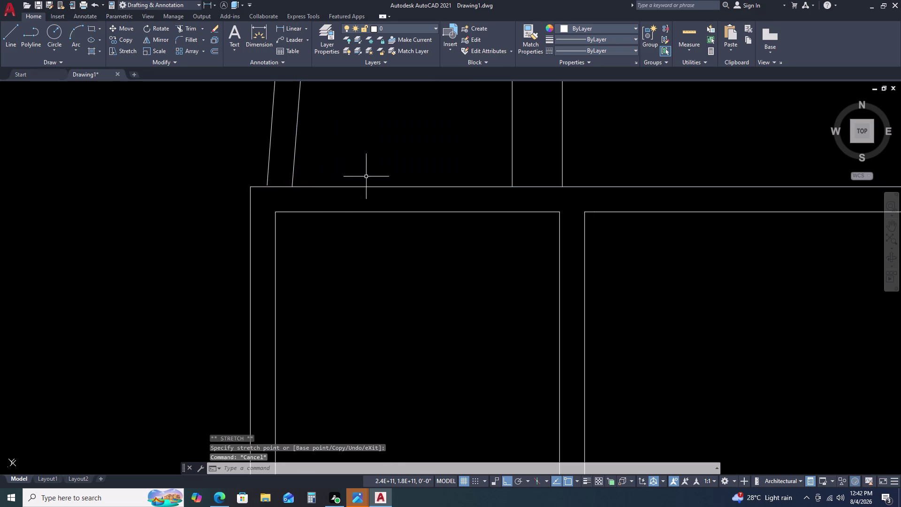
Trim a wall line near the top of the floor plan with TR.
scroll(down, 3)
middle_drag(617, 220, 583, 188)
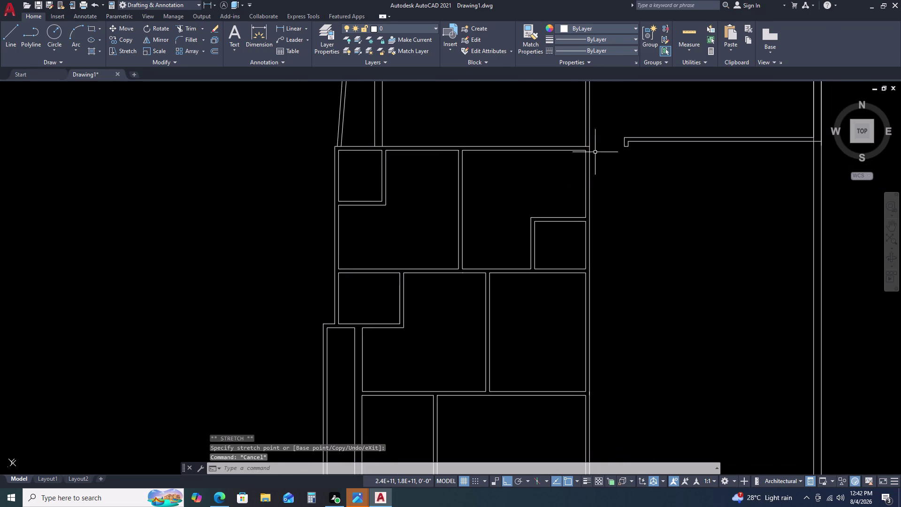
scroll(up, 3)
text(TR)
key(space)
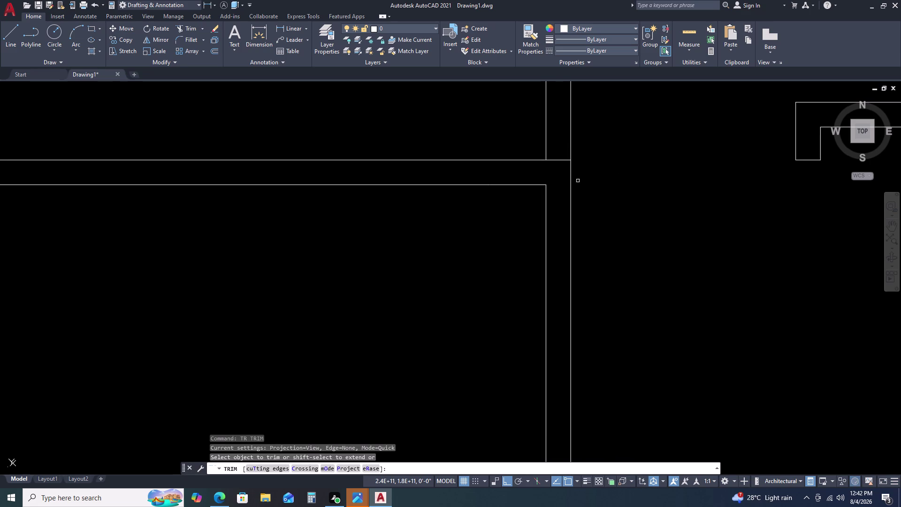
click(559, 159)
scroll(down, 3)
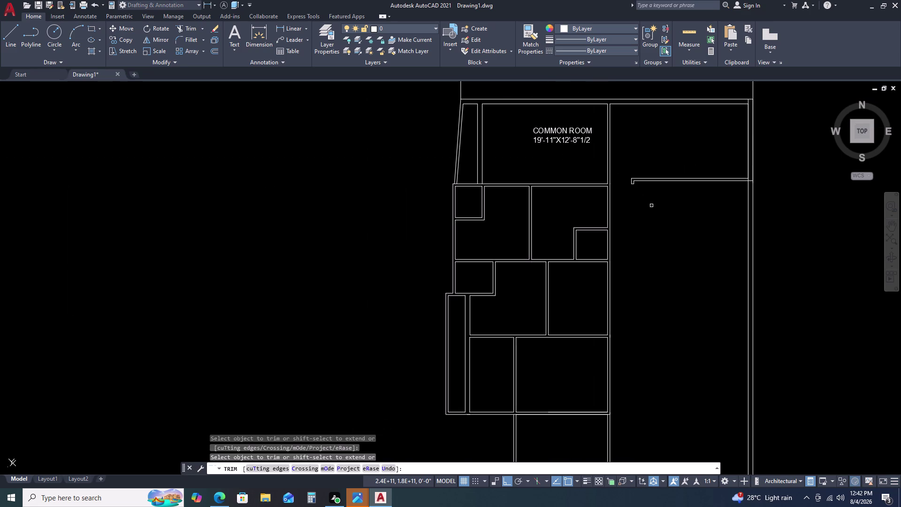
key(Escape)
Start copying the COMMON ROOM label from a base point with Ortho off.
double_click(576, 129)
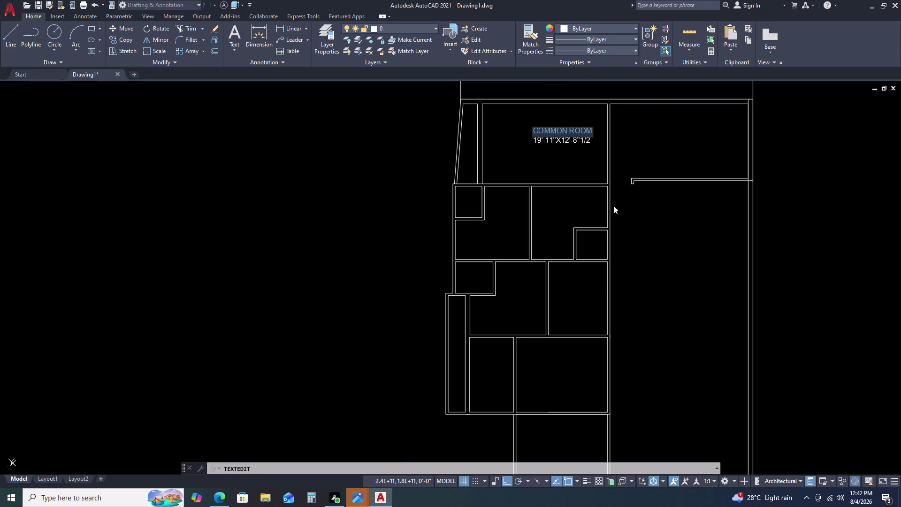
key(c)
key(Escape)
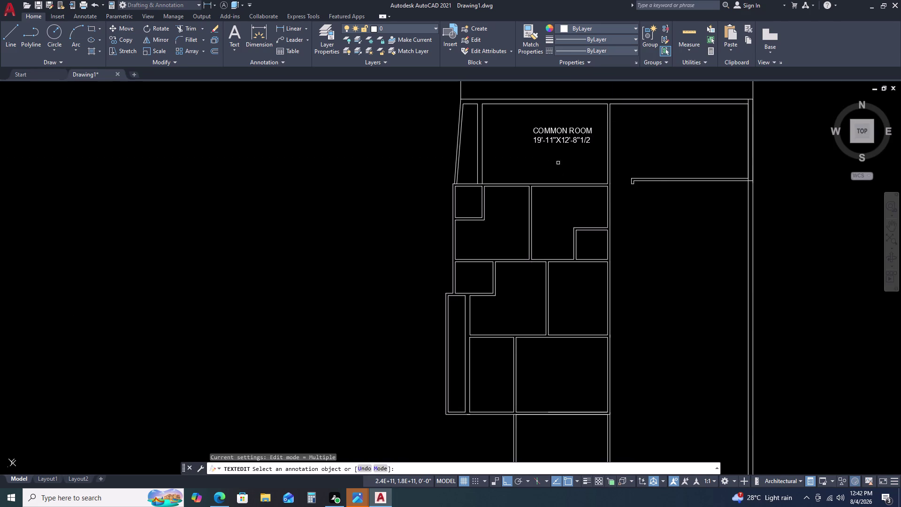
key(Escape)
key(Escape)
click(560, 127)
key(c)
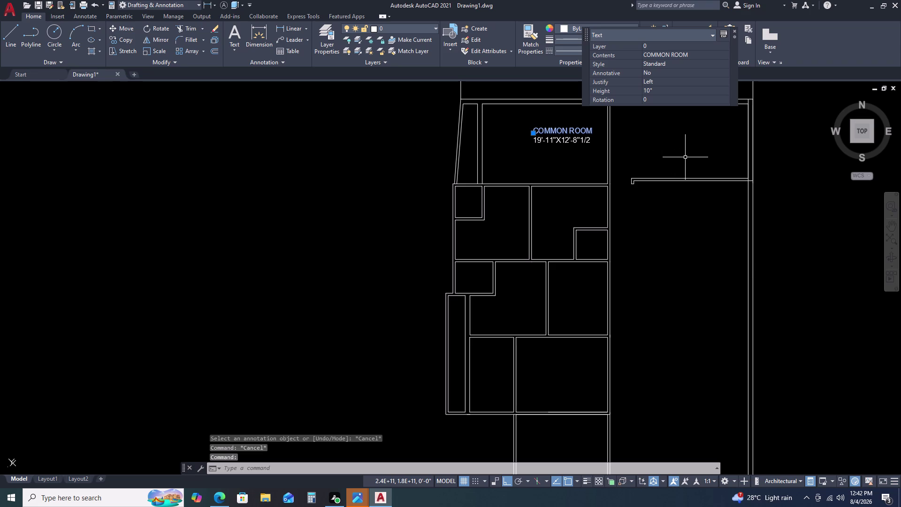
key(o)
key(space)
click(581, 131)
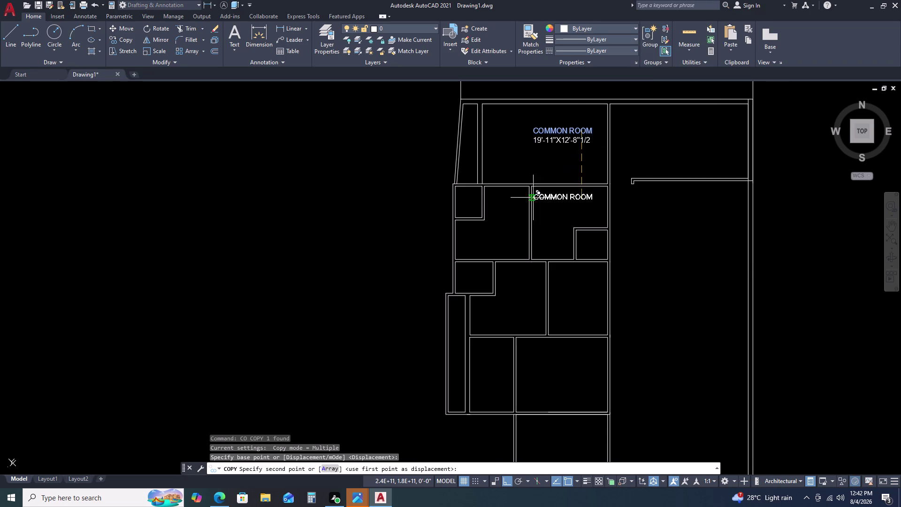
scroll(up, 3)
key(F8)
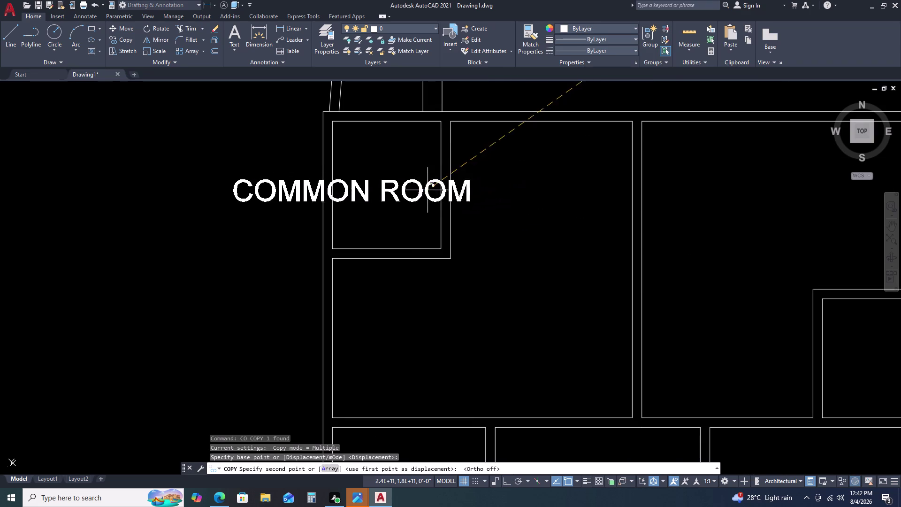
Place COMMON ROOM copies in six other rooms, including the lower-right room.
click(546, 170)
drag(575, 333, 579, 329)
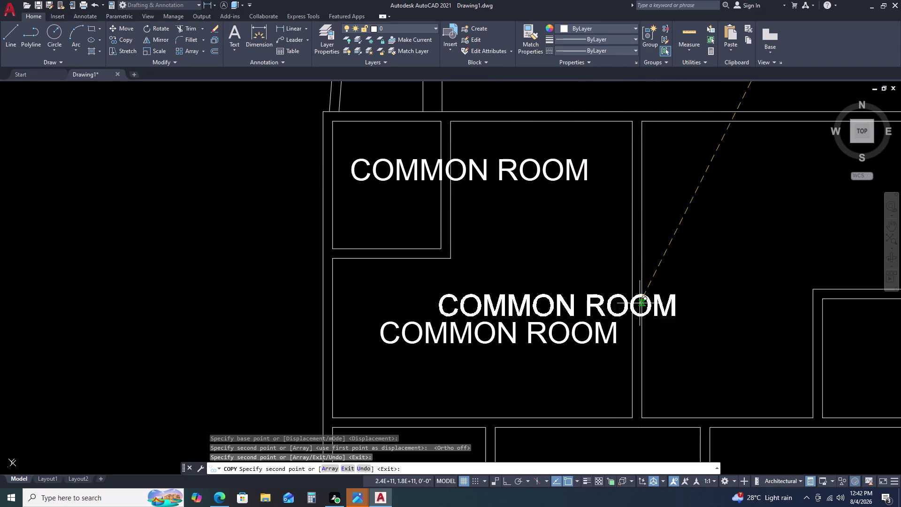
double_click(854, 224)
scroll(down, 3)
scroll(up, 3)
click(774, 251)
click(506, 316)
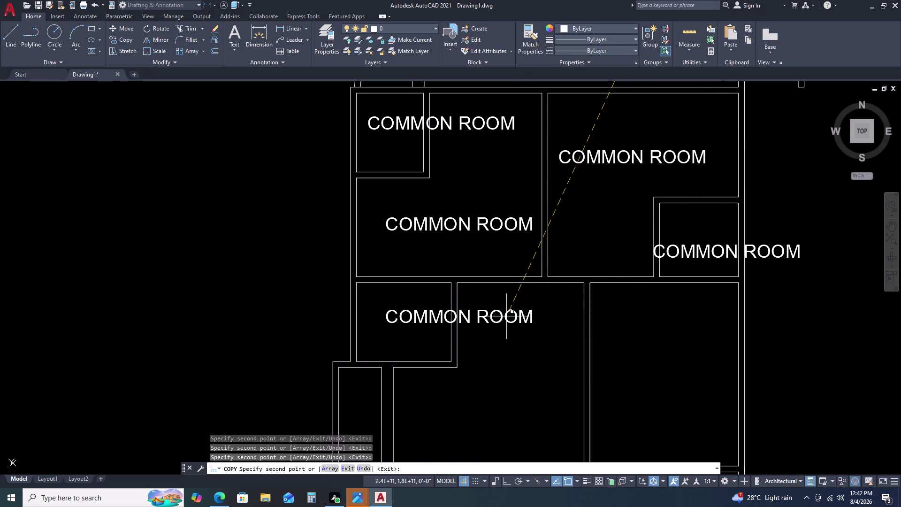
drag(556, 407, 562, 407)
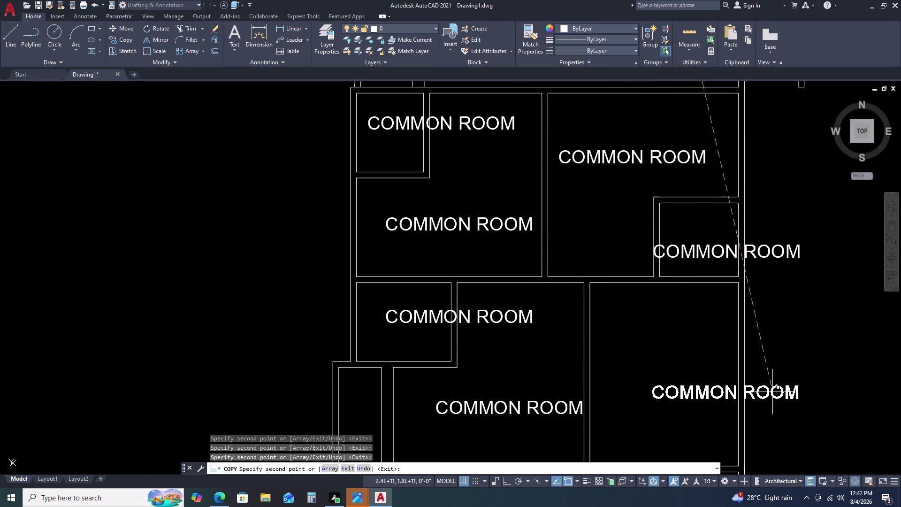
click(780, 378)
key(Escape)
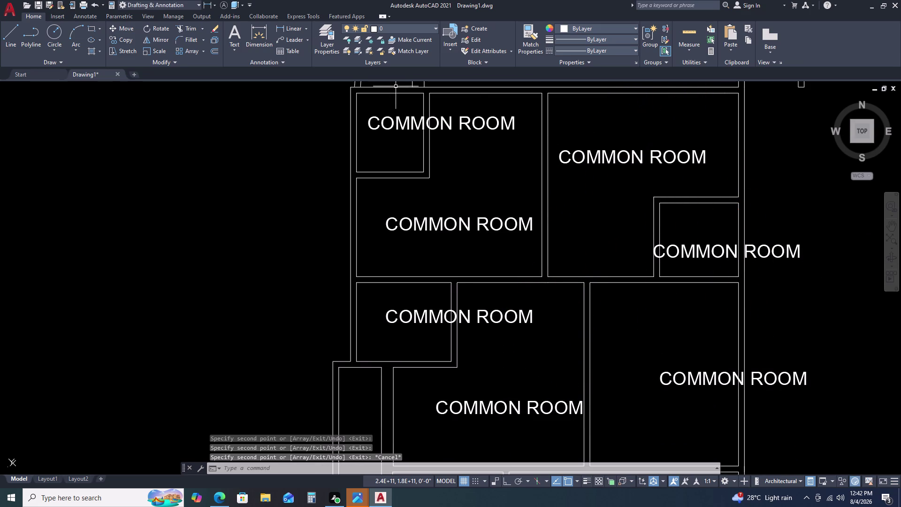
click(408, 117)
click(402, 122)
Rename the small top room's label to BATH.
double_click(400, 124)
click(399, 122)
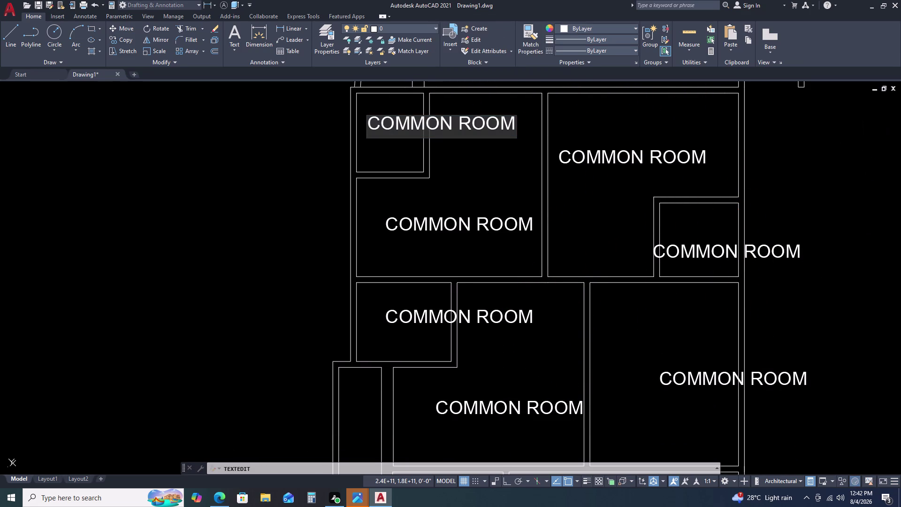
double_click(397, 121)
click(402, 124)
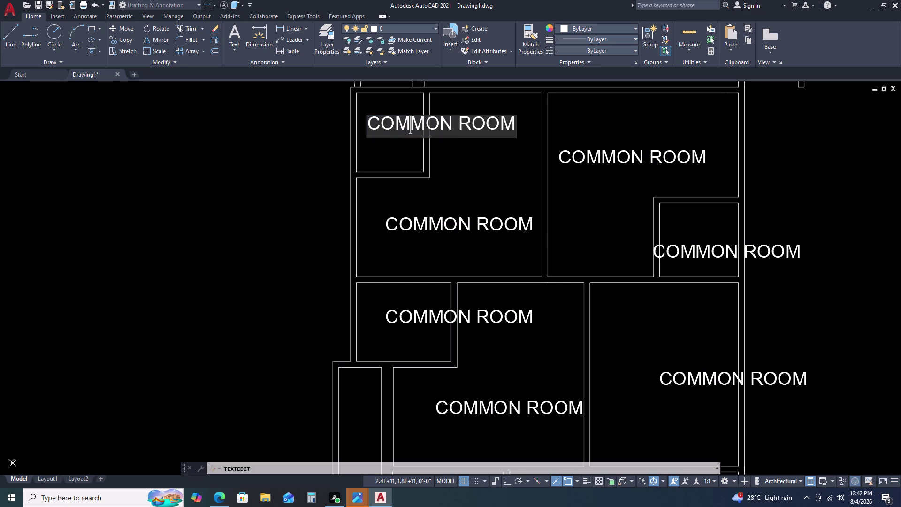
triple_click(404, 124)
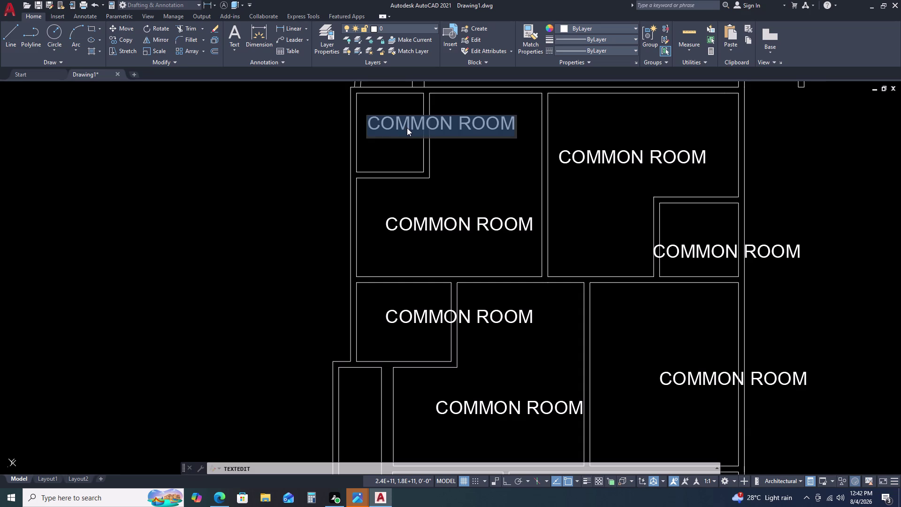
text(BAT)
key(h)
key(j)
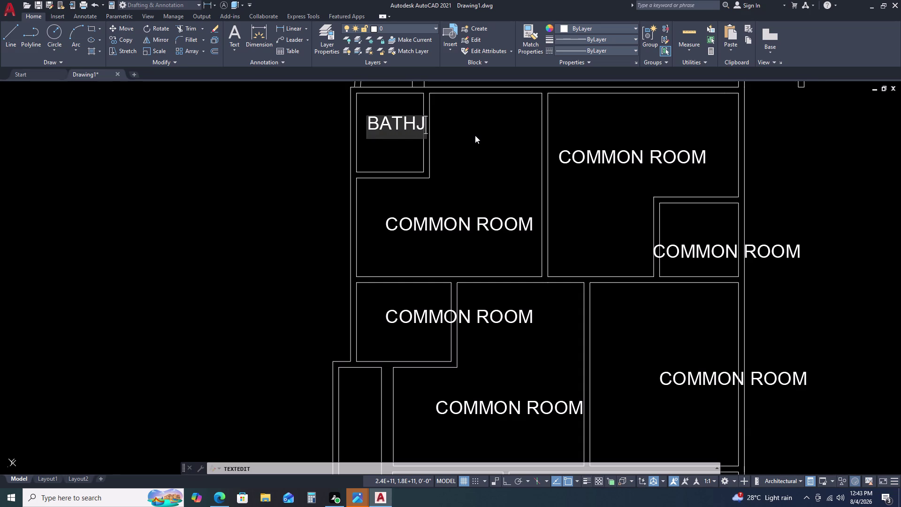
key(BackSpace)
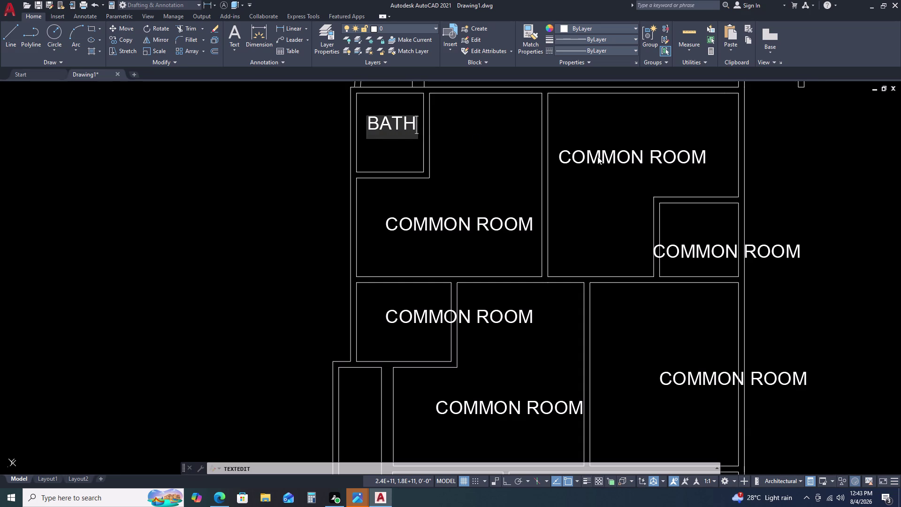
click(597, 156)
Rename the top-right and middle-left room labels to ROOM.
click(597, 155)
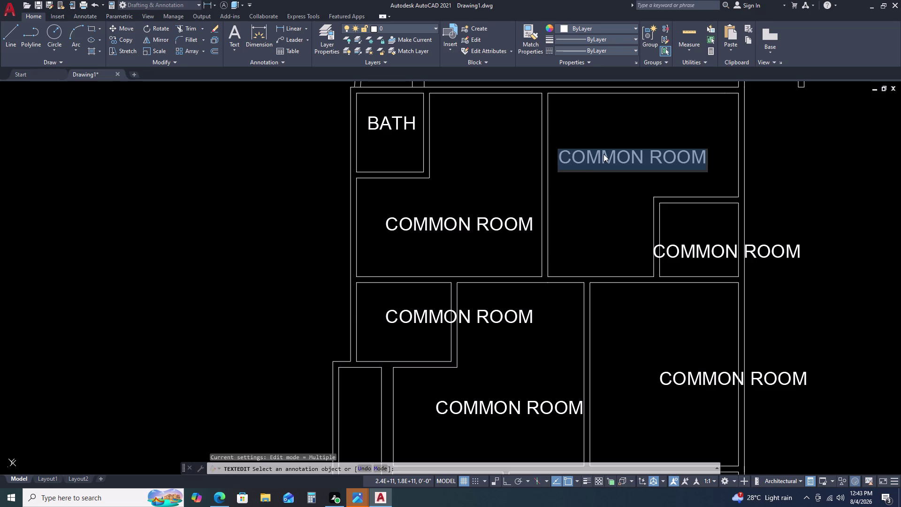
key(r)
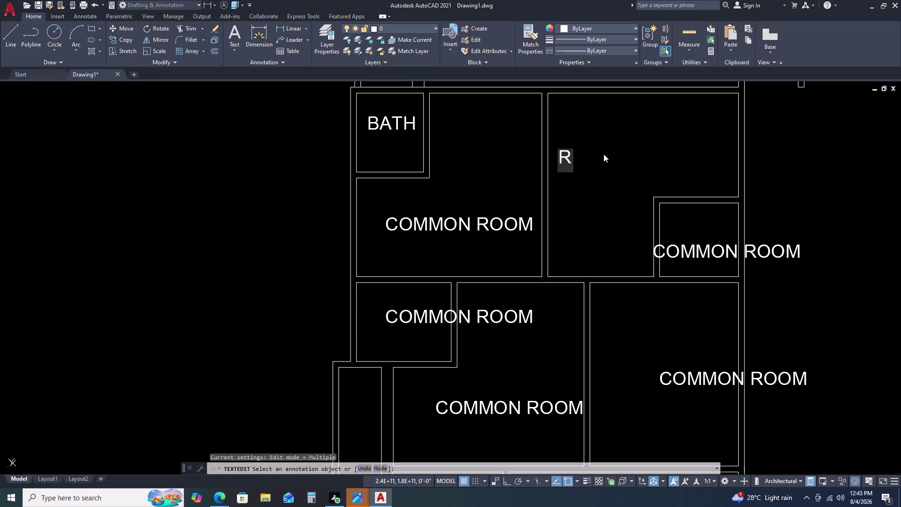
key(o)
key(o)
key(space)
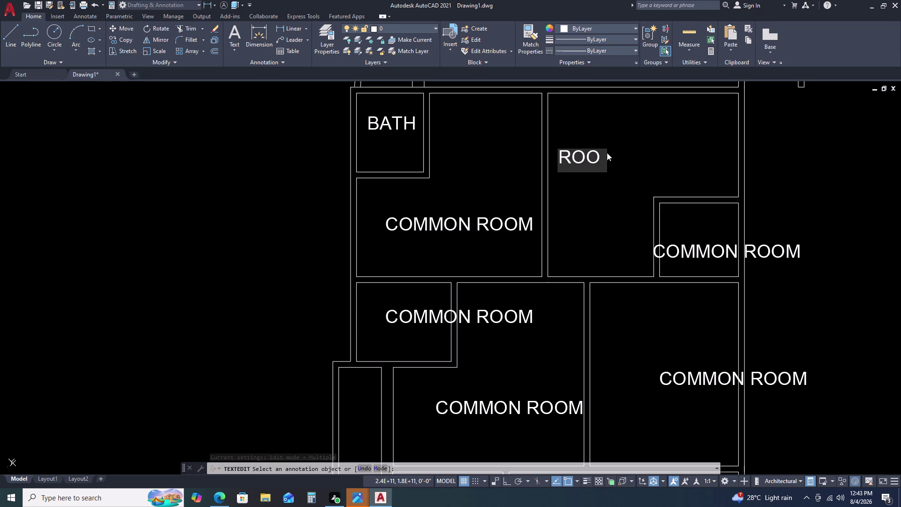
key(BackSpace)
key(m)
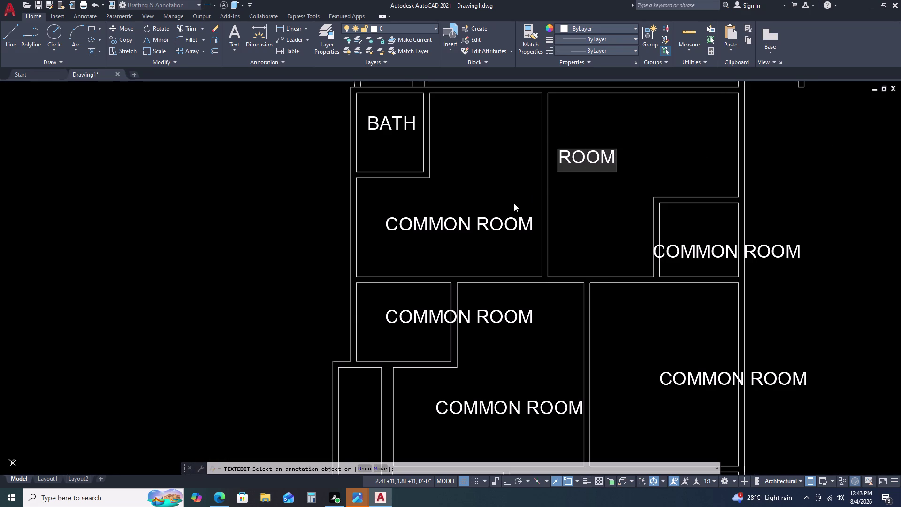
click(496, 220)
click(490, 223)
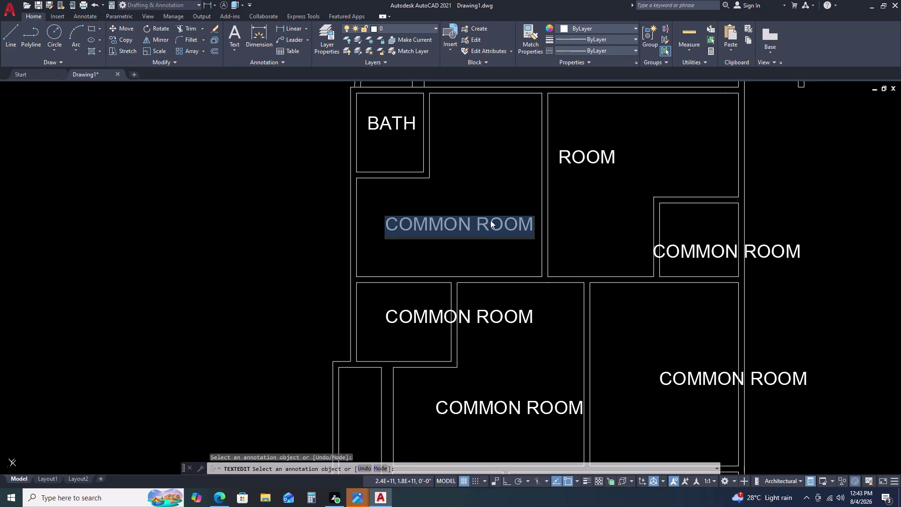
key(r)
key(o)
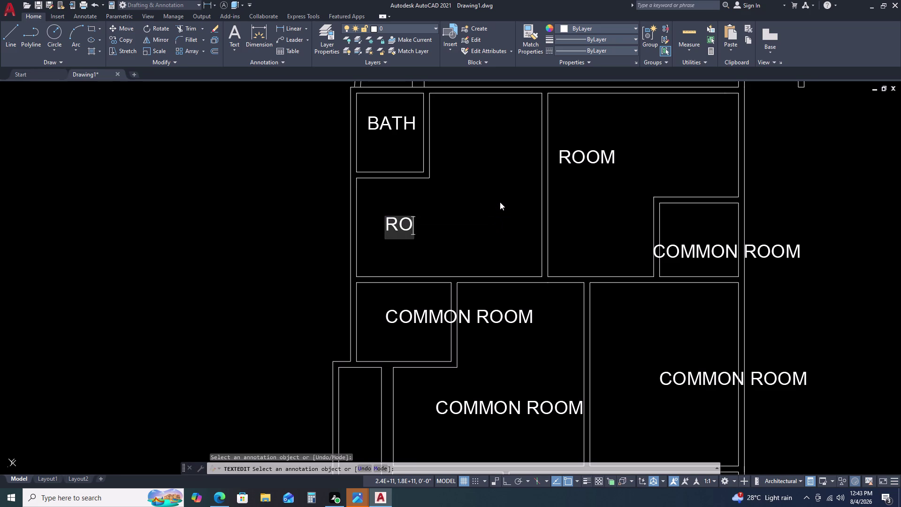
key(o)
key(m)
key(space)
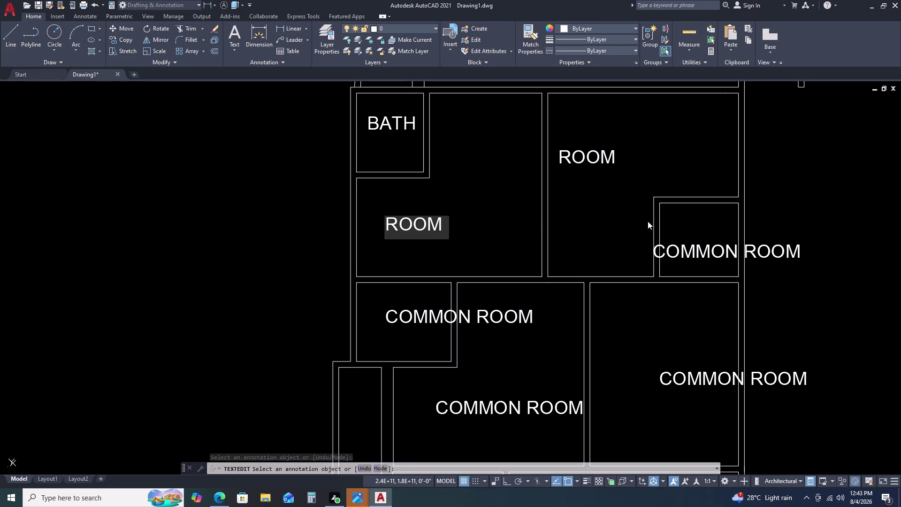
click(662, 246)
Rename the small right room and lower-left room labels to BATH.
click(689, 253)
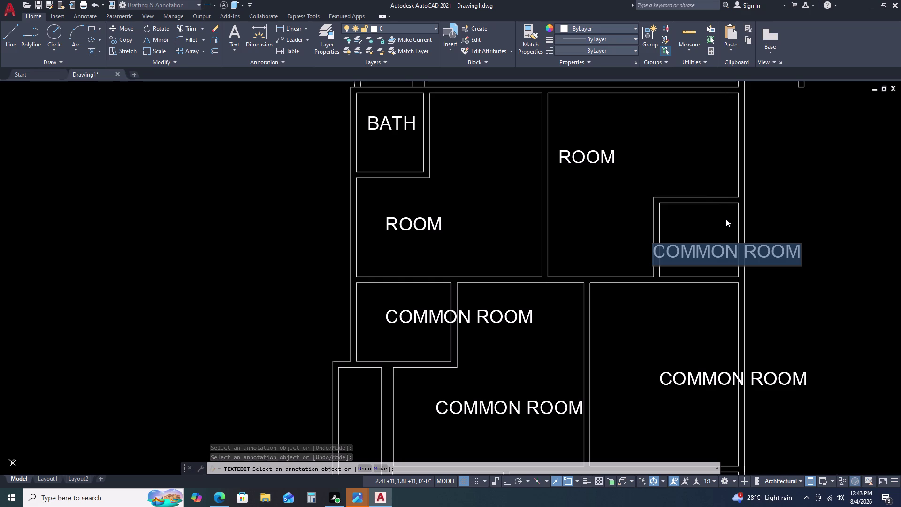
key(b)
key(a)
key(t)
key(h)
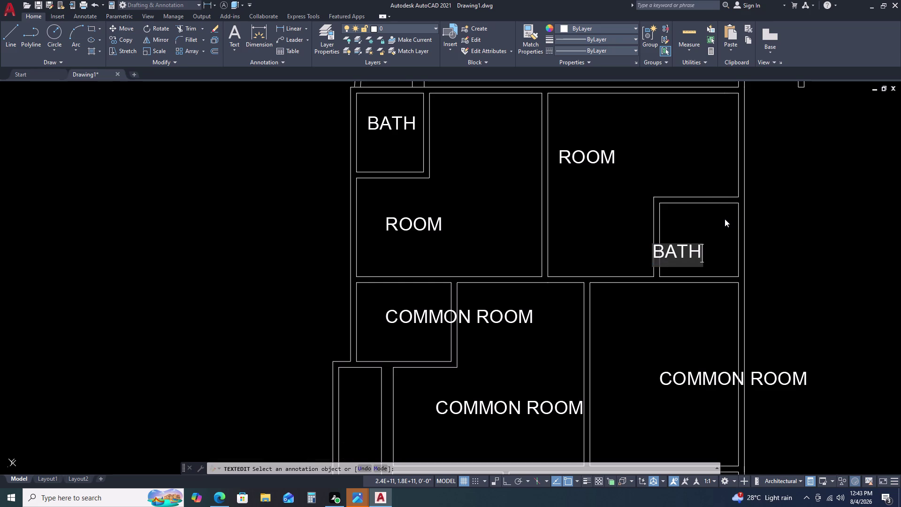
scroll(down, 3)
middle_drag(787, 188, 760, 128)
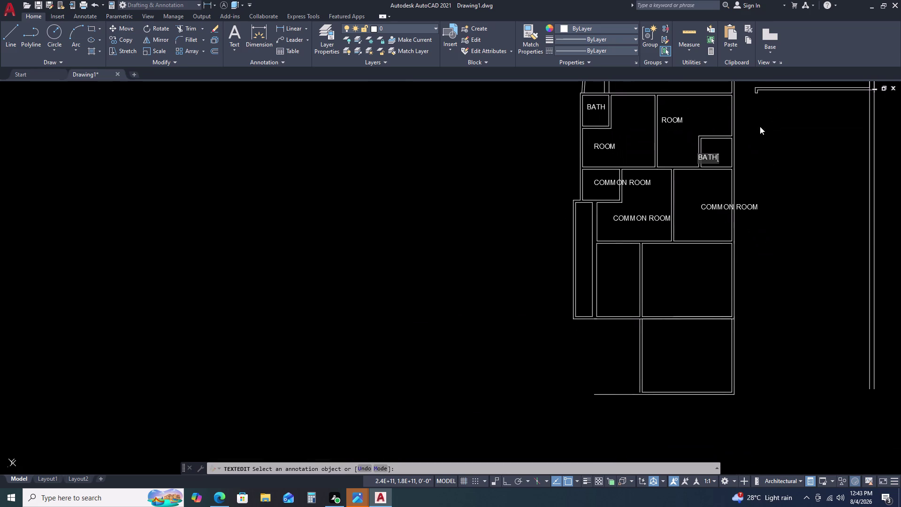
scroll(up, 3)
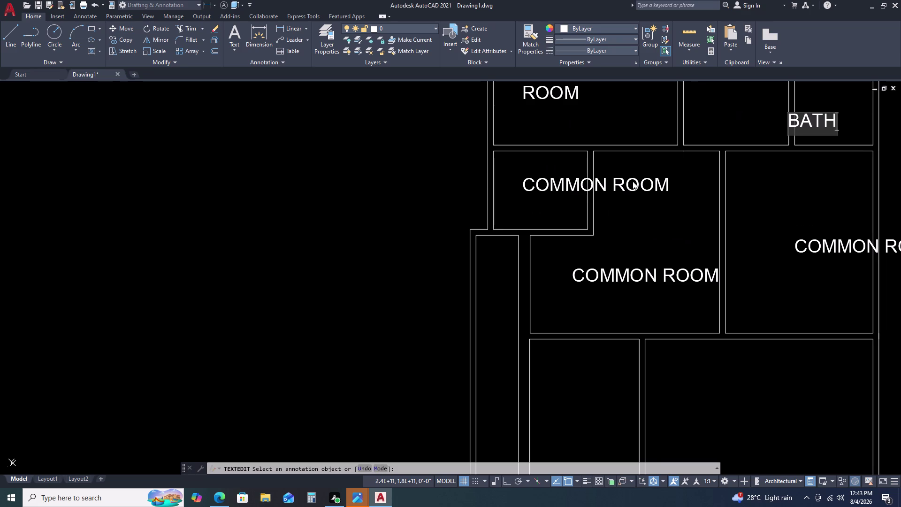
click(632, 181)
click(633, 181)
click(632, 179)
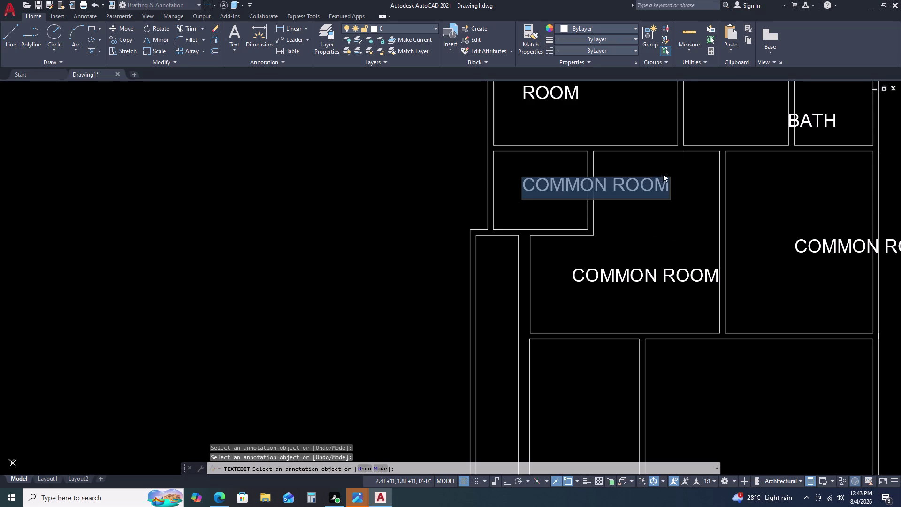
key(b)
key(a)
key(t)
key(h)
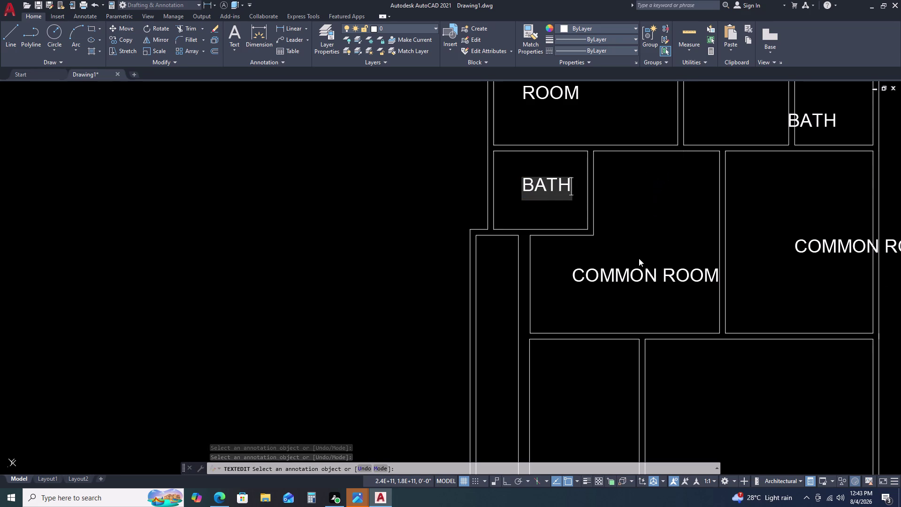
click(622, 267)
Change the next COMMON ROOM label to ROOM.
click(622, 277)
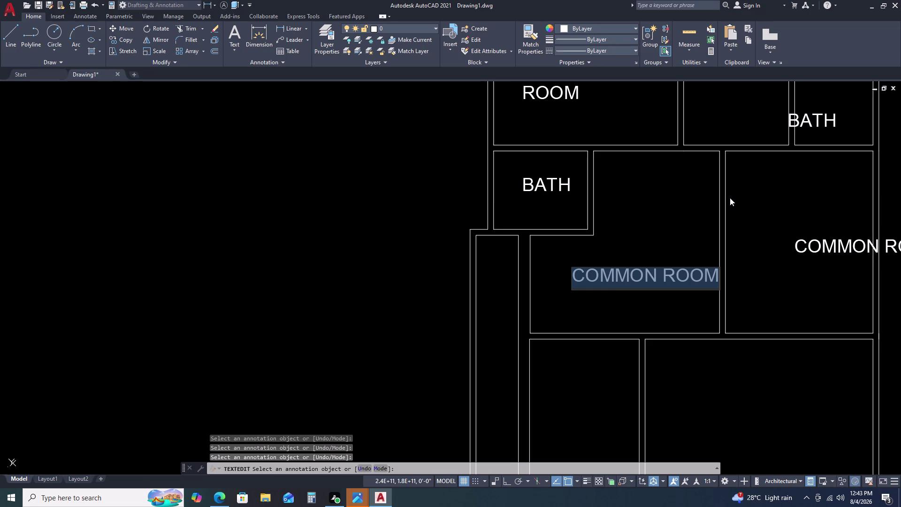
key(r)
key(o)
key(o)
key(m)
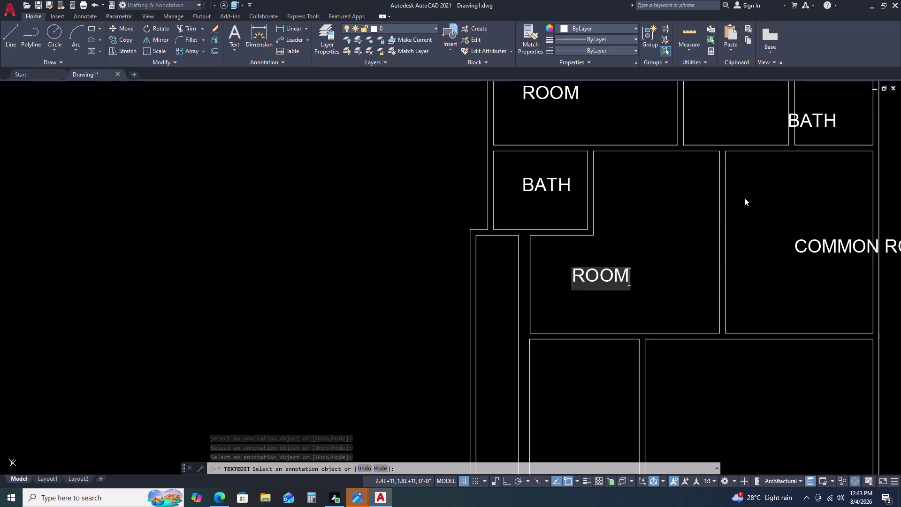
click(803, 235)
click(806, 246)
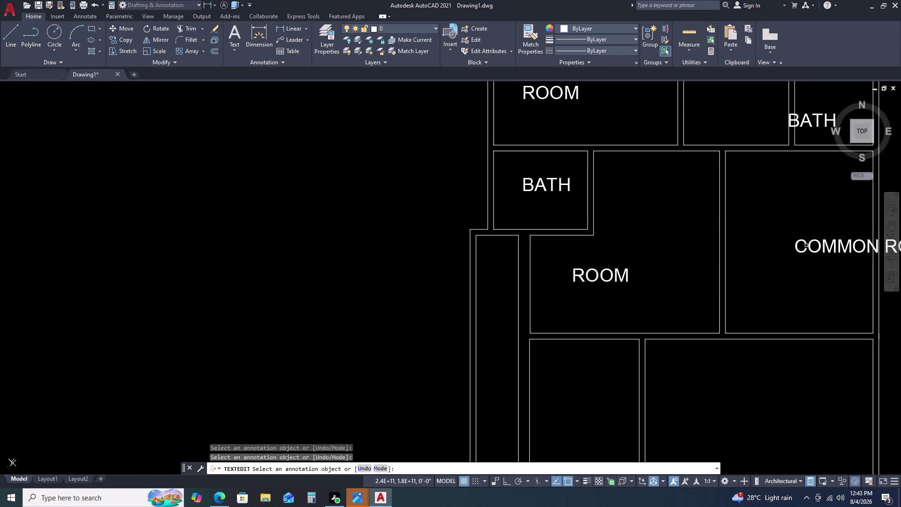
Change the remaining COMMON ROOM label to STUDY.
click(808, 244)
scroll(down, 3)
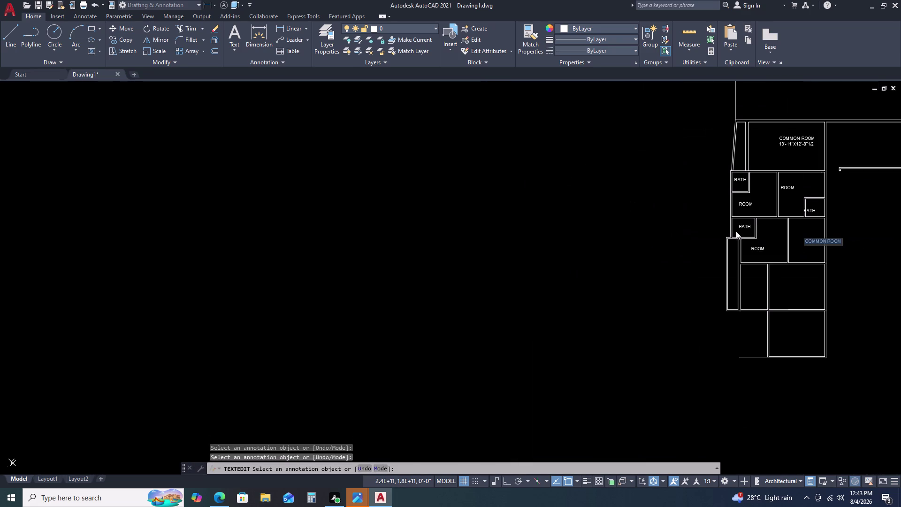
scroll(up, 3)
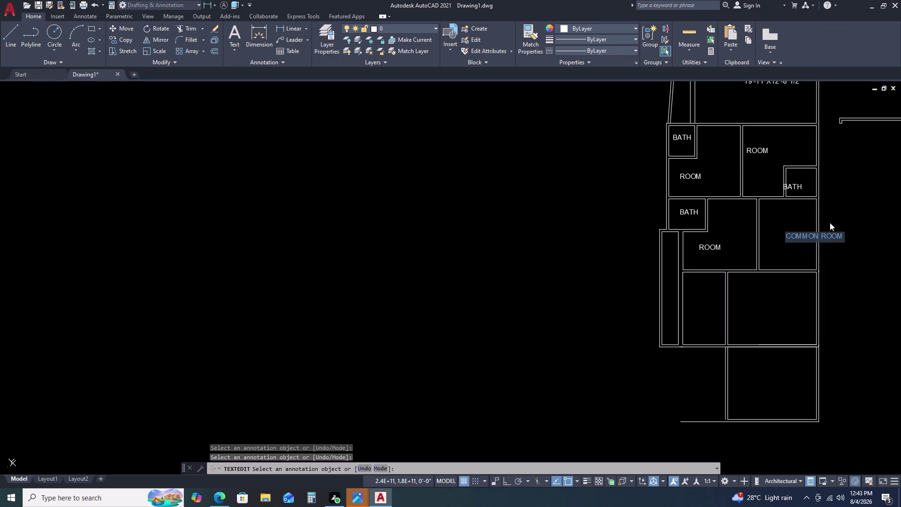
key(s)
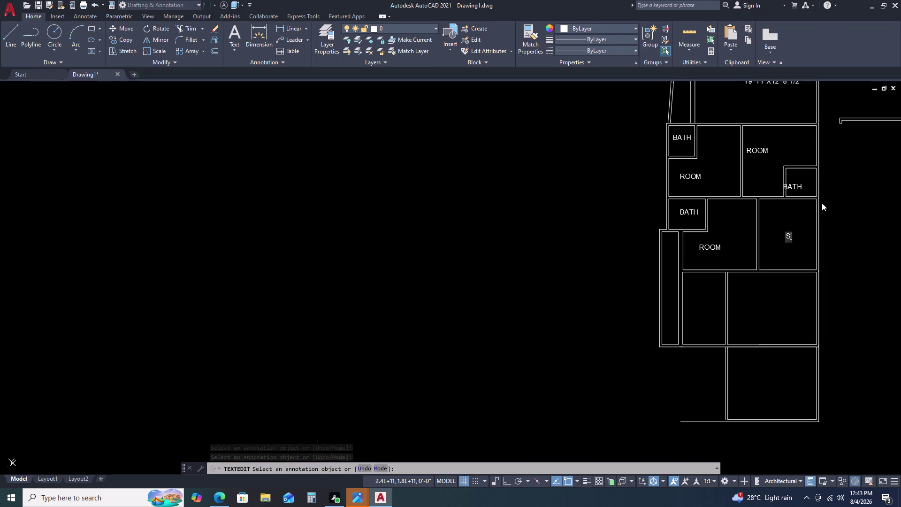
key(t)
key(u)
key(d)
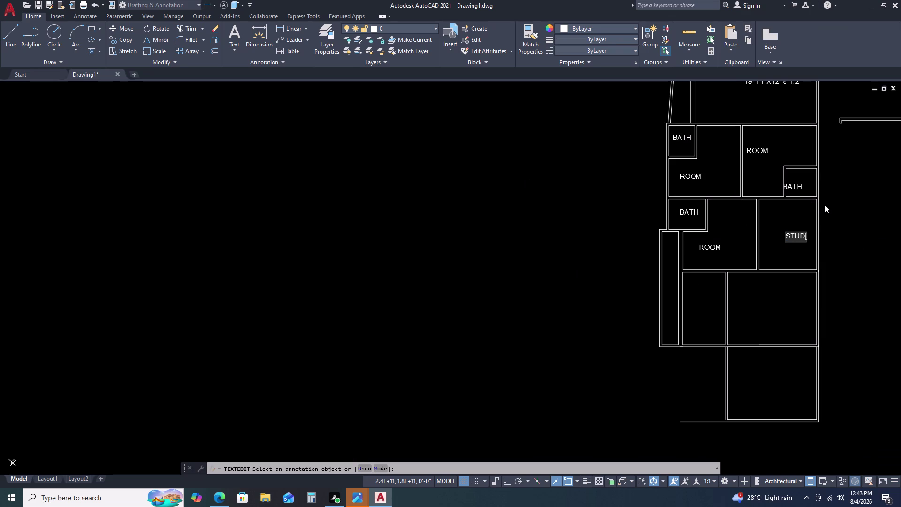
key(y)
key(space)
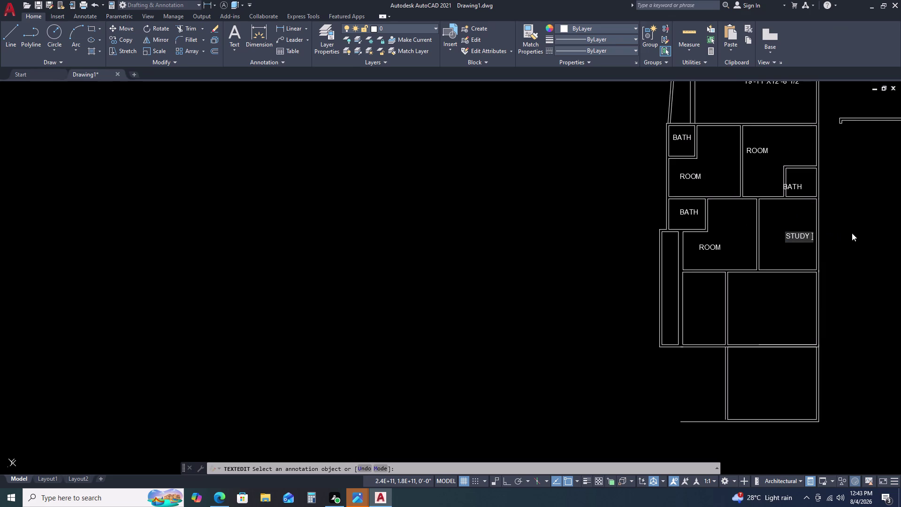
click(851, 232)
key(Escape)
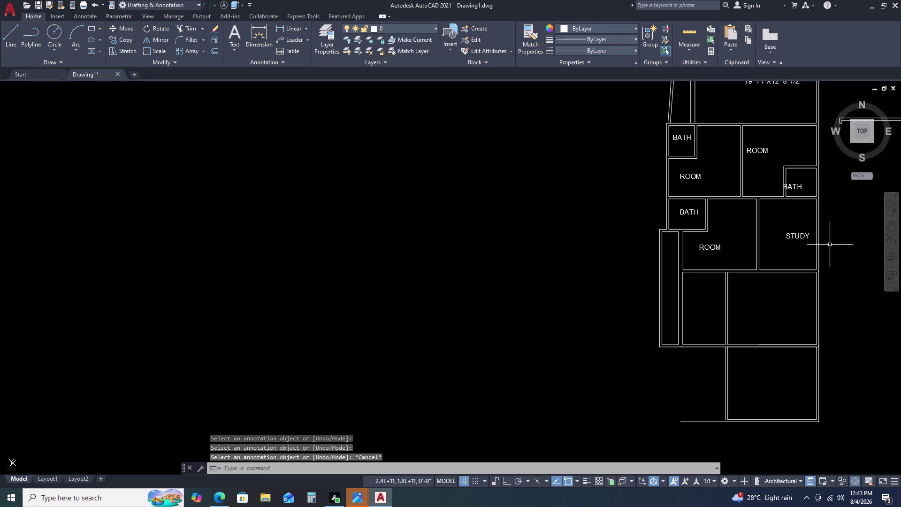
Move a room label to a new spot near the lower rooms.
middle_drag(825, 207, 769, 206)
middle_drag(758, 201, 754, 199)
scroll(up, 3)
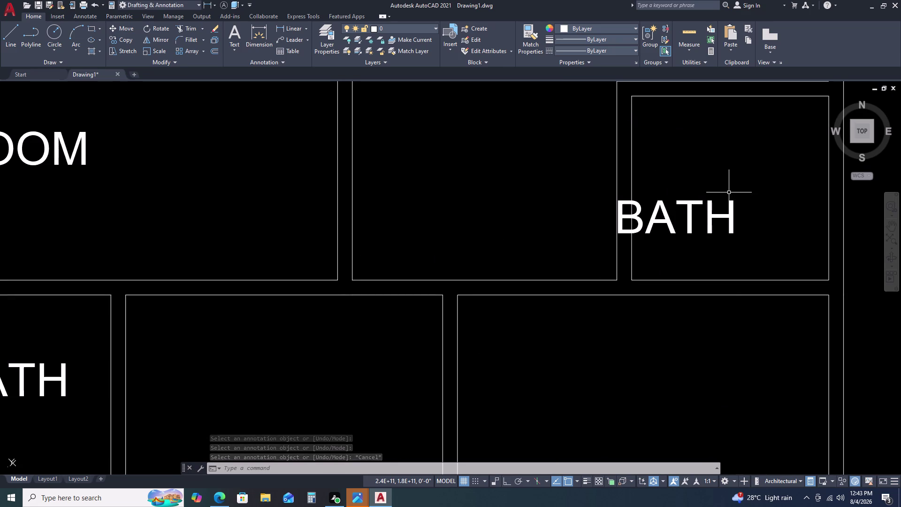
click(728, 194)
double_click(695, 219)
key(m)
key(space)
drag(724, 192, 725, 188)
click(688, 148)
scroll(down, 3)
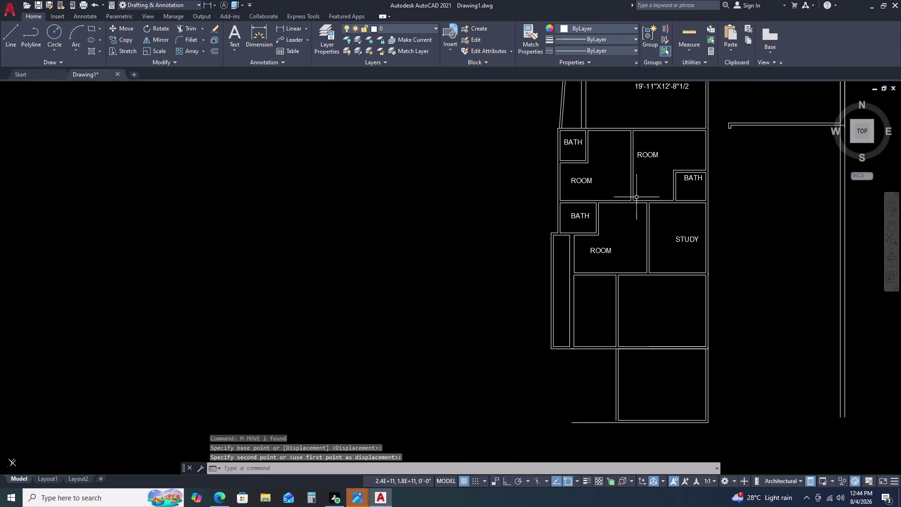
middle_drag(672, 258, 651, 180)
middle_click(646, 170)
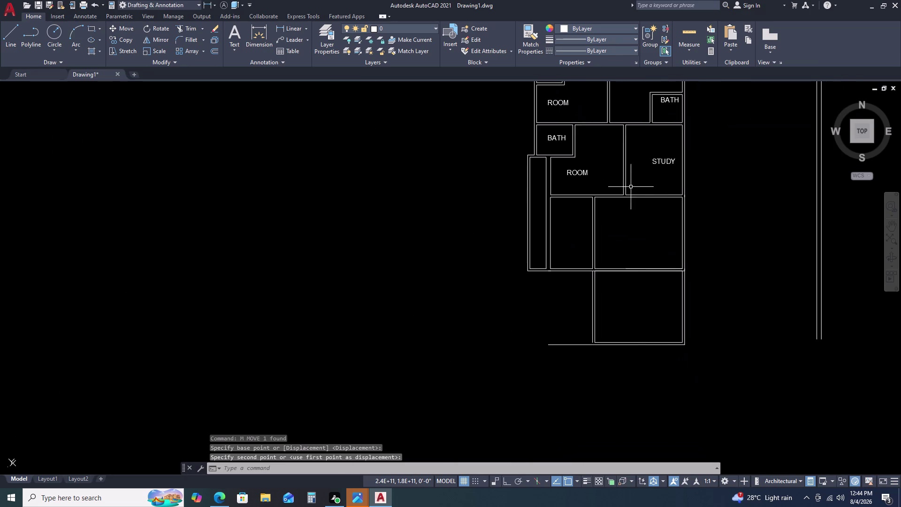
click(581, 168)
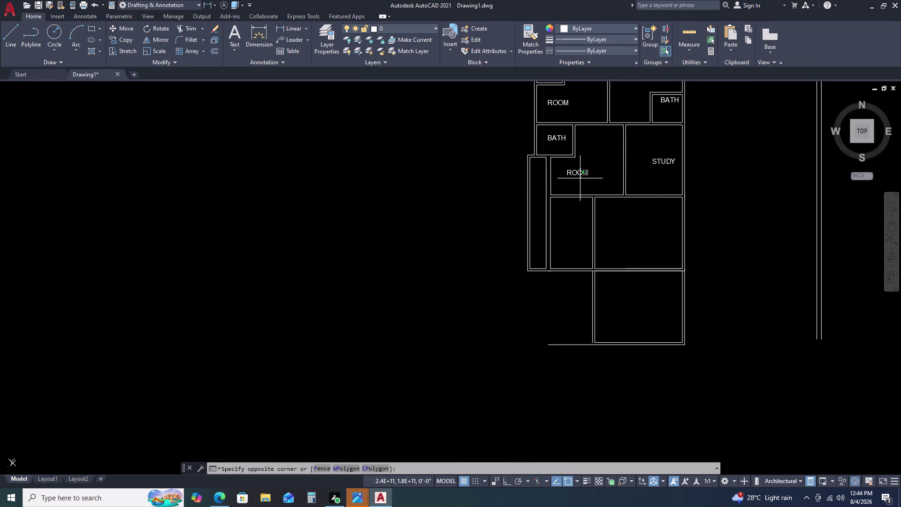
Copy the ROOM label into the lower-left room, the room beside it, and the bottom room.
double_click(576, 175)
key(c)
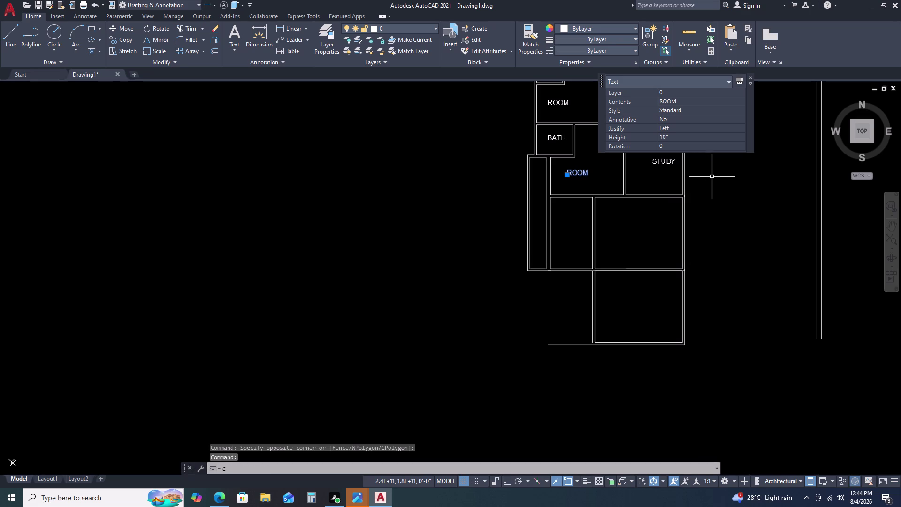
key(o)
key(space)
click(620, 171)
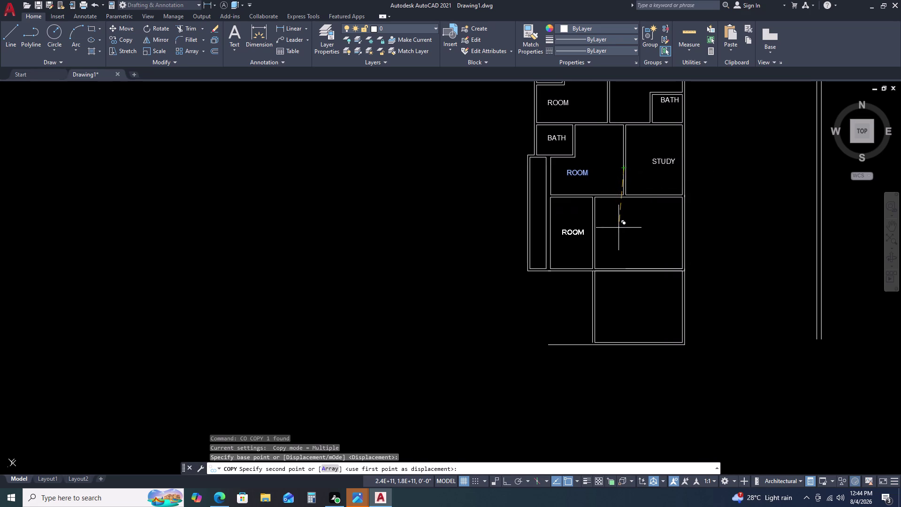
double_click(616, 228)
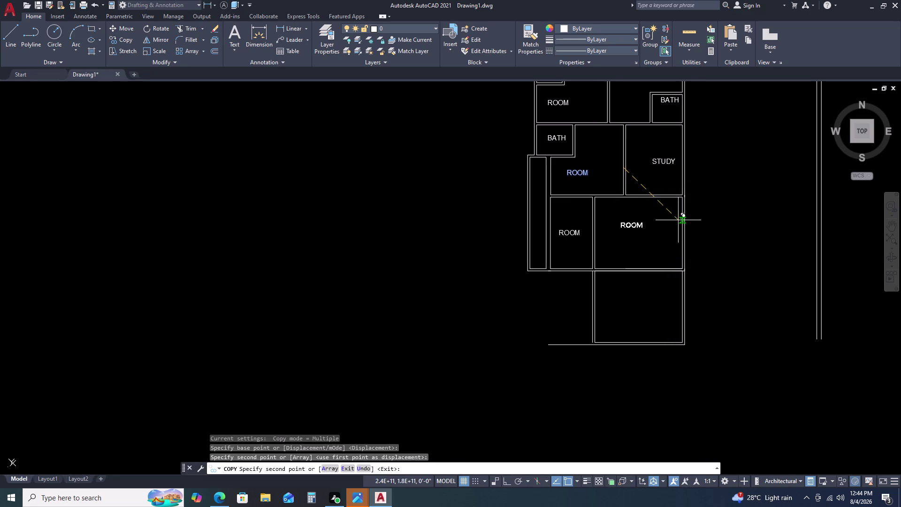
click(681, 216)
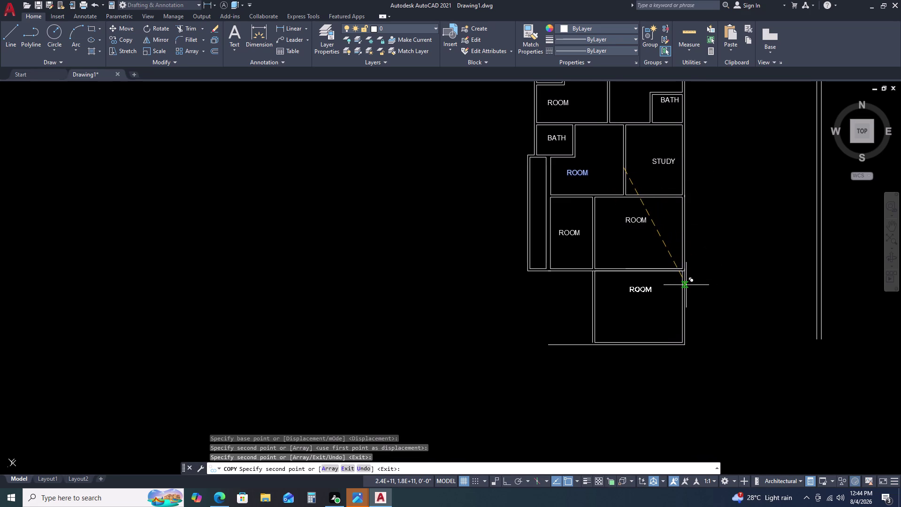
click(686, 285)
key(Escape)
Change the middle ROOM copy's text to COMMON ROOM.
double_click(643, 219)
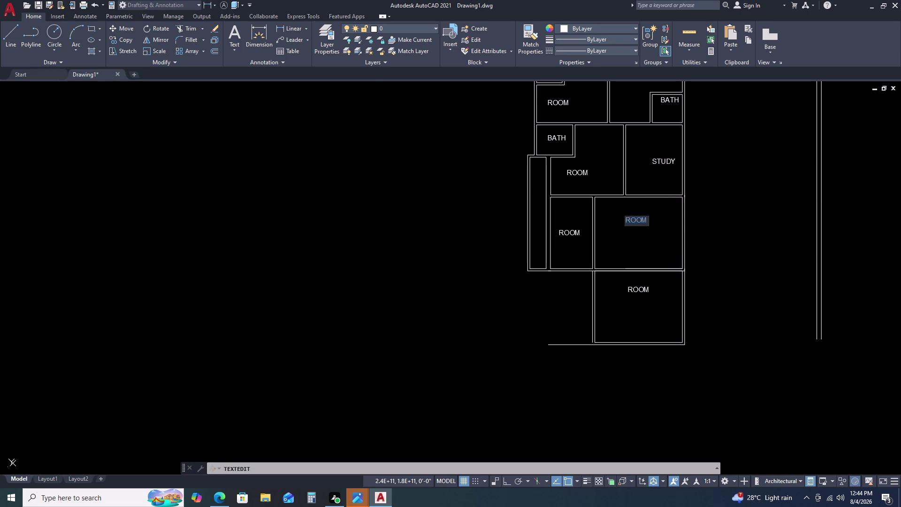
key(c)
text(OO)
key(m)
key(o)
key(m)
key(BackSpace)
key(n)
key(space)
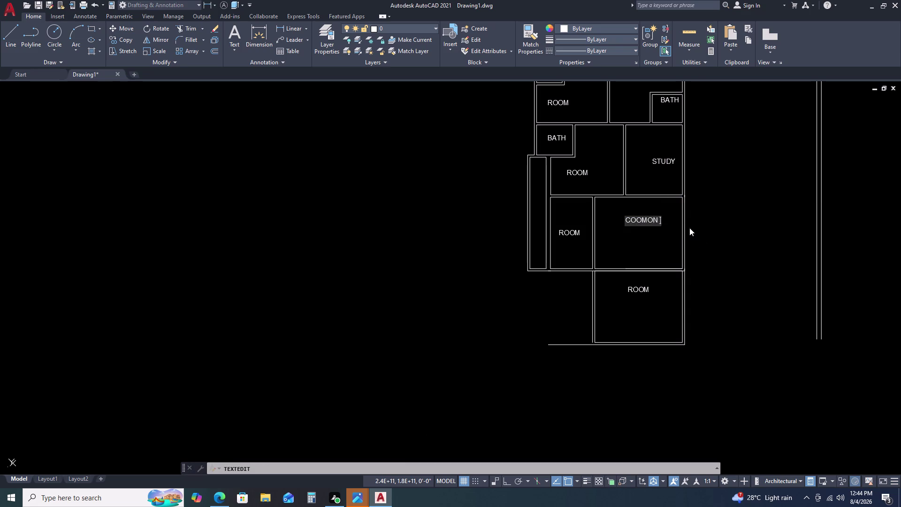
key(BackSpace)
key(BackSpace)
key(BackSpace)
key(BackSpace)
key(BackSpace)
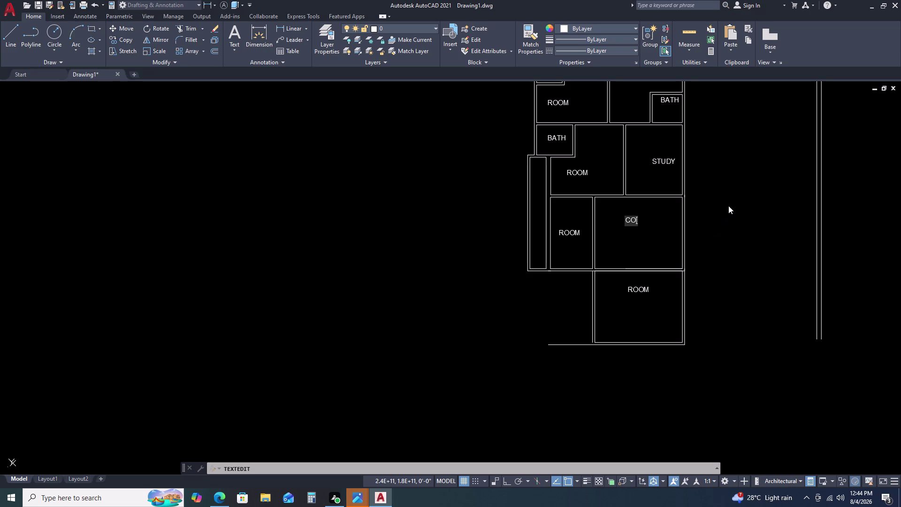
text(MM)
key(o)
text(N)
key(space)
key(r)
key(o)
key(o)
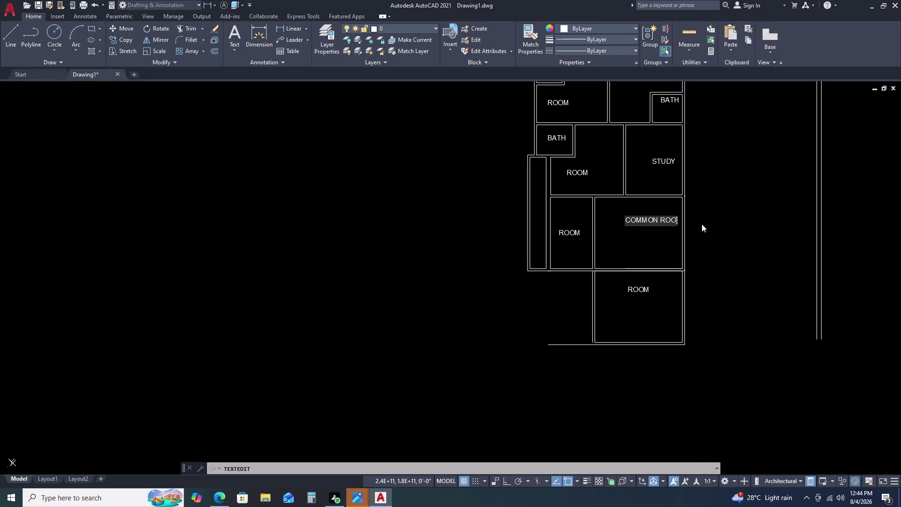
key(m)
key(space)
scroll(up, 3)
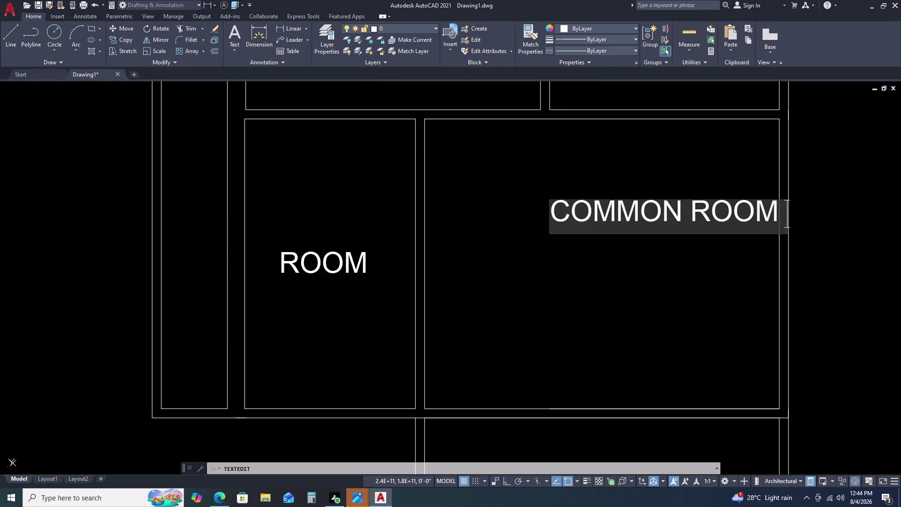
click(641, 212)
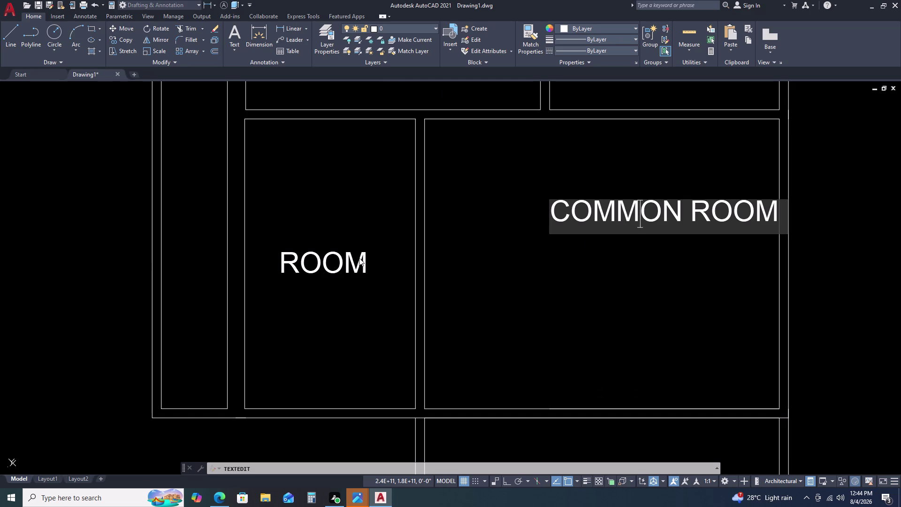
click(356, 258)
Rename the left ROOM label to KITCHEN.
click(357, 268)
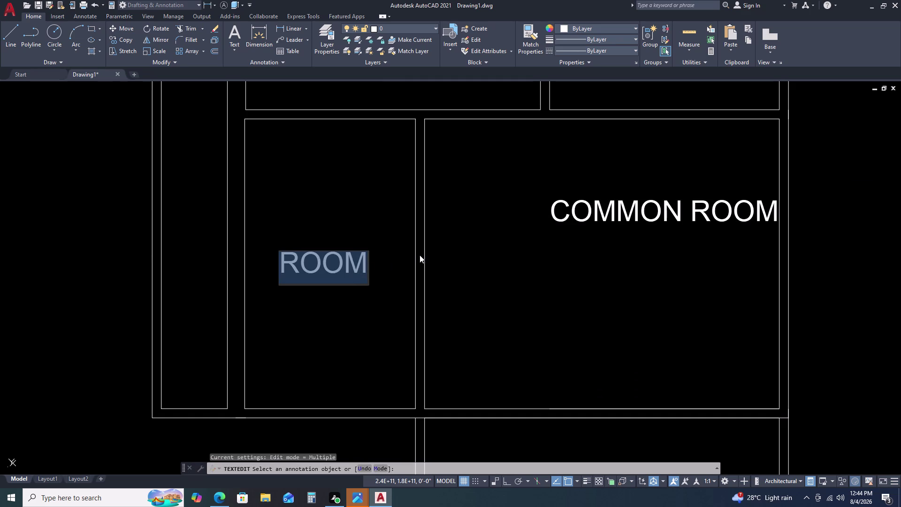
text(KI)
key(t)
key(c)
key(h)
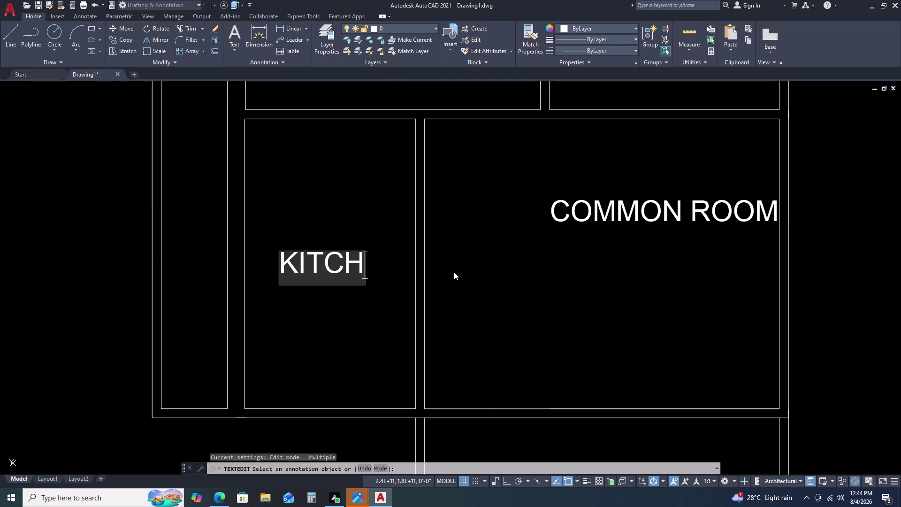
key(e)
text(DN)
key(BackSpace)
key(BackSpace)
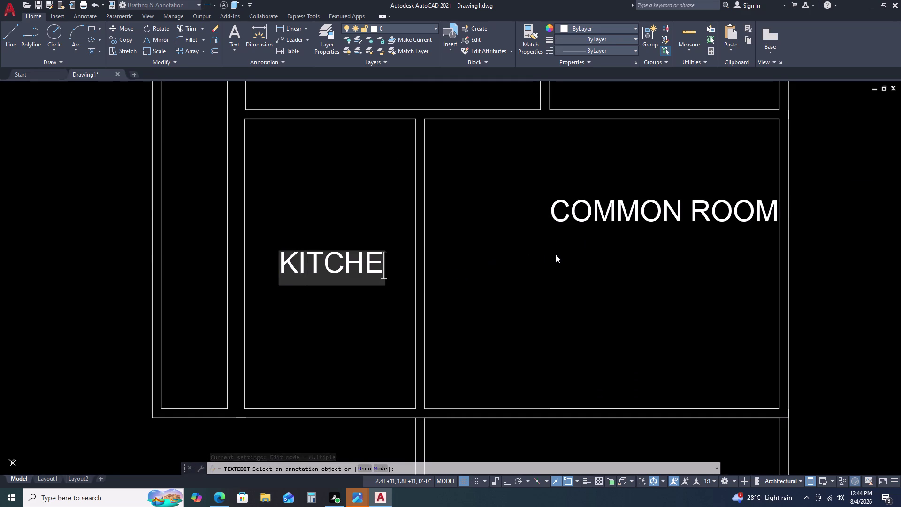
key(n)
scroll(down, 3)
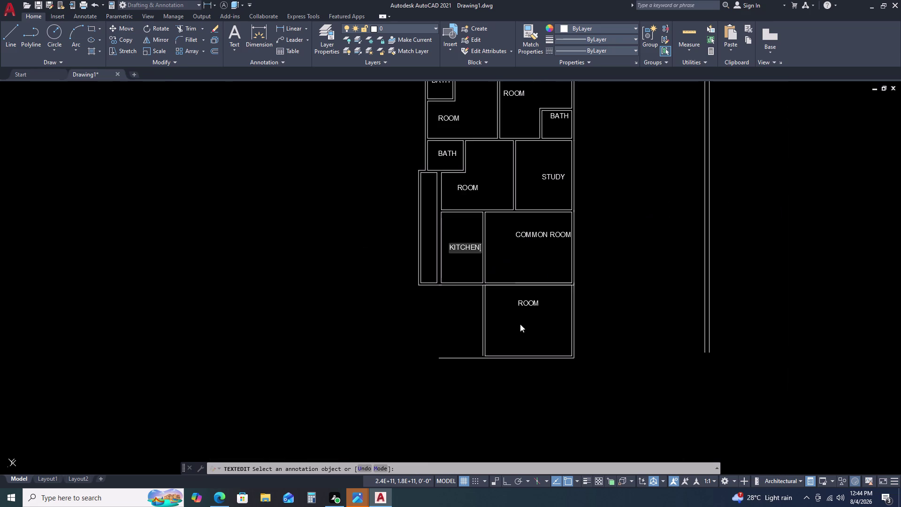
scroll(up, 3)
click(523, 312)
Rename the bottom ROOM label to COMMON ROOM and end text editing.
click(521, 312)
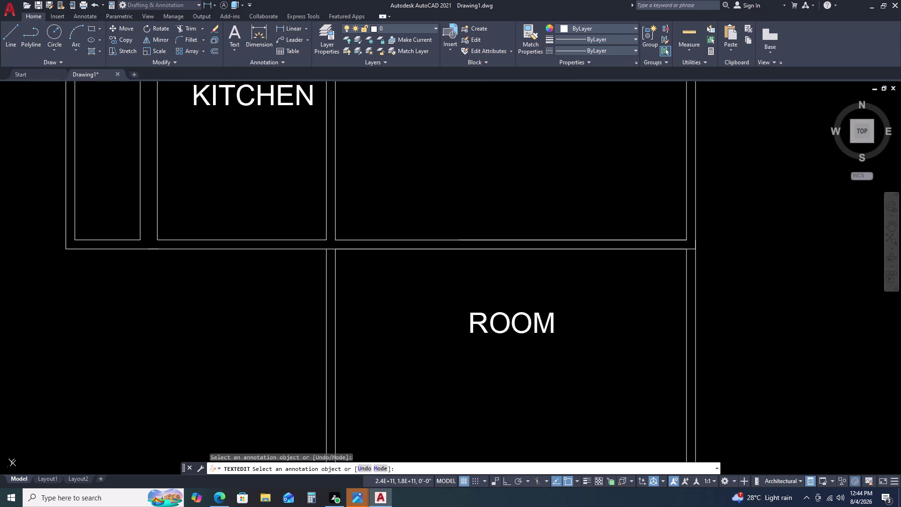
scroll(down, 3)
middle_drag(542, 302, 549, 237)
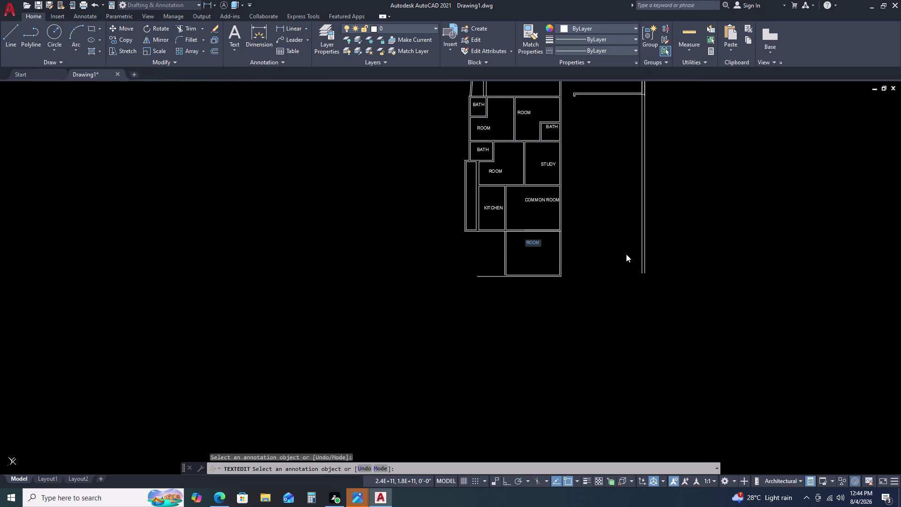
key(c)
text(OO)
key(BackSpace)
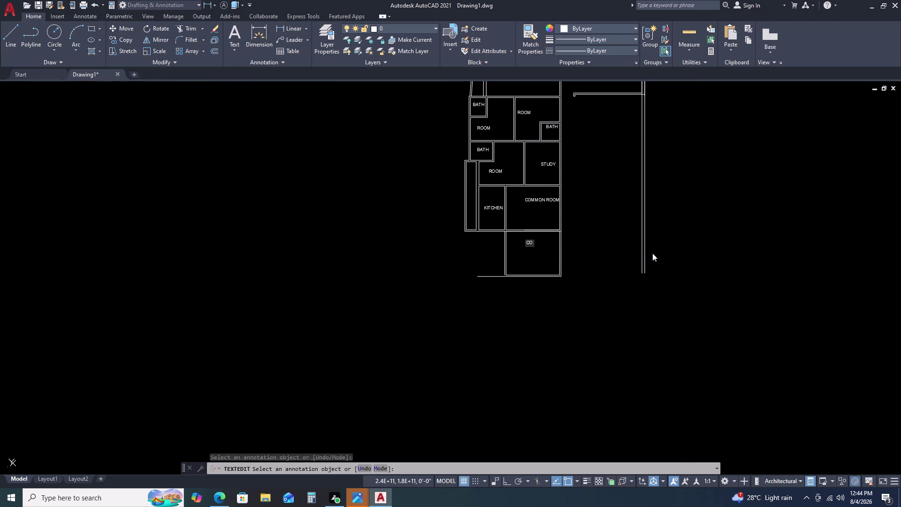
key(m)
key(m)
key(o)
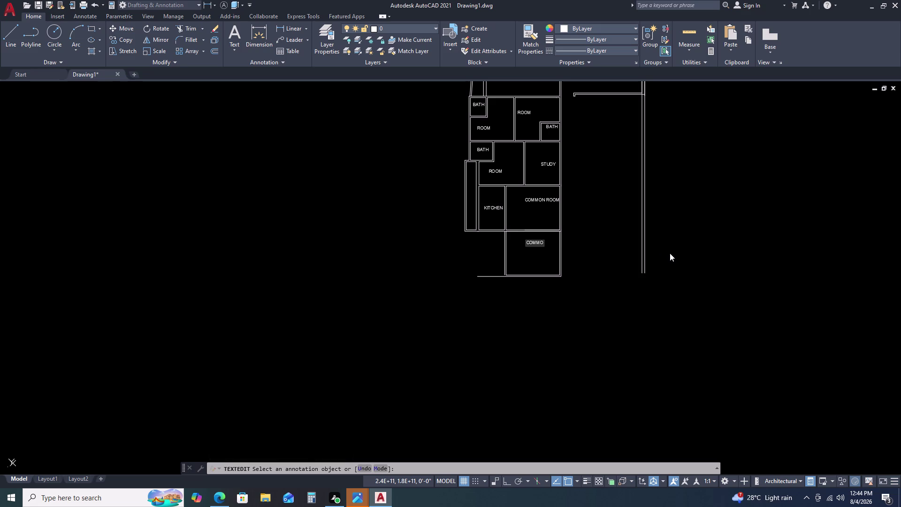
key(n)
key(space)
key(r)
key(o)
key(o)
key(m)
click(597, 266)
key(Escape)
scroll(up, 3)
click(548, 230)
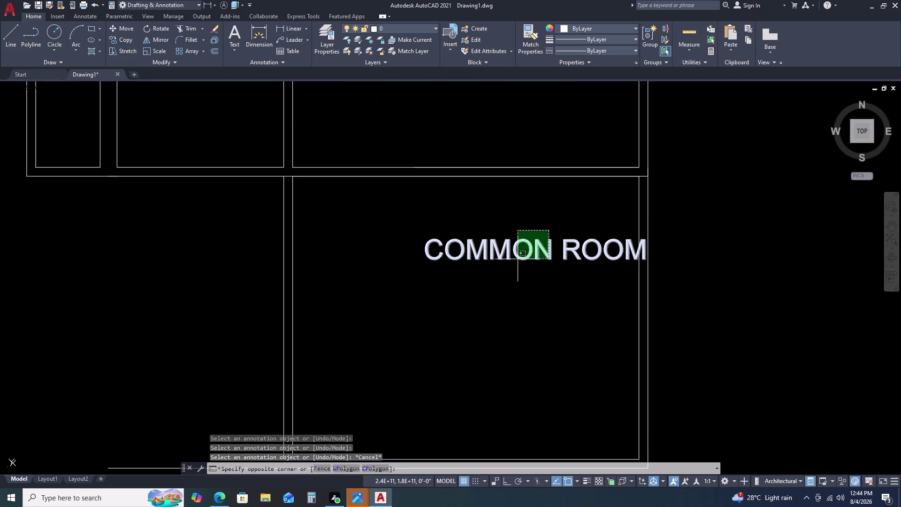
Start moving the bottom COMMON ROOM label, then cancel the unfinished move.
click(506, 269)
key(m)
key(space)
drag(496, 279, 489, 278)
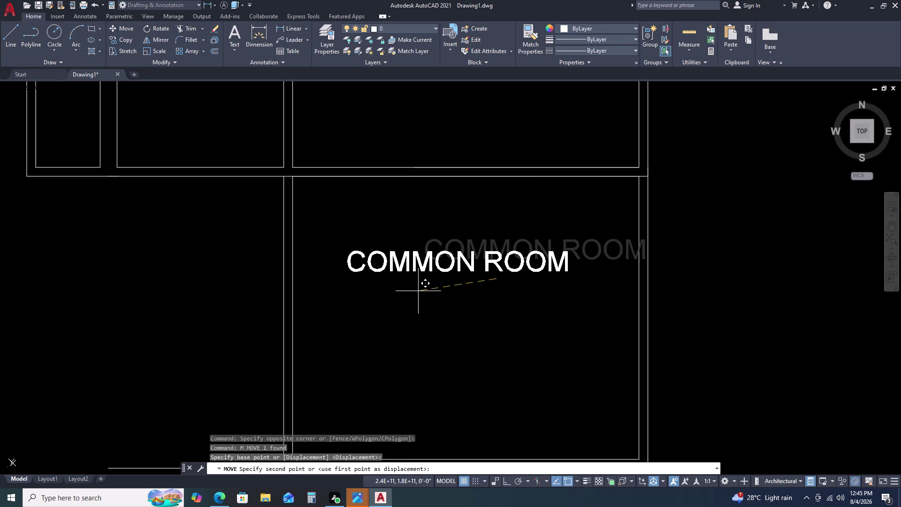
click(421, 293)
scroll(down, 3)
key(Escape)
scroll(up, 3)
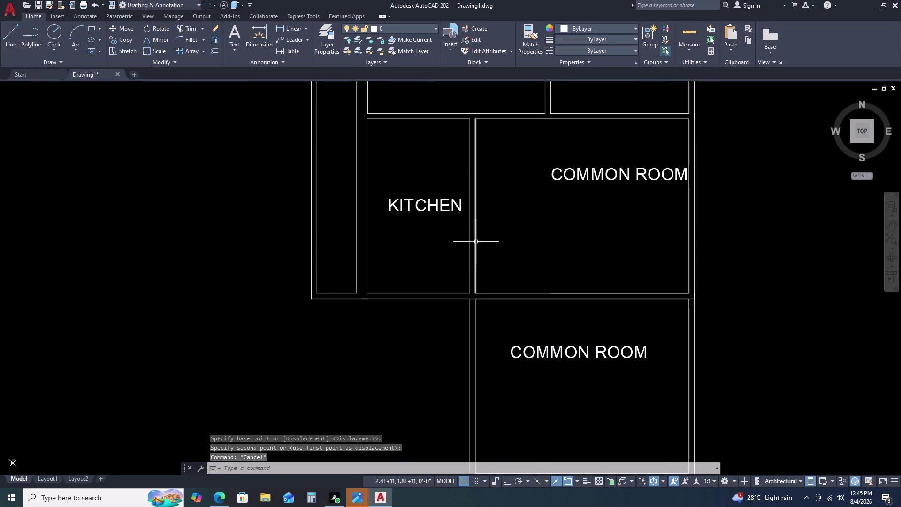
Delete the stray object beside the lower common room.
scroll(down, 3)
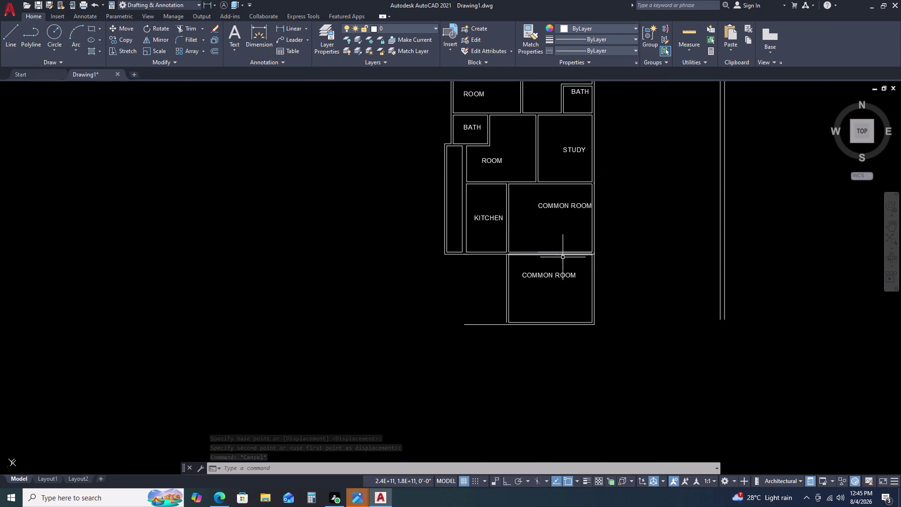
scroll(down, 3)
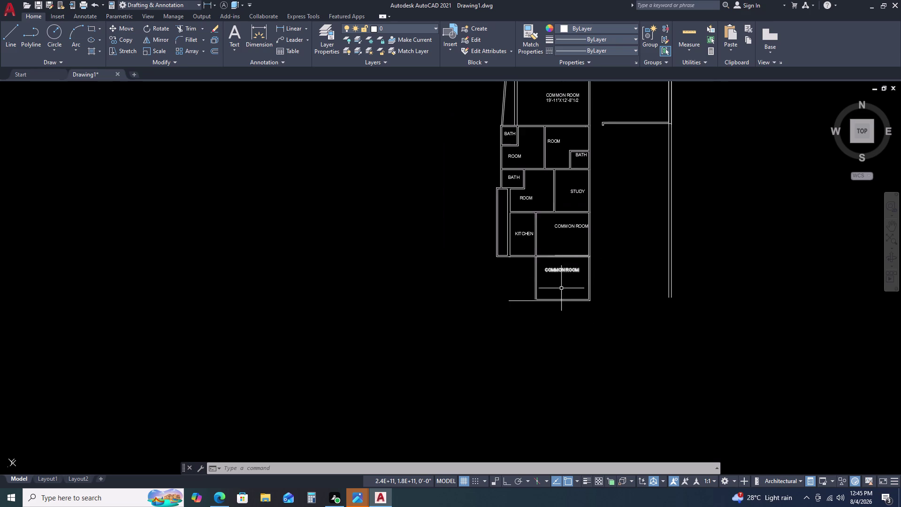
middle_drag(574, 251, 575, 191)
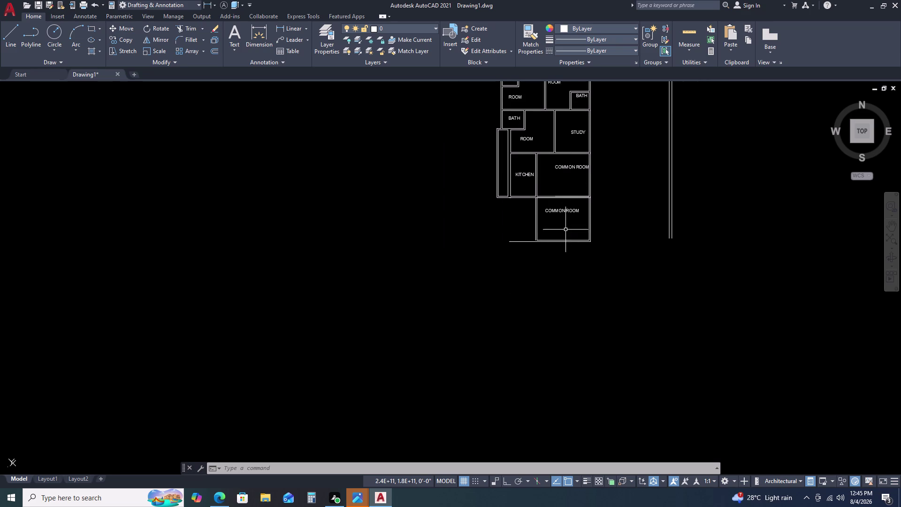
scroll(up, 3)
click(561, 216)
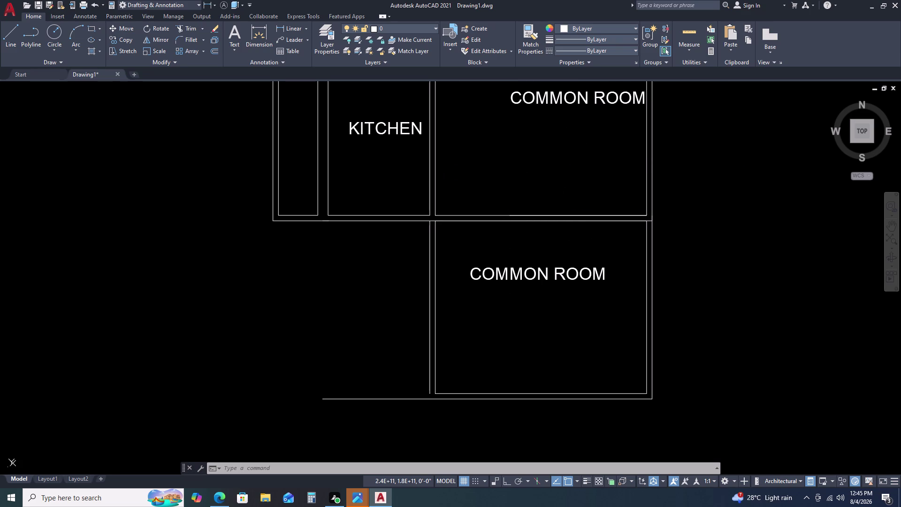
key(Delete)
Erase the lower common room's top edge line.
click(574, 220)
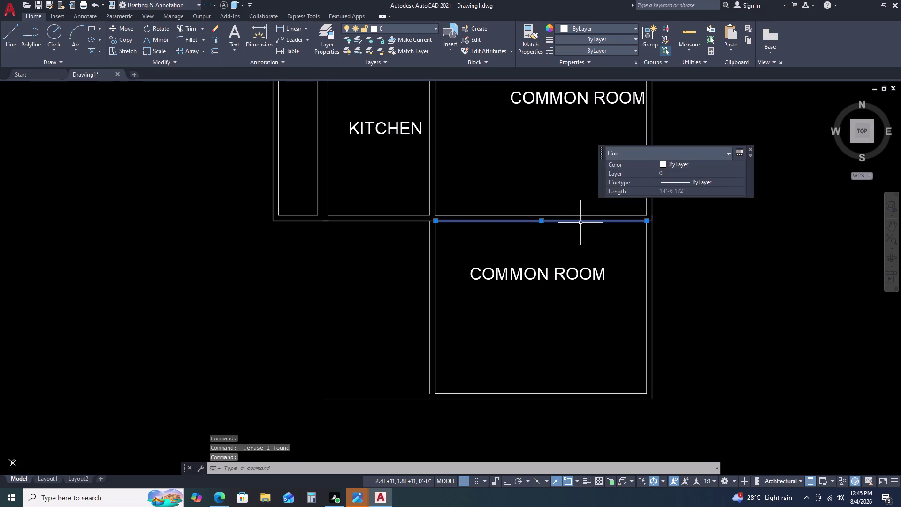
key(Delete)
scroll(down, 3)
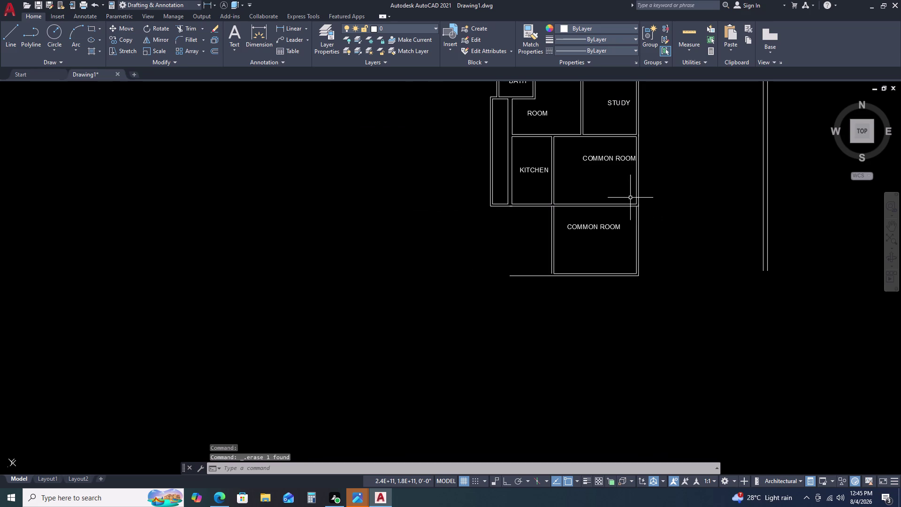
click(608, 133)
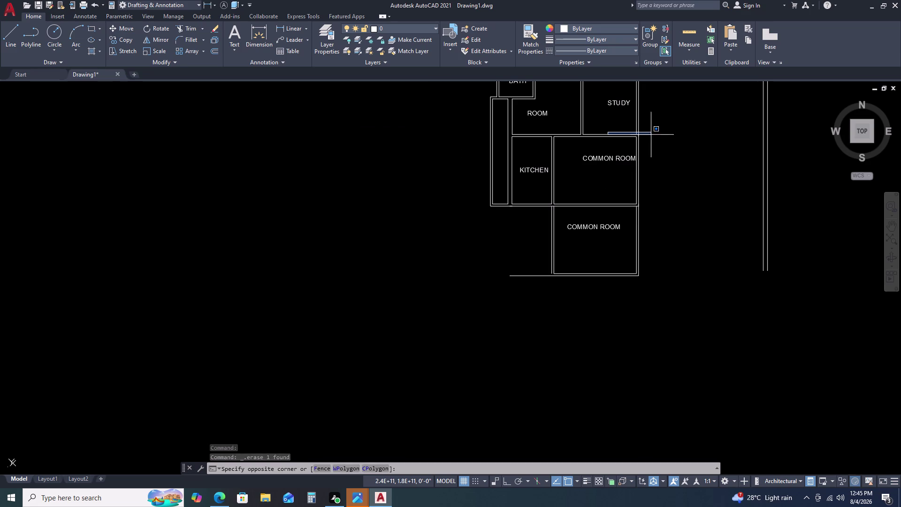
key(Escape)
scroll(down, 3)
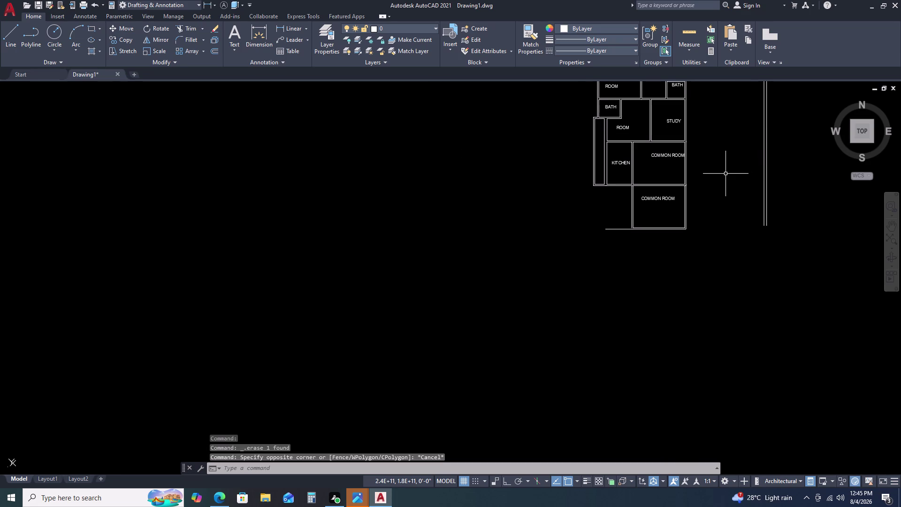
middle_drag(686, 187, 663, 190)
scroll(down, 3)
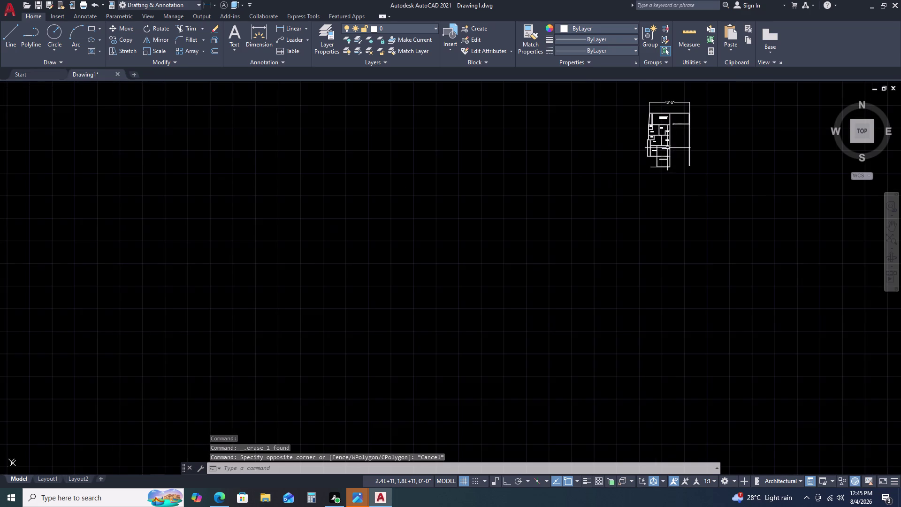
scroll(up, 3)
scroll(up, 3)
scroll(up, 3)
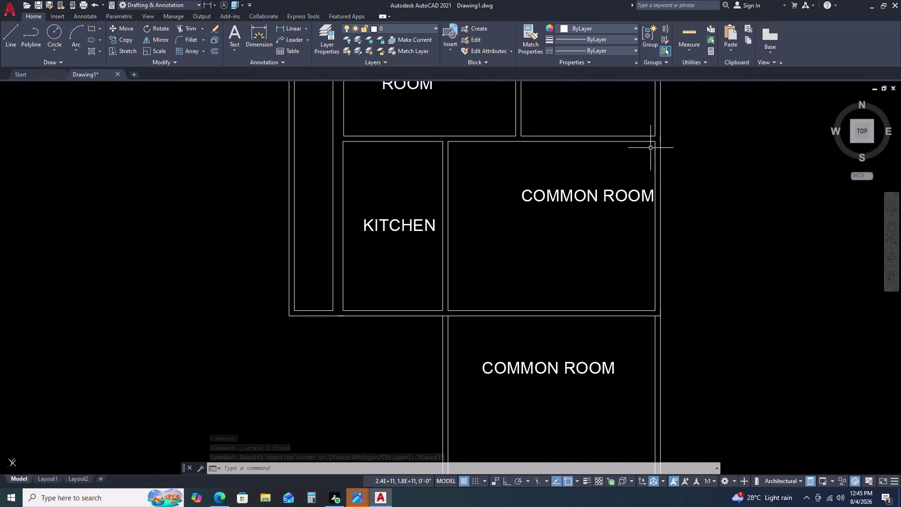
scroll(up, 3)
Erase the east outer wall segment beside the upper common room.
click(657, 146)
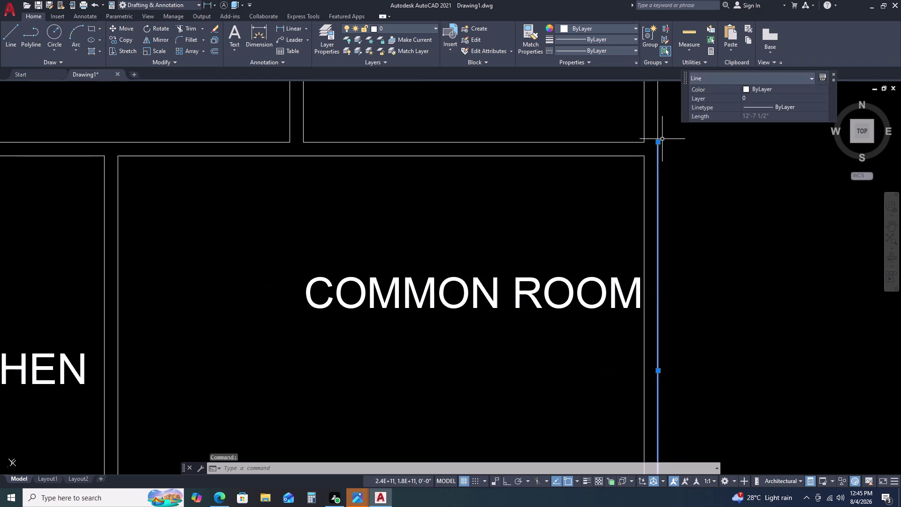
scroll(down, 3)
middle_drag(706, 157, 603, 203)
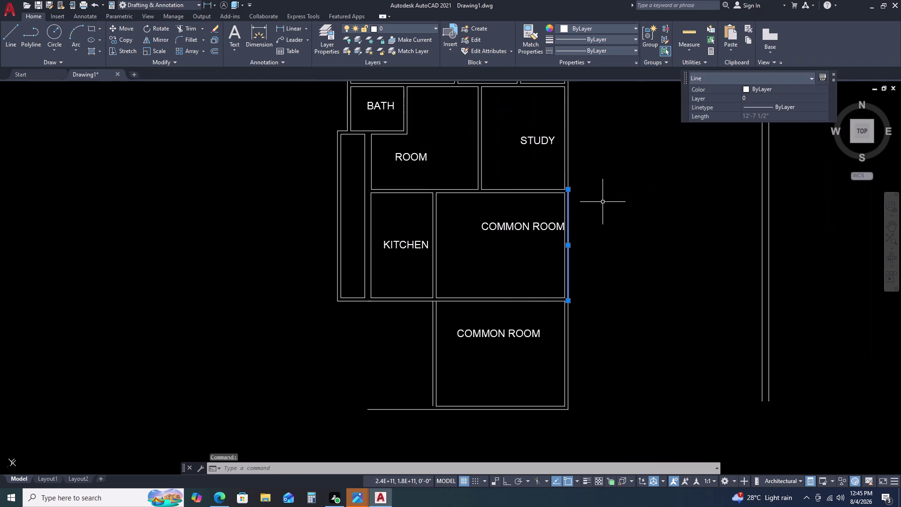
key(Escape)
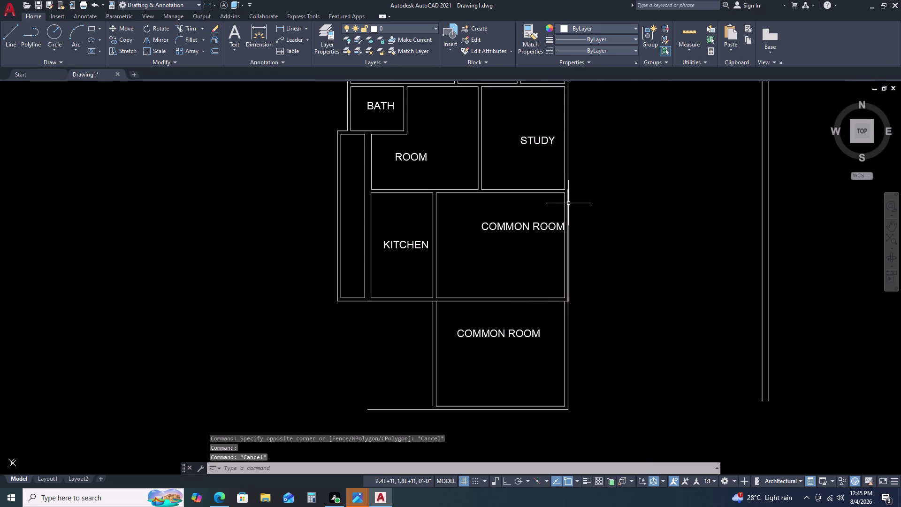
click(568, 204)
key(Delete)
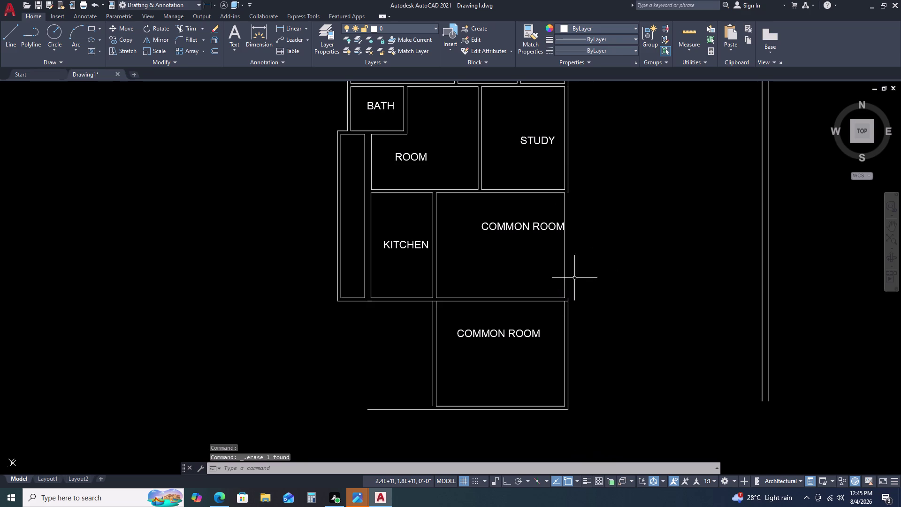
Start the Extend command with EX.
key(e)
key(x)
key(space)
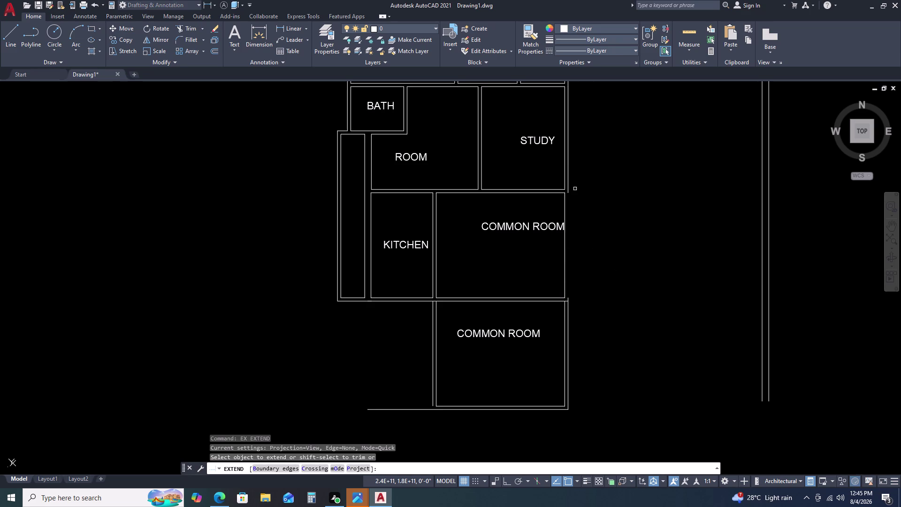
Try extend, multiline text and TR trim on the east wall, cancelling each.
click(567, 189)
key(Escape)
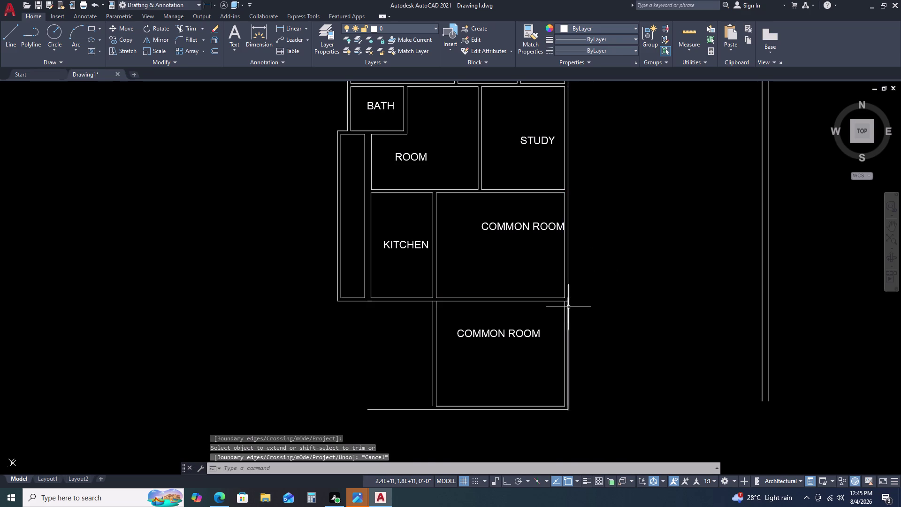
scroll(up, 3)
key(t)
key(space)
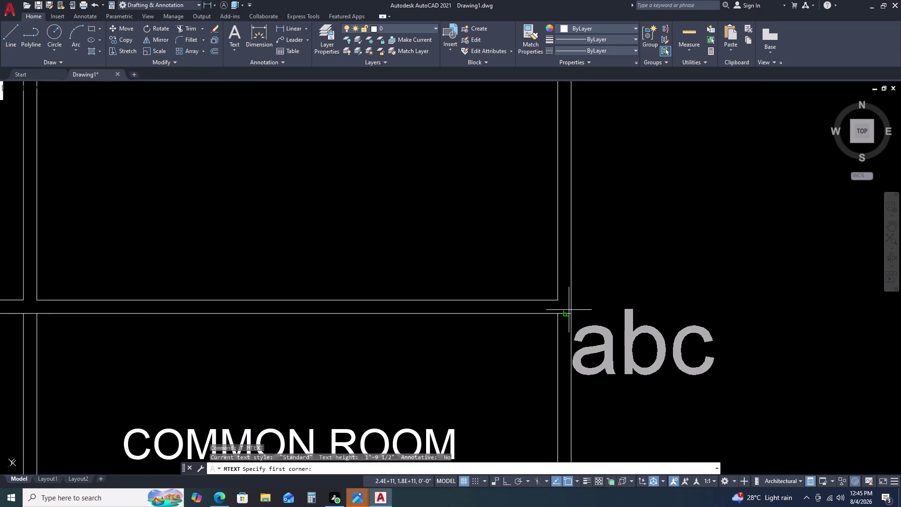
key(Escape)
key(t)
key(r)
key(space)
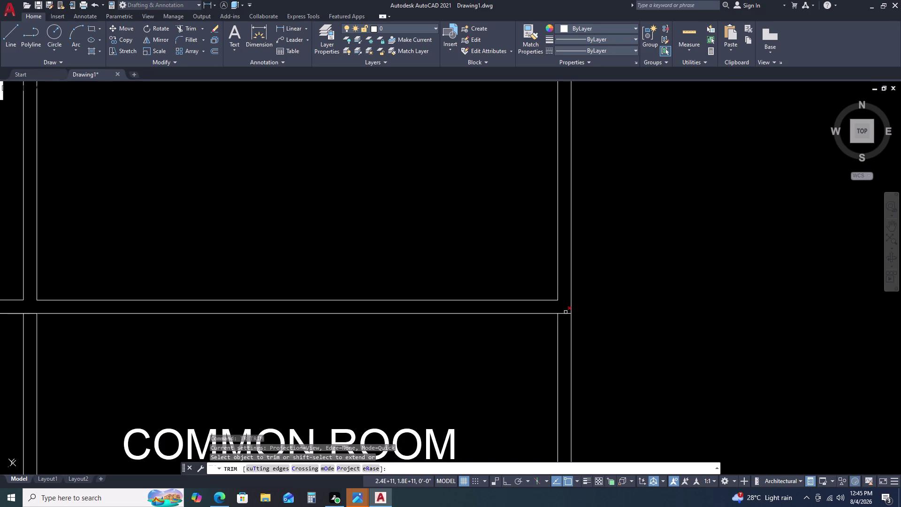
scroll(up, 3)
key(Escape)
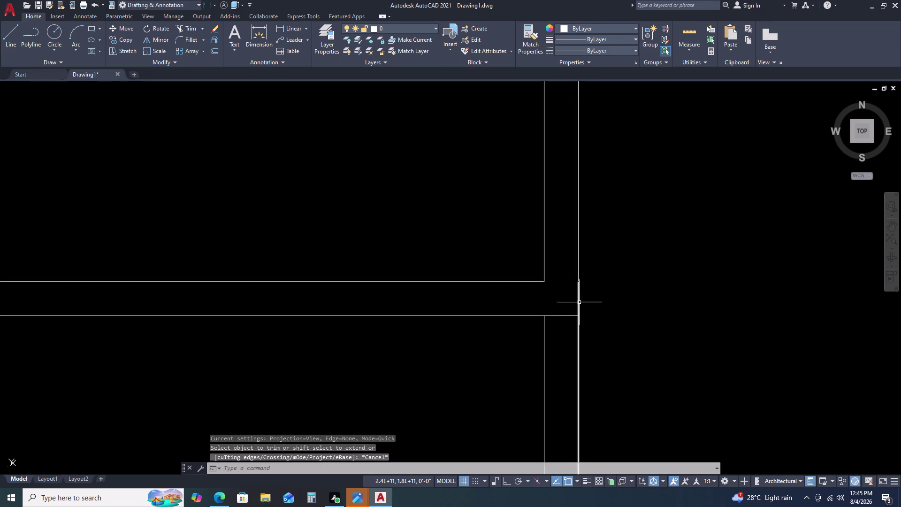
scroll(down, 3)
scroll(up, 3)
Try grip-stretching the horizontal wall line's east endpoint, then cancel and view the southern rooms.
click(605, 297)
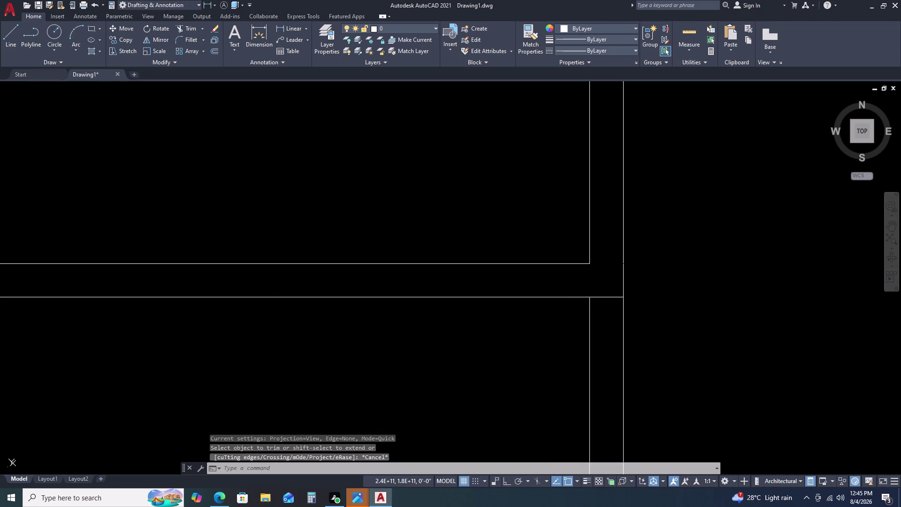
click(625, 297)
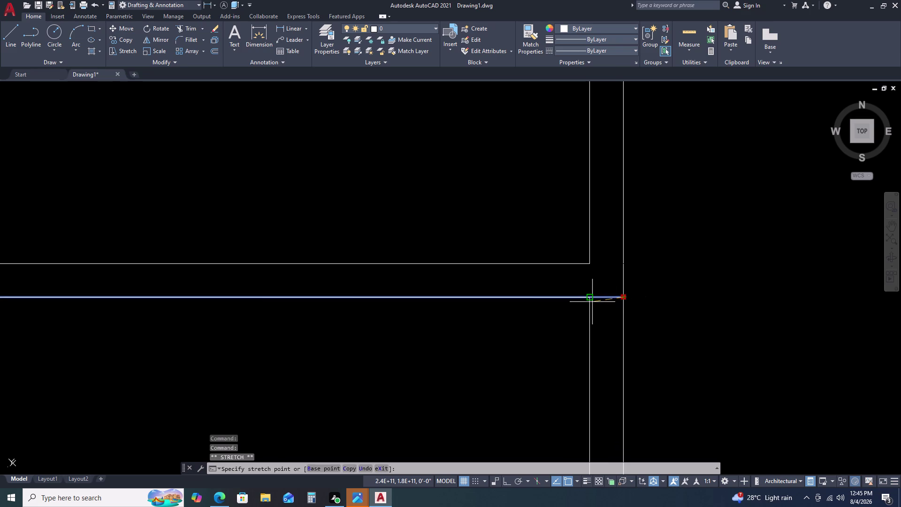
click(590, 297)
key(Escape)
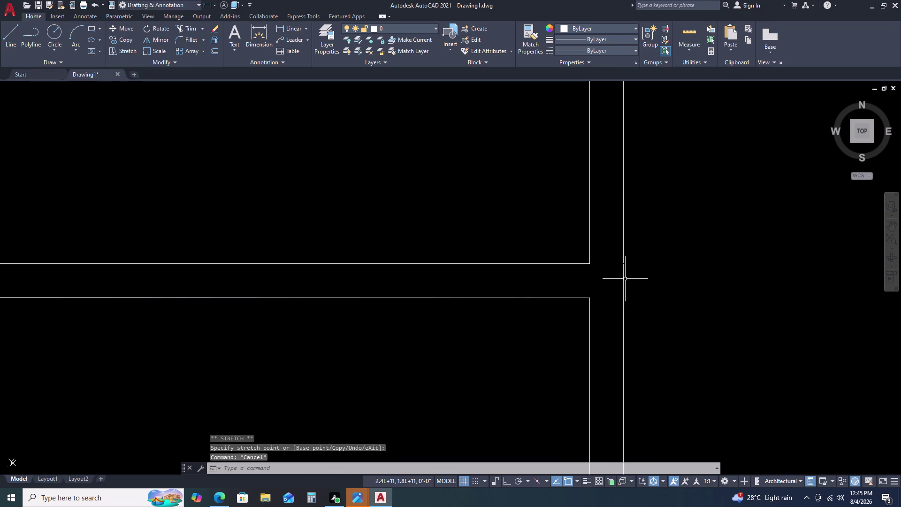
scroll(up, 3)
scroll(down, 3)
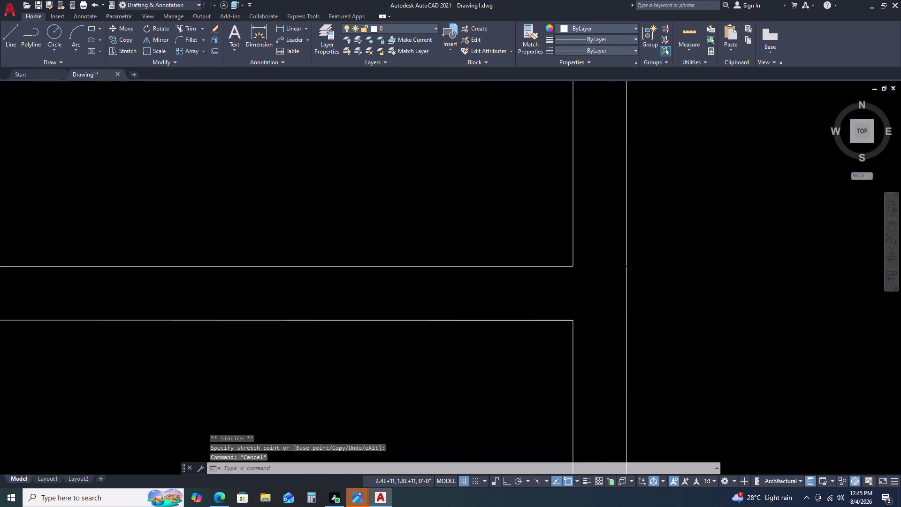
scroll(down, 3)
middle_drag(643, 314, 629, 245)
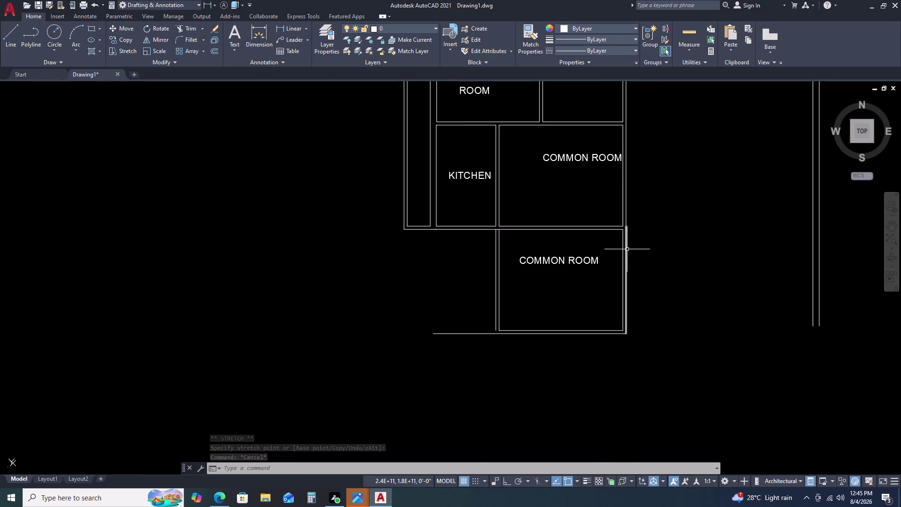
Delete the short east wall stub and attempt to explode the east corner wall objects.
click(627, 249)
key(Delete)
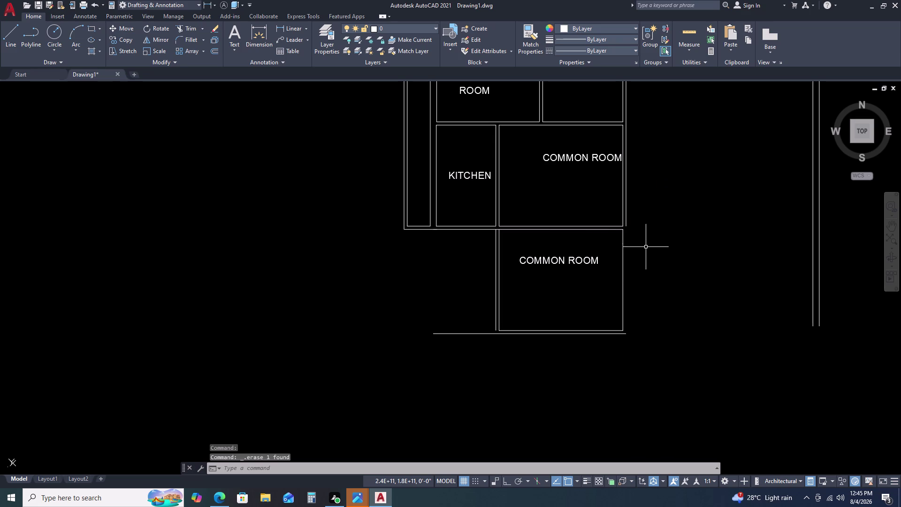
key(x)
key(space)
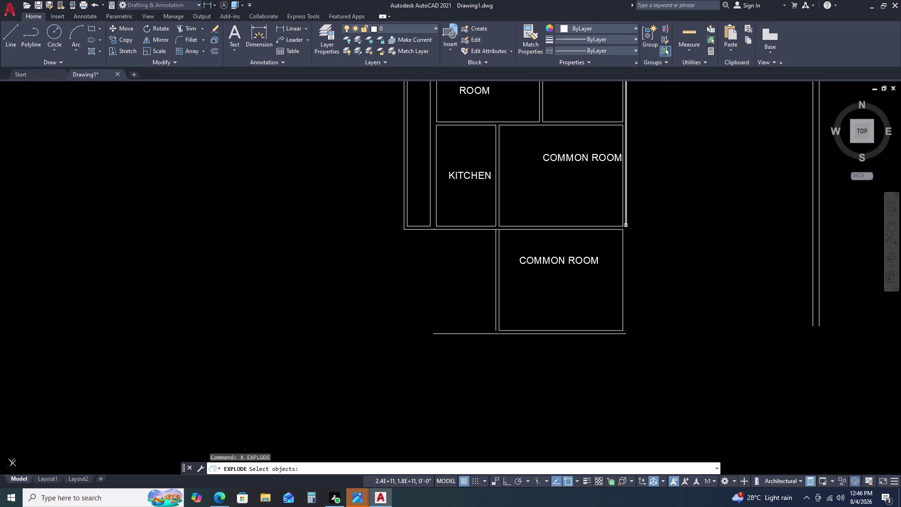
click(626, 226)
click(627, 219)
click(626, 217)
scroll(down, 3)
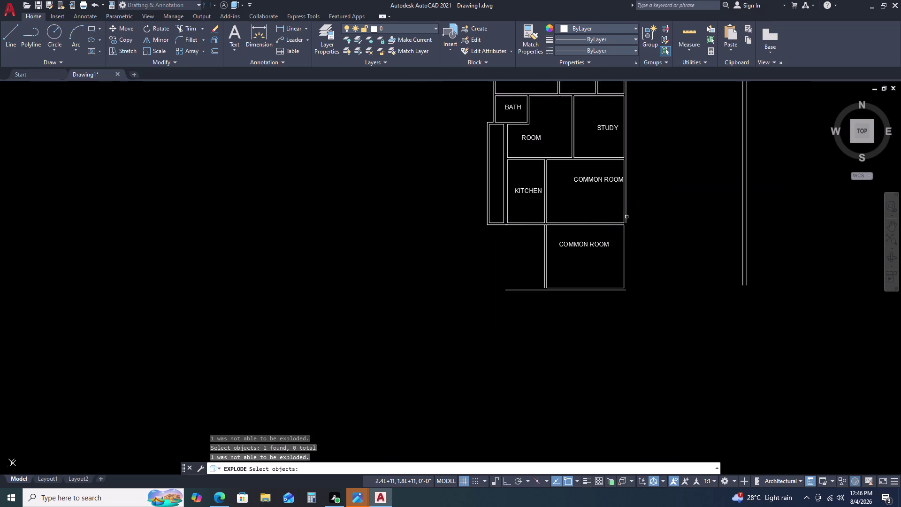
scroll(down, 3)
click(626, 216)
scroll(up, 3)
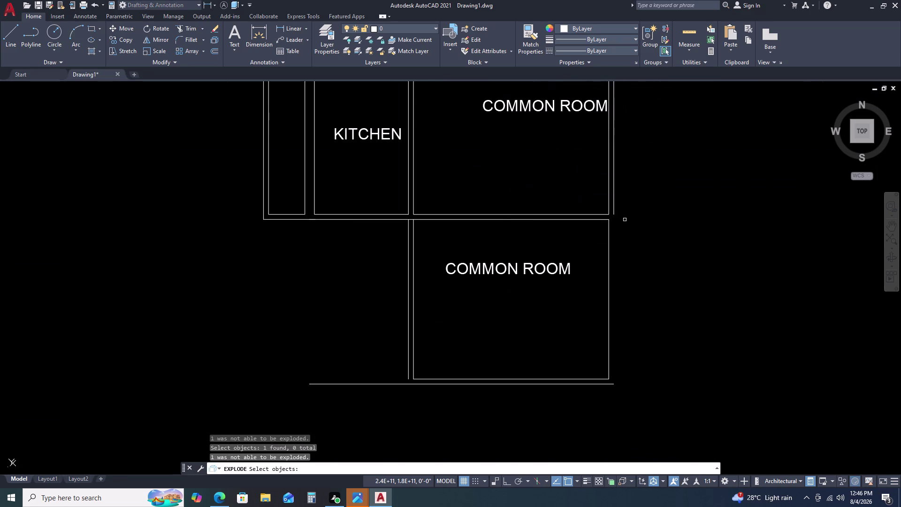
click(615, 210)
double_click(613, 213)
key(Escape)
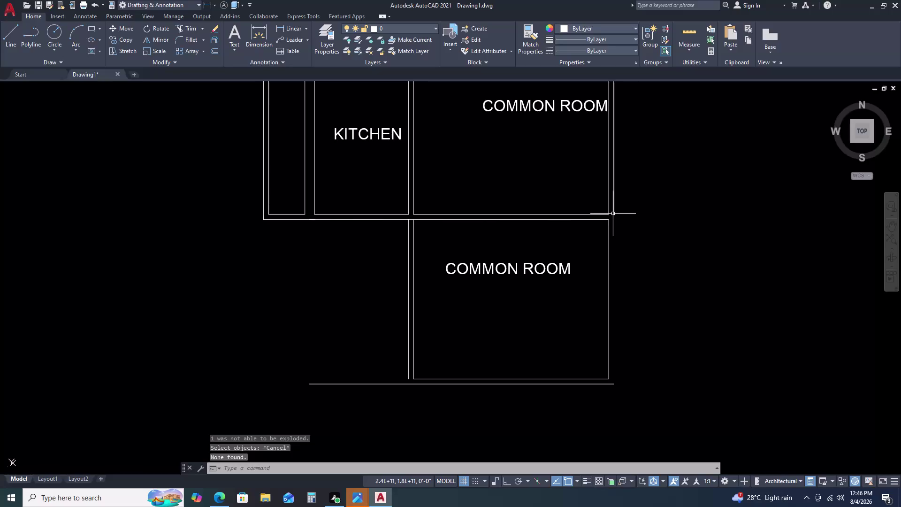
Grip the outer east wall's end and stretch it down toward the south wall line.
click(612, 211)
click(614, 211)
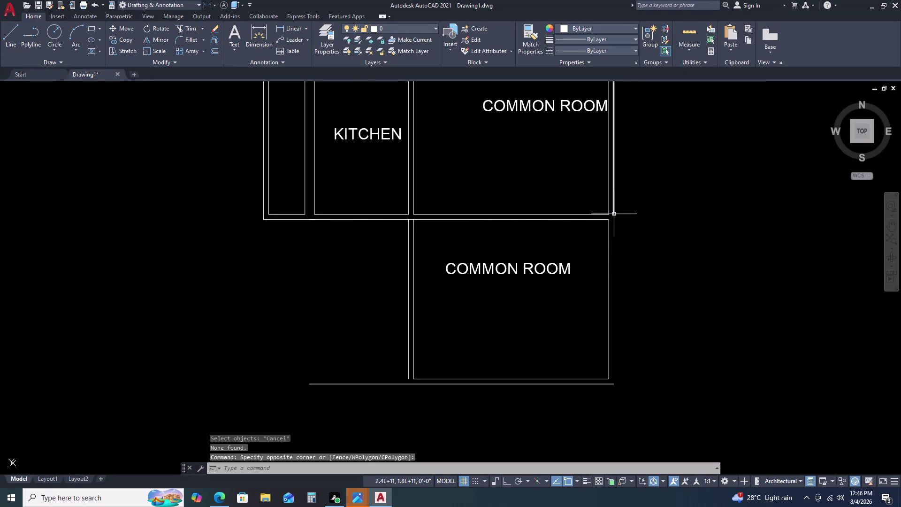
key(Escape)
click(614, 206)
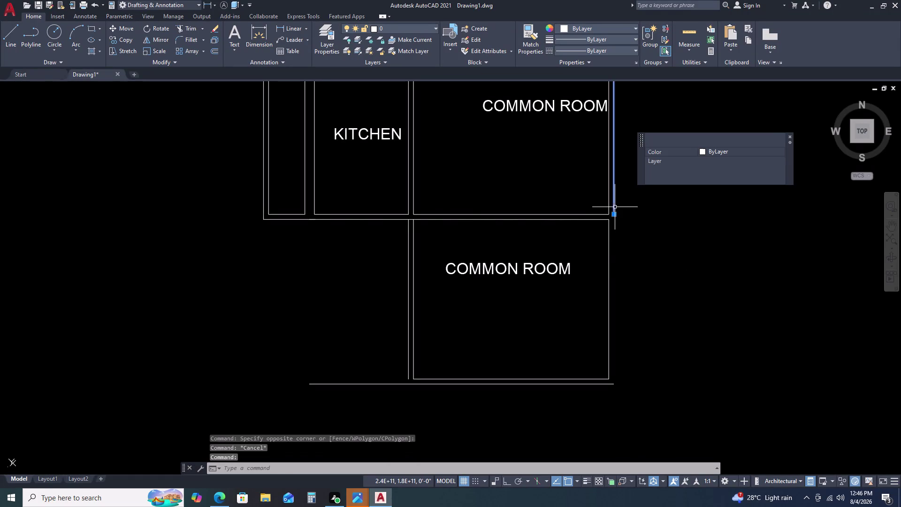
click(614, 213)
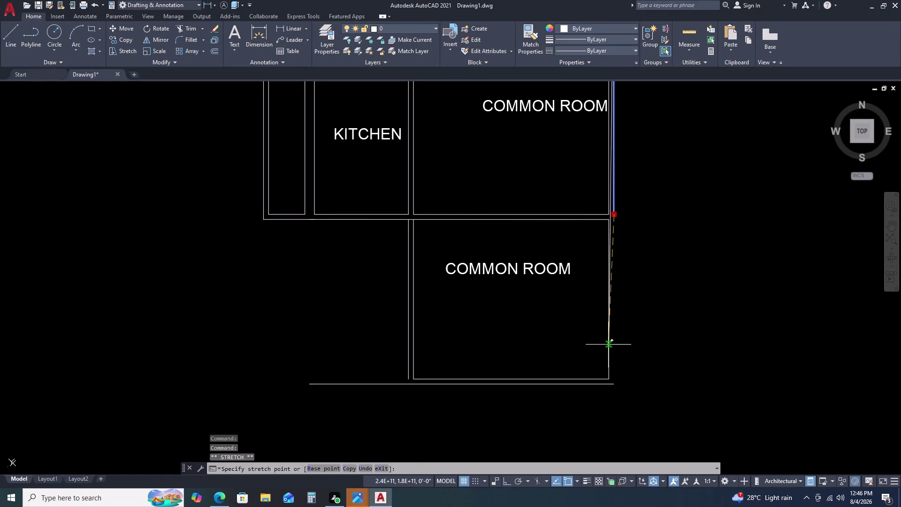
click(613, 383)
key(Escape)
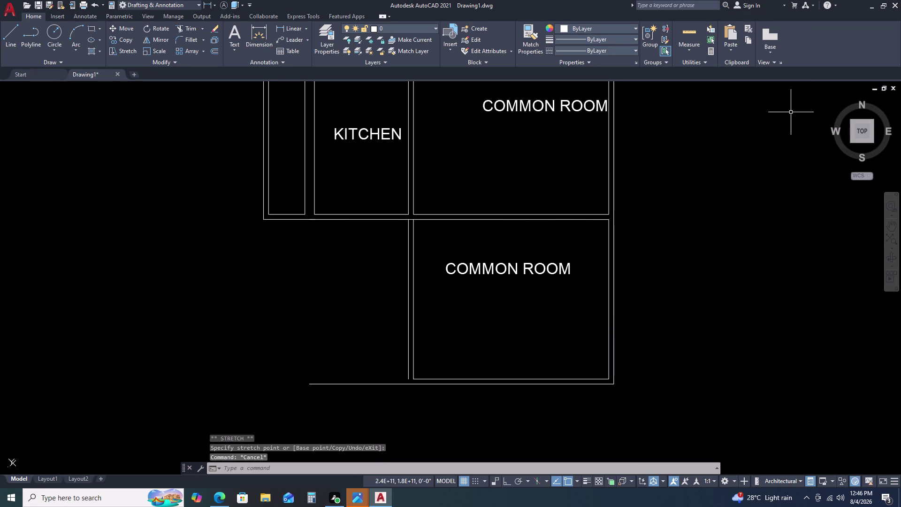
scroll(up, 3)
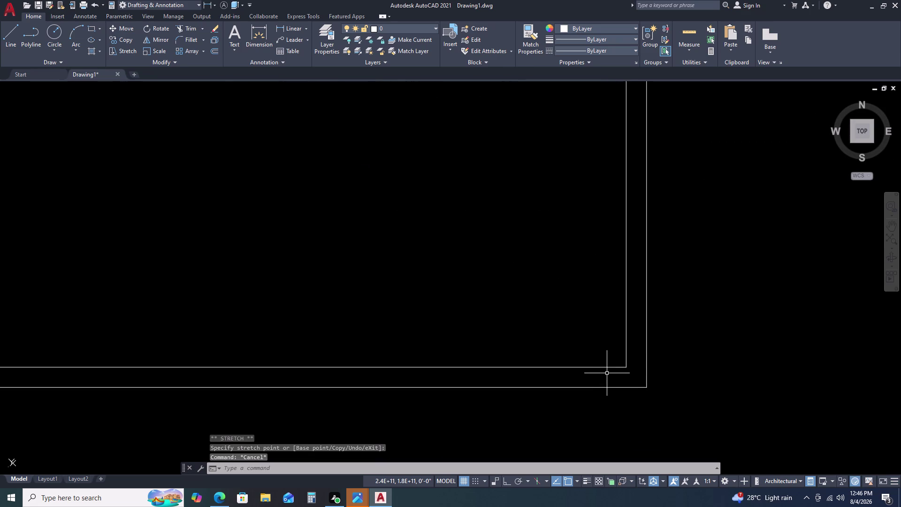
scroll(down, 3)
scroll(down, 3)
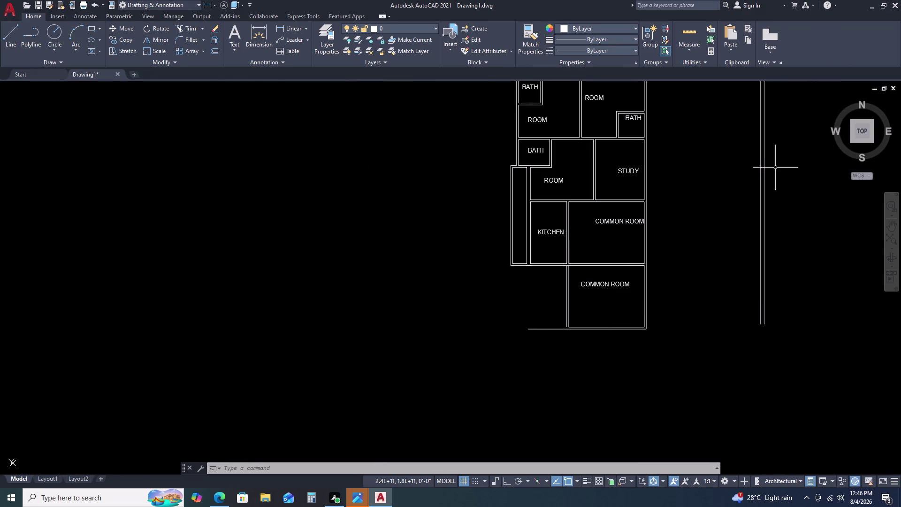
scroll(down, 3)
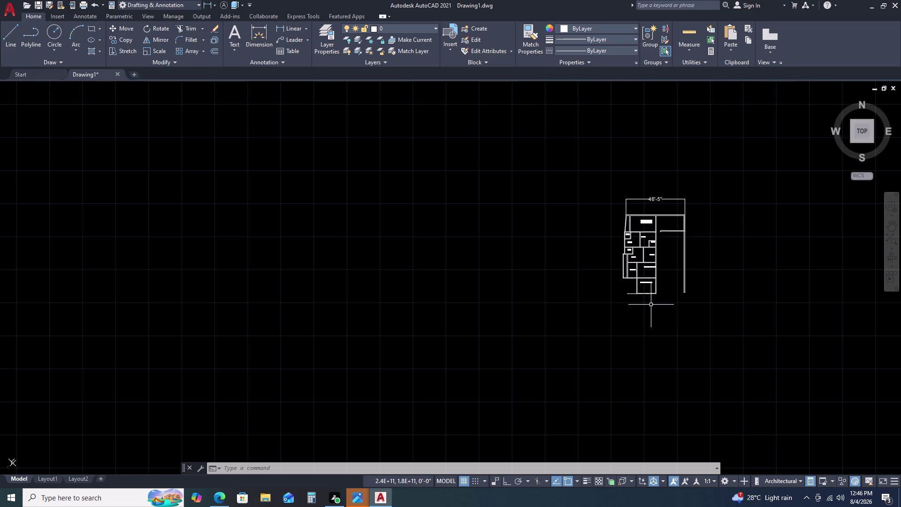
scroll(up, 3)
middle_drag(670, 257, 632, 203)
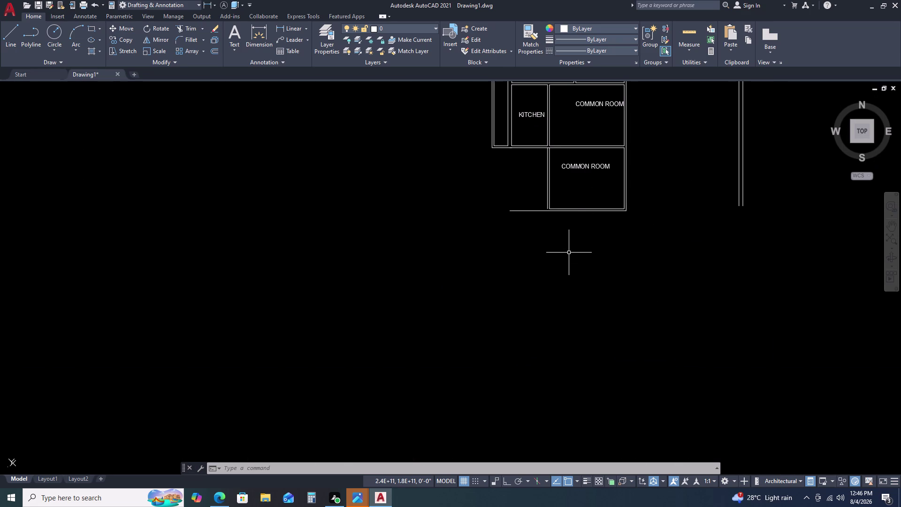
Start a rectangle (REC) at a corner below the common room, using the Dimensions option.
text(REC)
key(space)
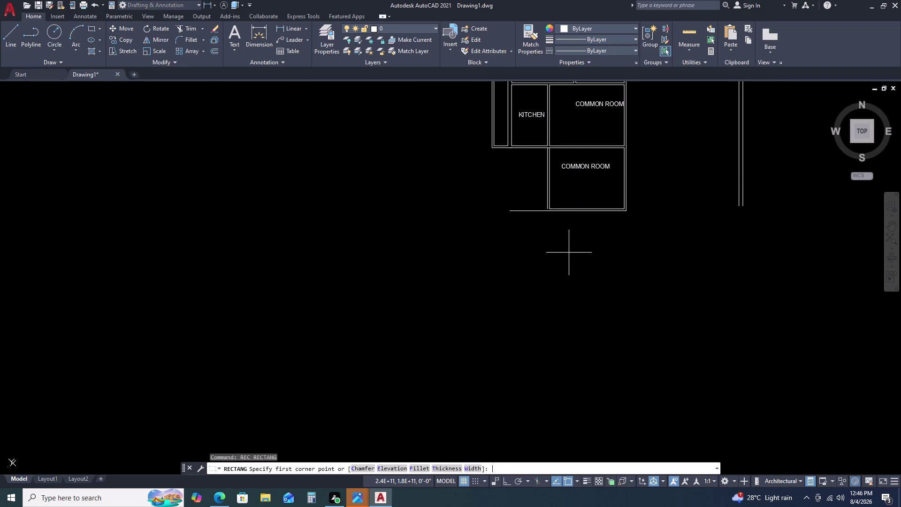
click(601, 249)
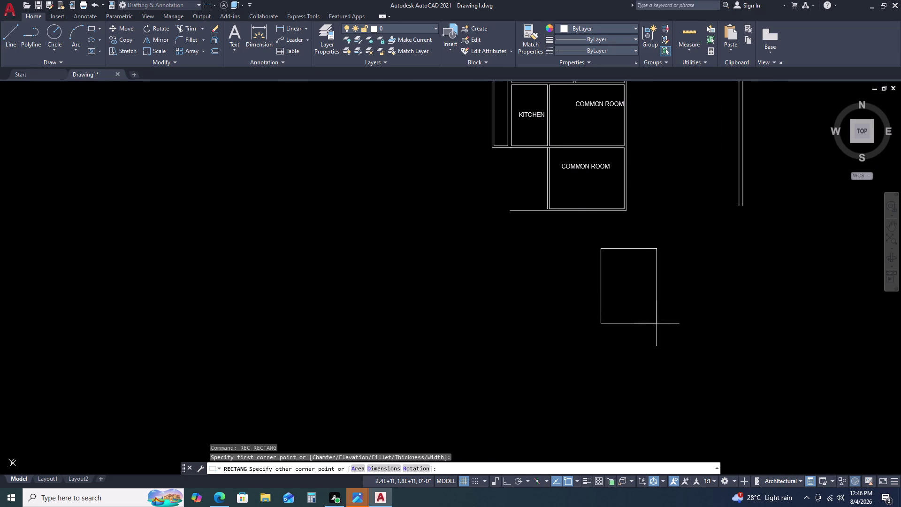
text(D)
key(space)
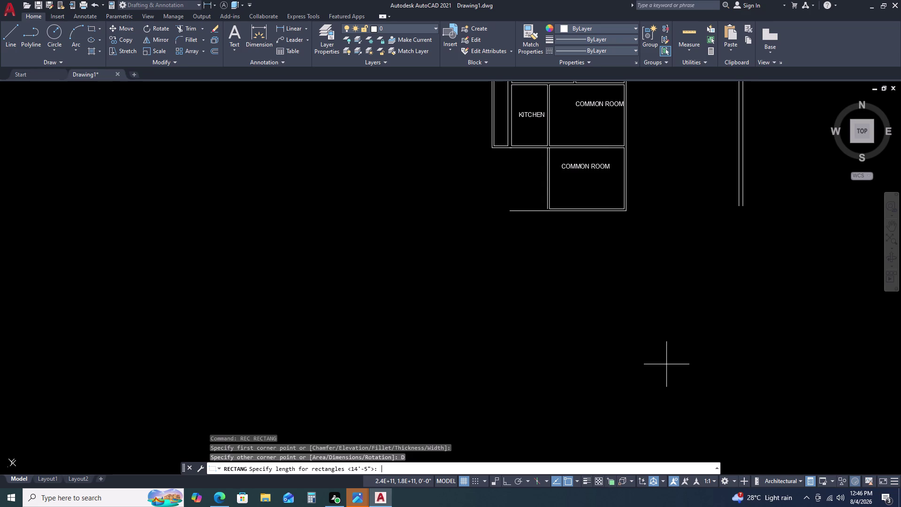
Give the rectangle 8' length and 11'1.5 width and place it below the plan.
key(8)
key(apostrophe)
key(Return)
text(11)
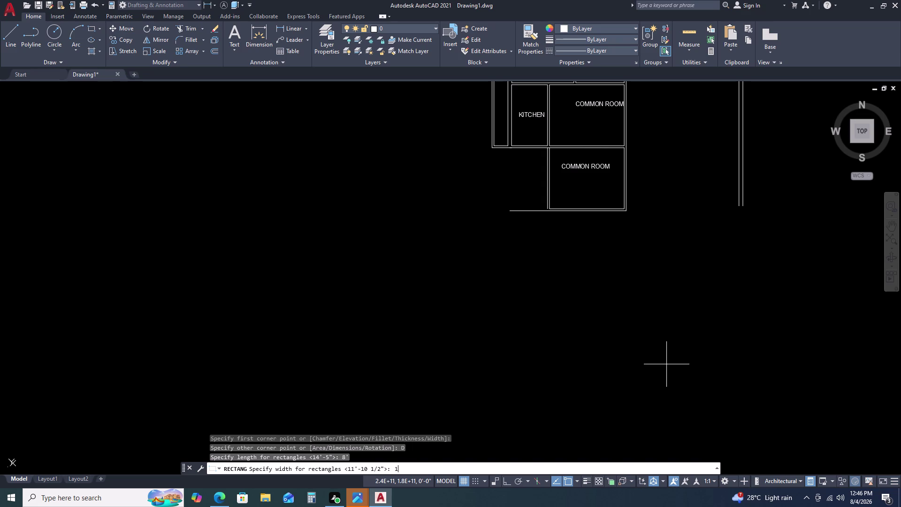
text(')
text(1.)
key(5)
key(Return)
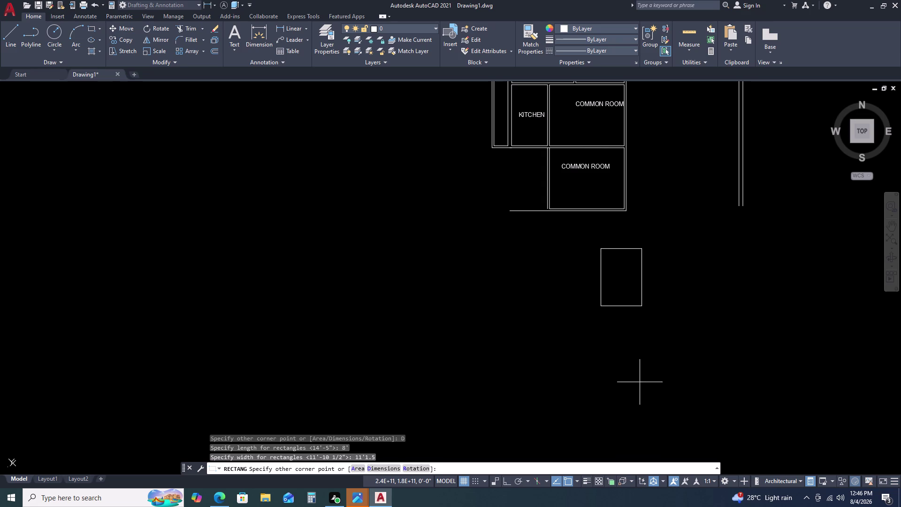
drag(732, 360, 737, 363)
click(684, 302)
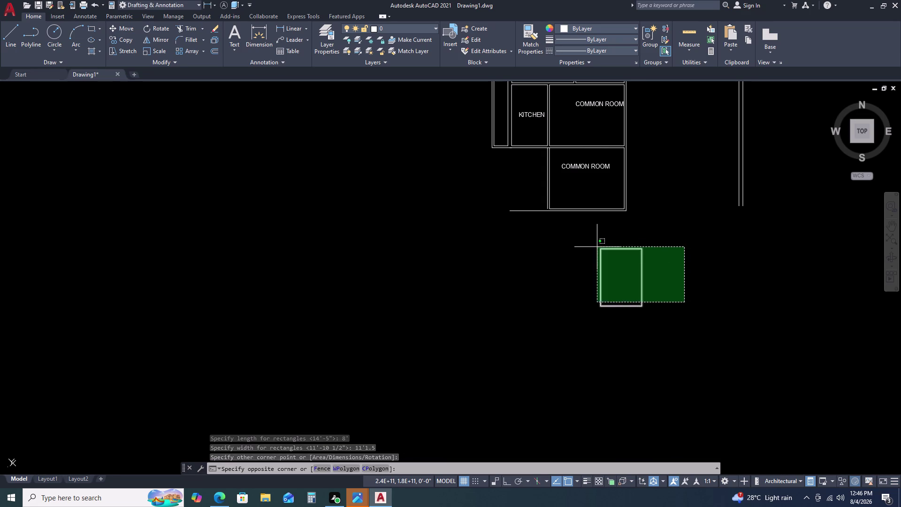
Offset the new room rectangle outward by 4.5 to form its outer wall line.
click(593, 248)
text(O)
key(space)
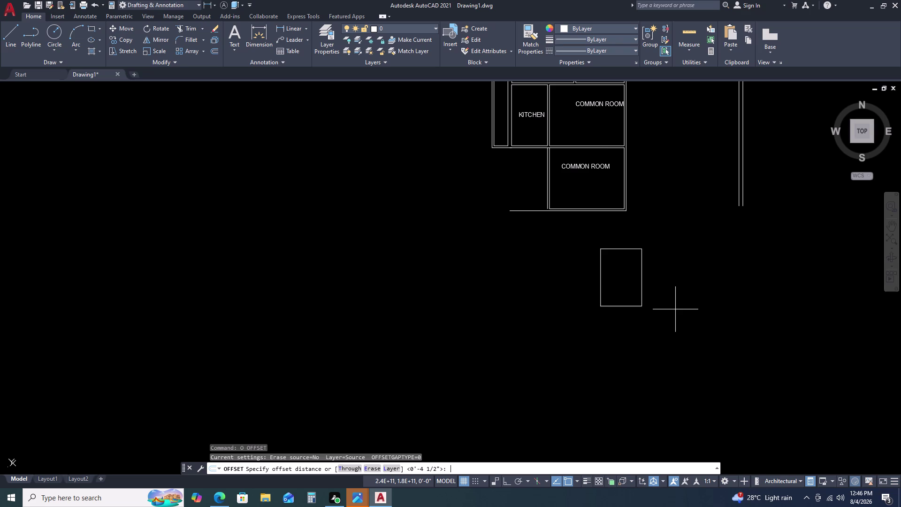
text(4.5)
key(Return)
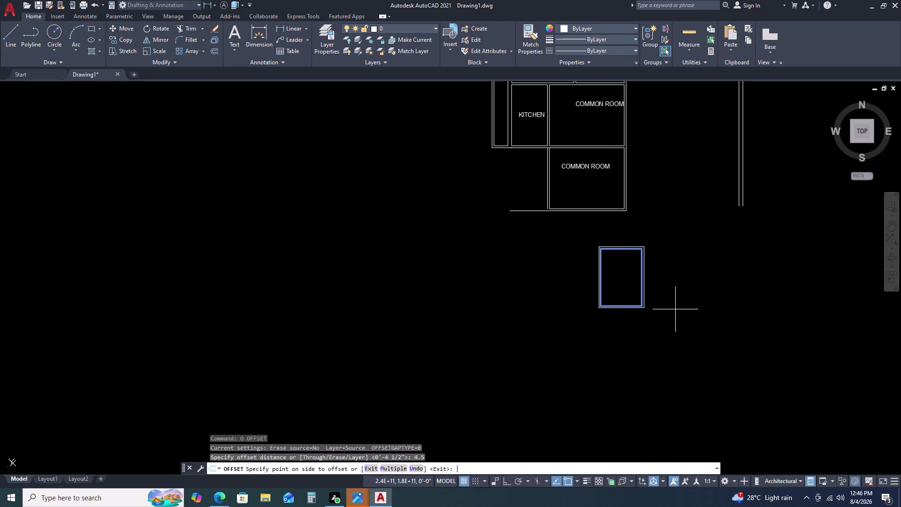
drag(691, 297, 696, 298)
key(Escape)
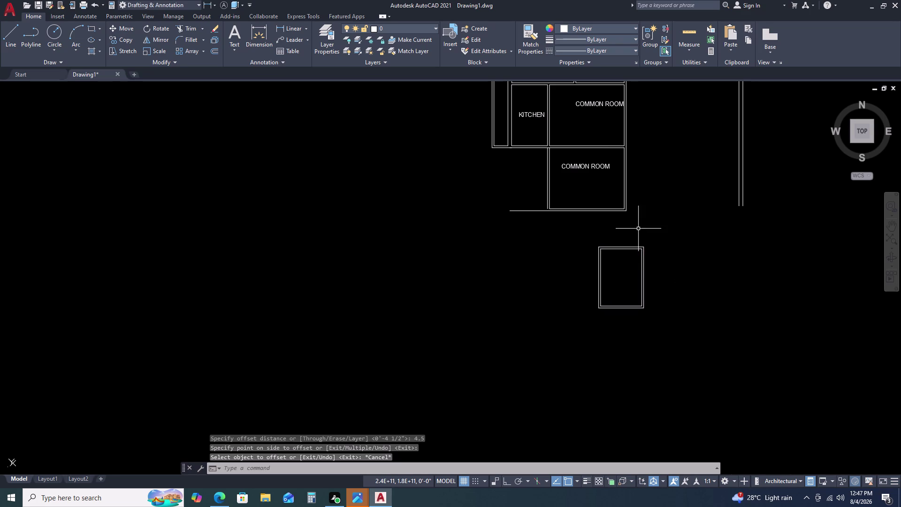
Select both room outlines together.
click(662, 234)
click(601, 277)
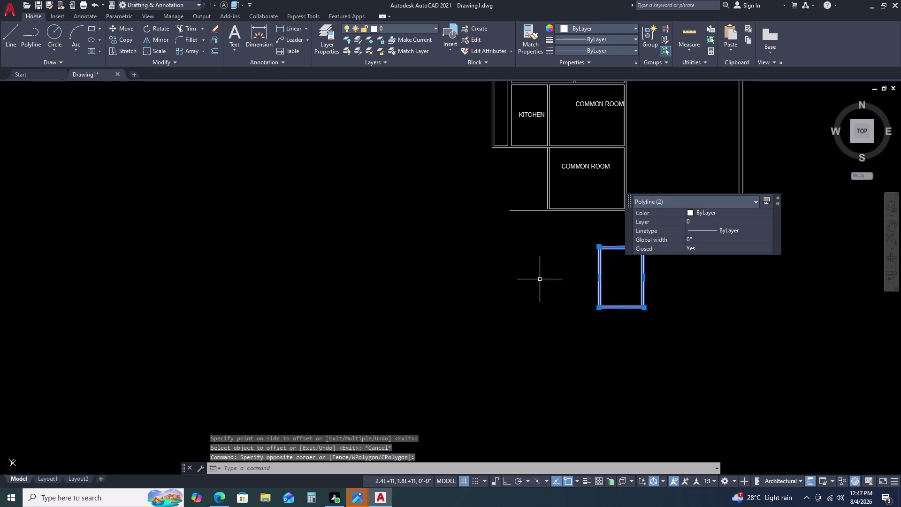
scroll(up, 3)
Begin moving the two outlines from a base point, then cancel.
key(m)
key(space)
click(644, 309)
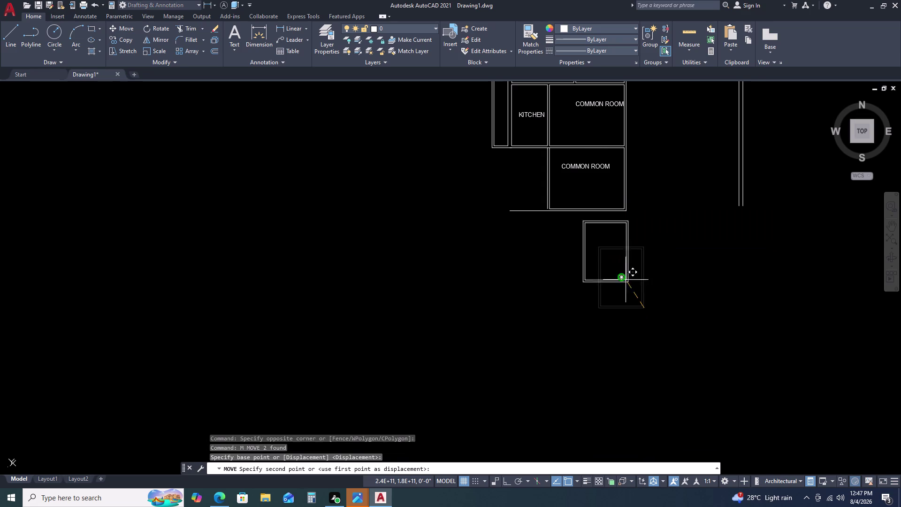
scroll(up, 3)
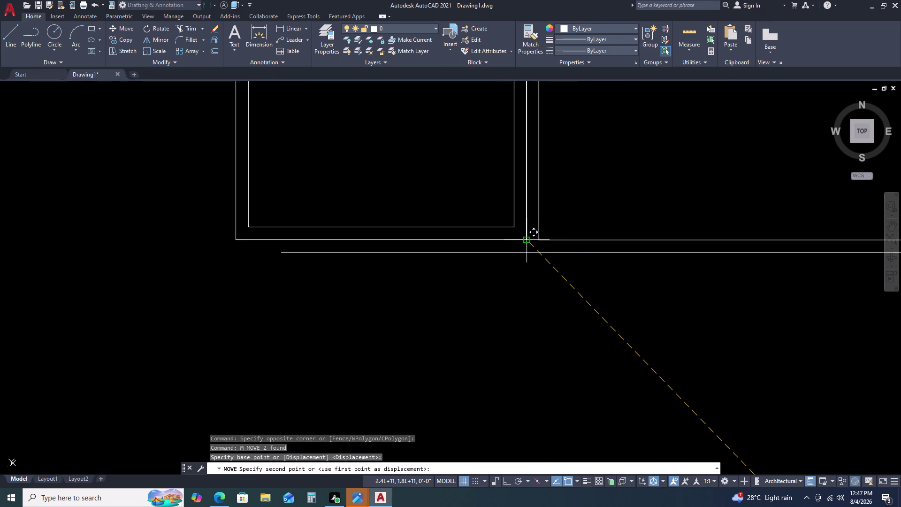
key(Escape)
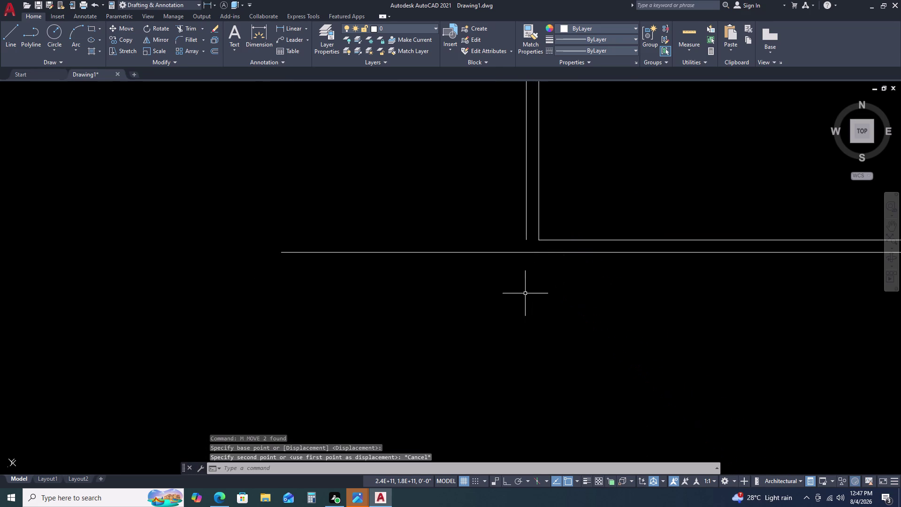
Move both outlines from their outer top-right corner onto the wall corner beside the common room.
scroll(down, 3)
drag(622, 311, 615, 316)
click(581, 321)
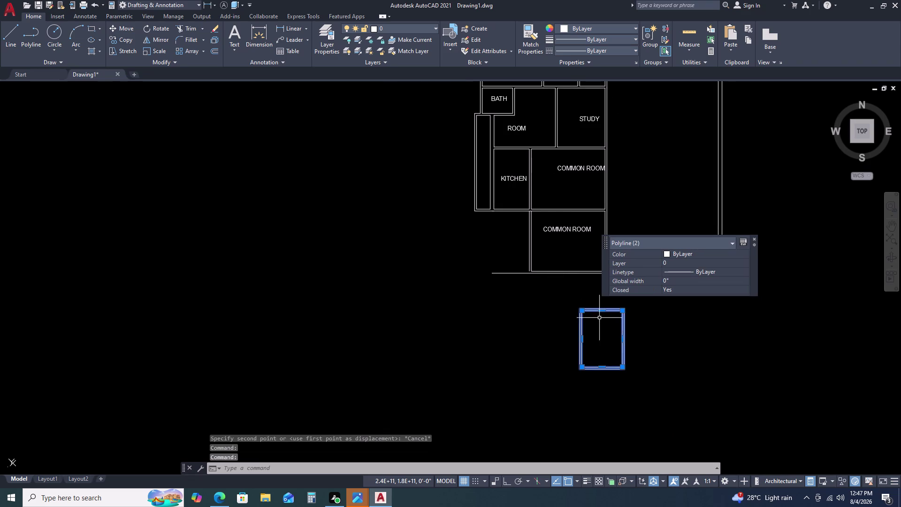
key(m)
key(space)
scroll(up, 3)
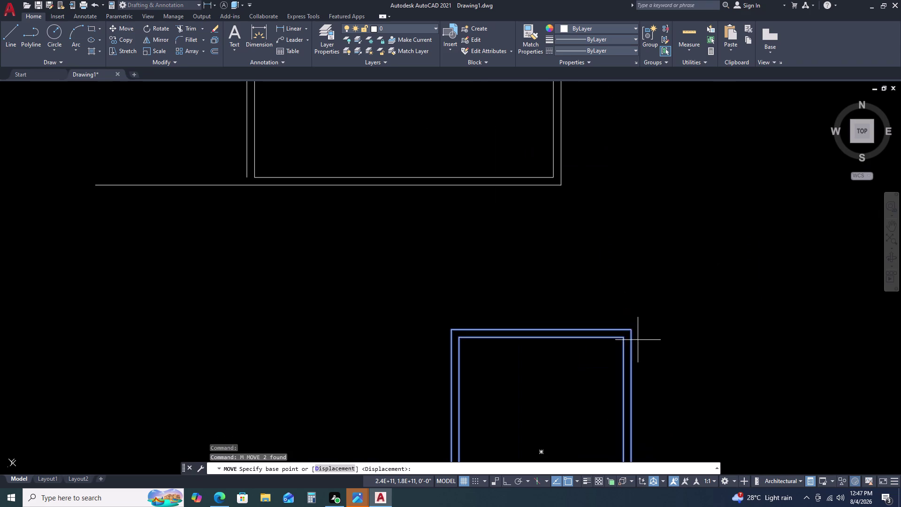
click(632, 330)
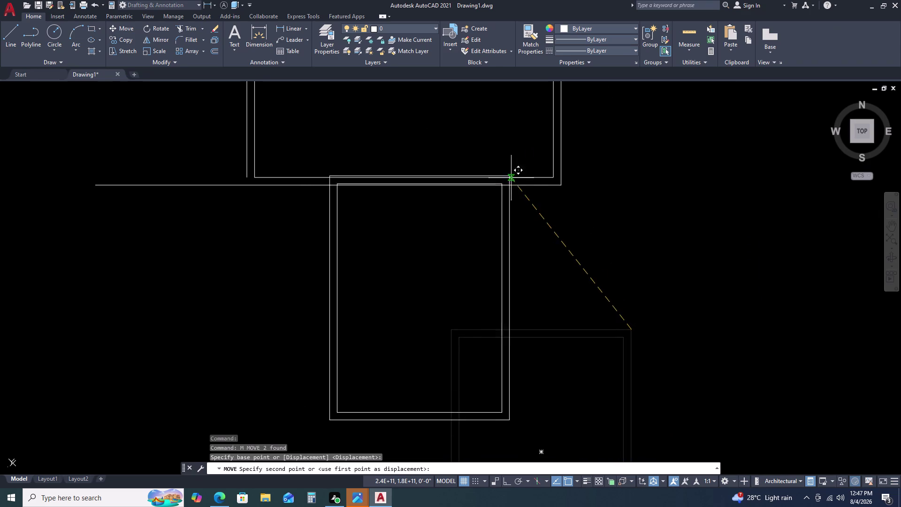
scroll(down, 3)
scroll(up, 3)
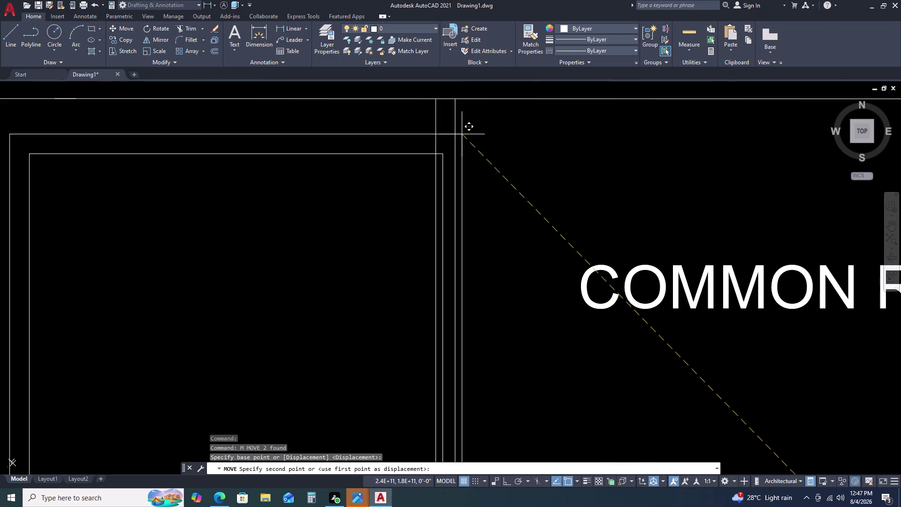
scroll(down, 3)
scroll(up, 3)
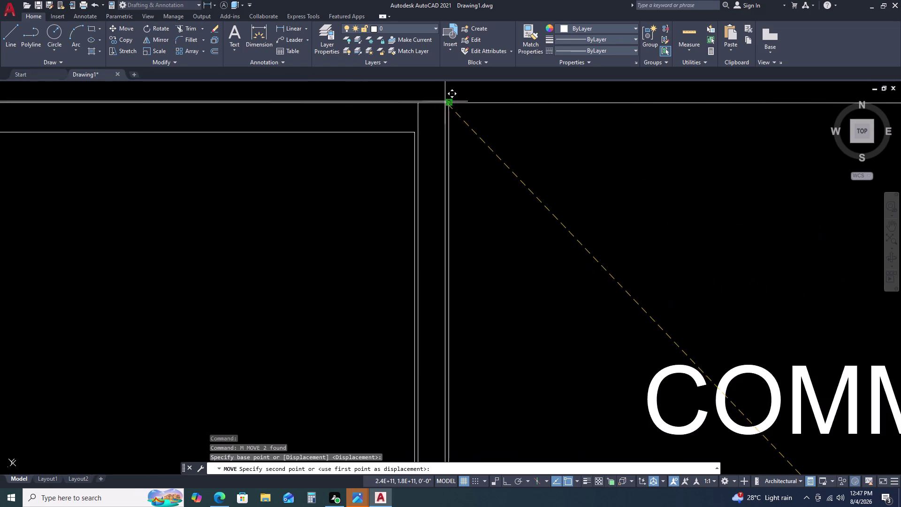
middle_drag(446, 102, 460, 196)
click(461, 168)
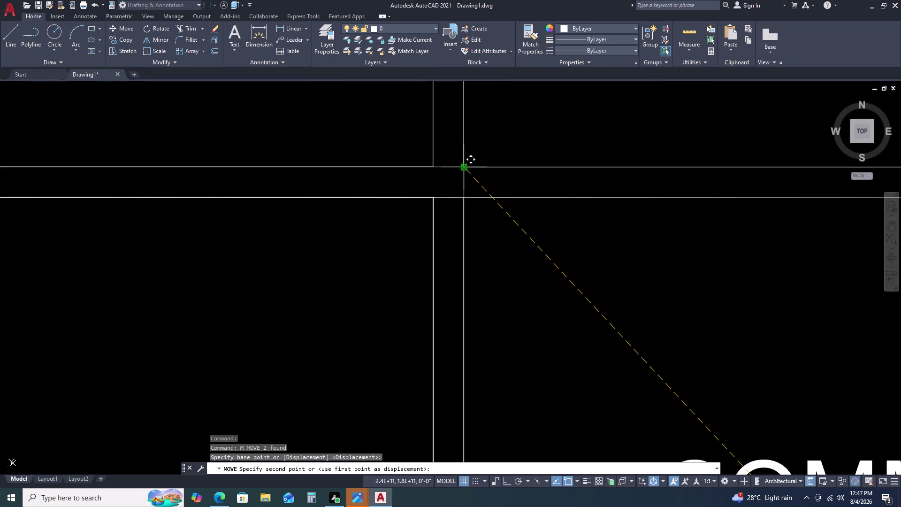
Pan to inspect the joined room and begin measuring the lower common room.
scroll(down, 3)
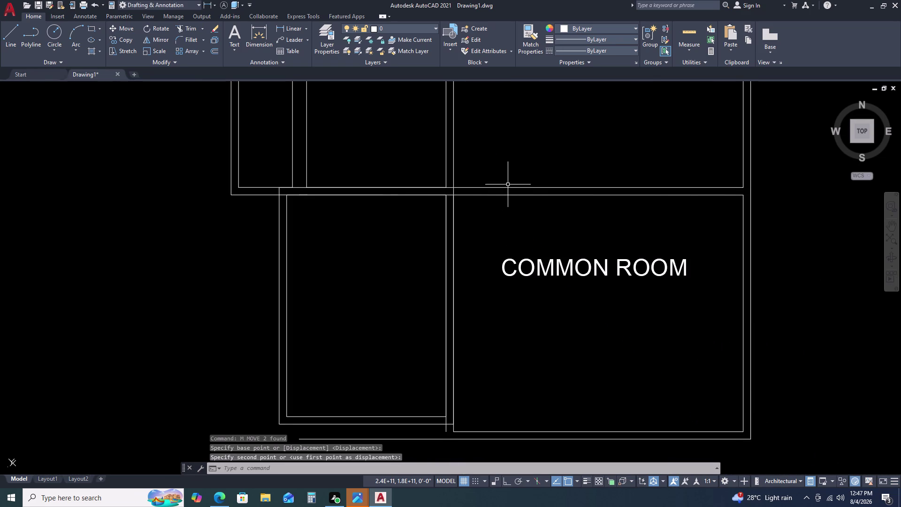
middle_click(508, 184)
middle_drag(468, 222, 491, 183)
middle_click(490, 183)
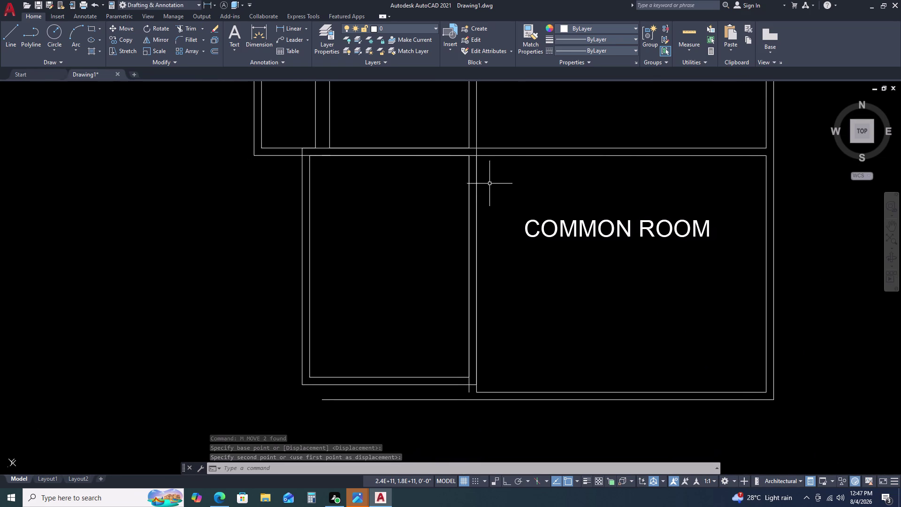
scroll(down, 3)
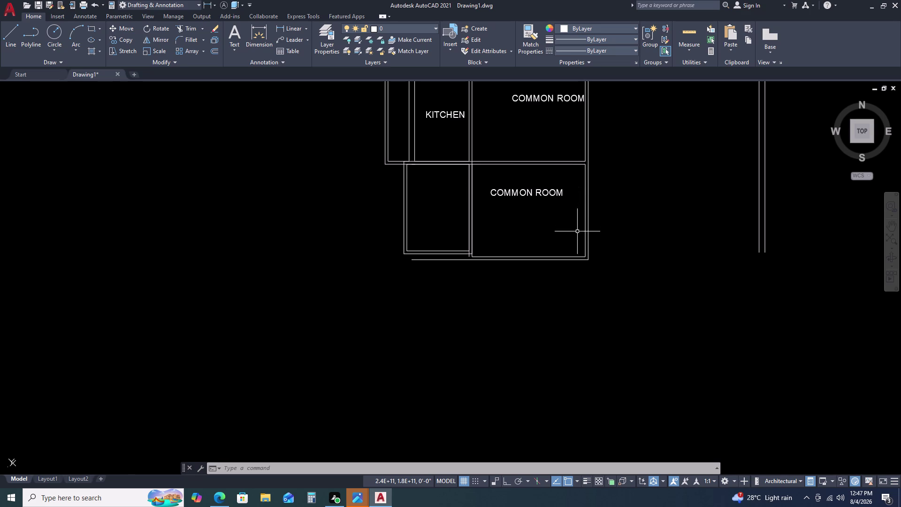
scroll(up, 3)
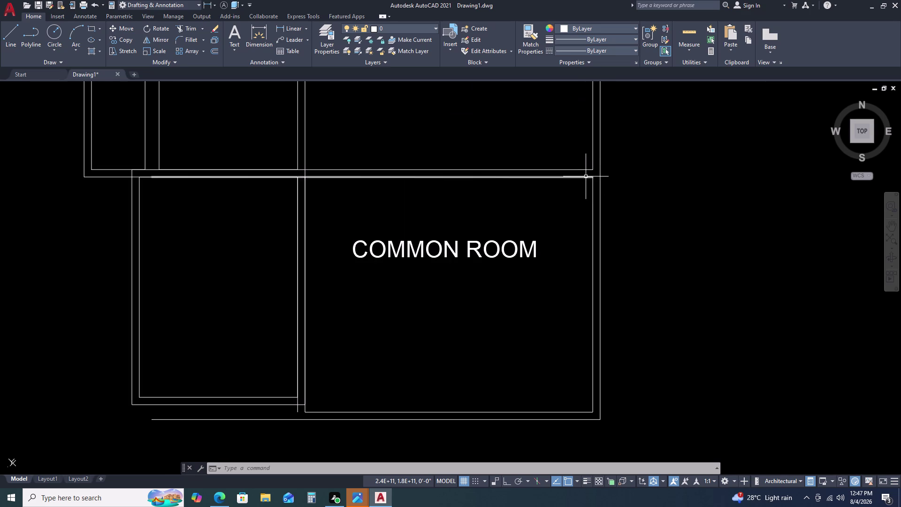
scroll(down, 3)
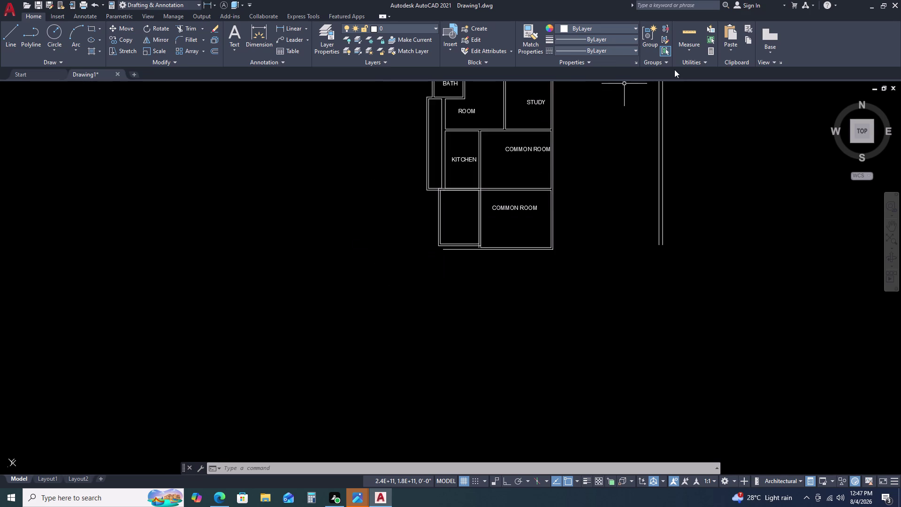
click(690, 37)
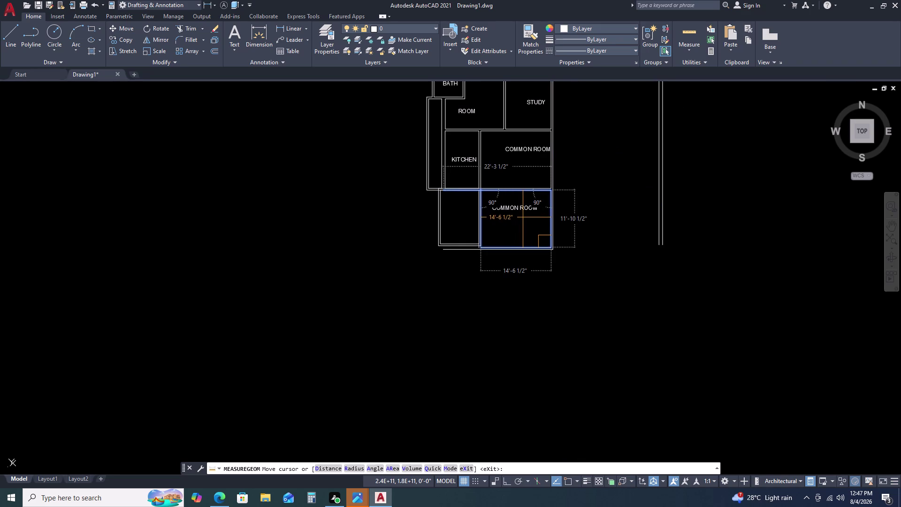
scroll(up, 3)
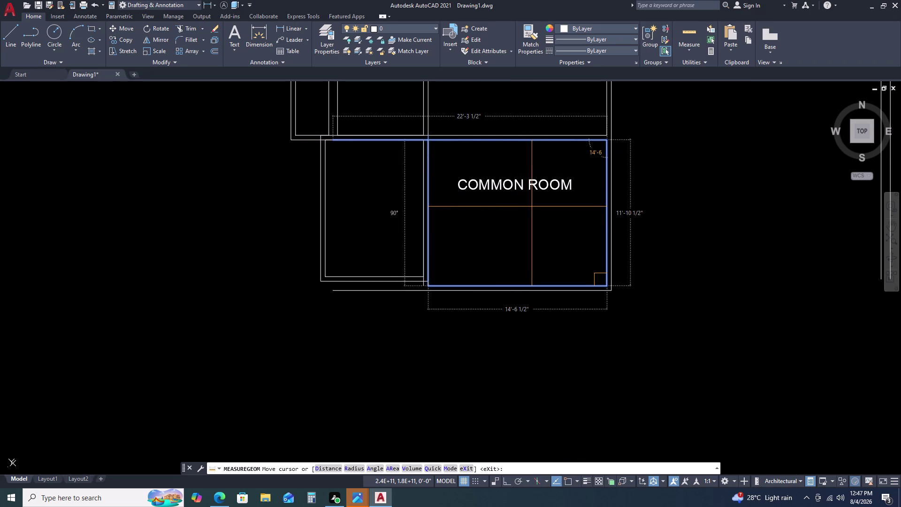
scroll(down, 3)
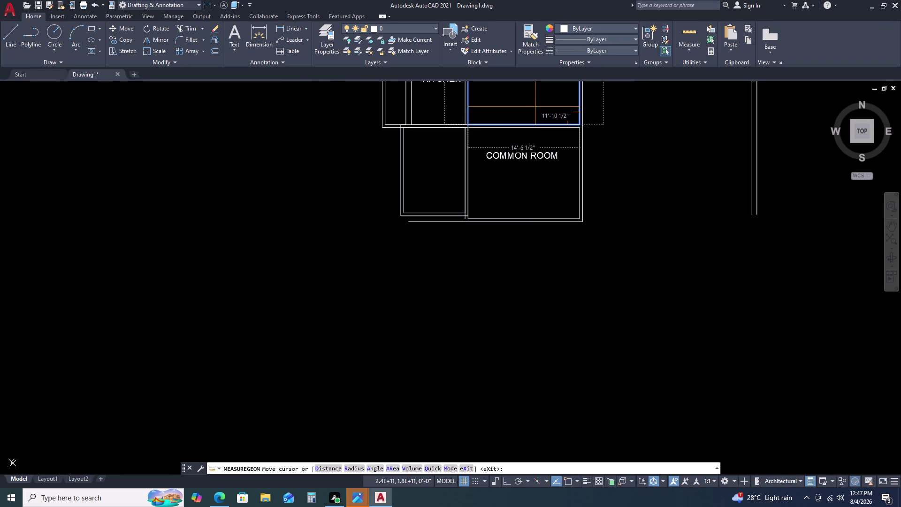
middle_drag(535, 107, 537, 146)
middle_click(538, 148)
middle_click(538, 154)
scroll(down, 3)
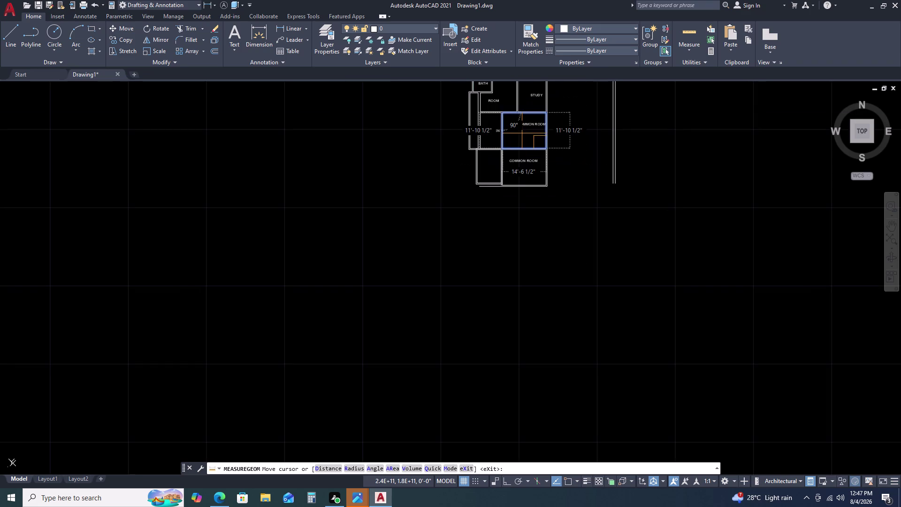
scroll(up, 3)
middle_drag(513, 130, 514, 181)
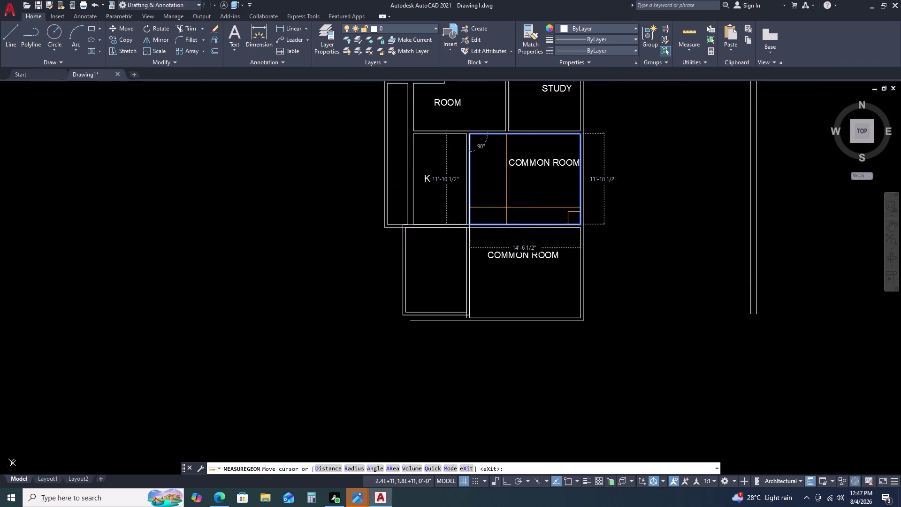
scroll(down, 3)
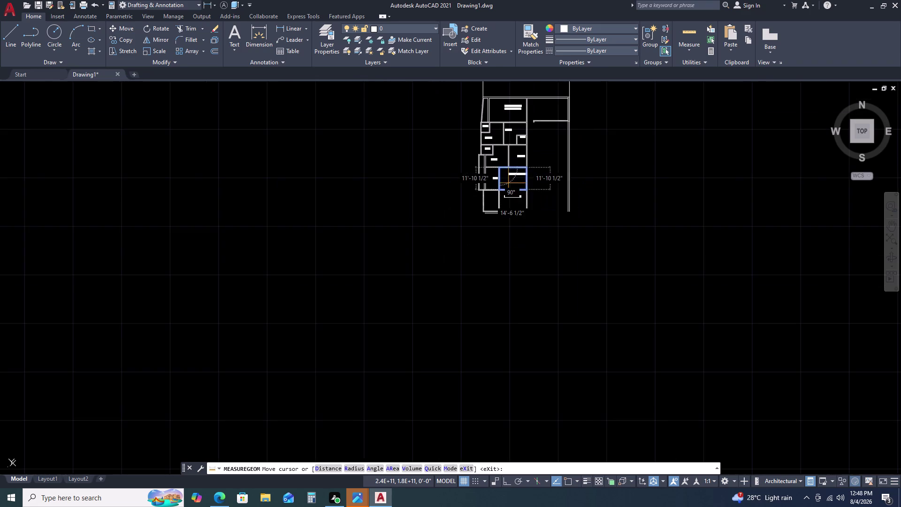
scroll(up, 3)
scroll(up, 3)
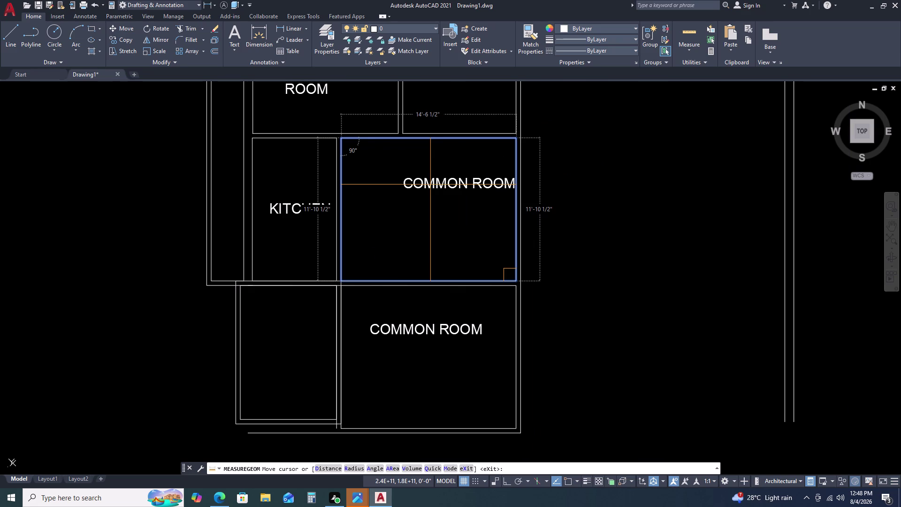
key(Escape)
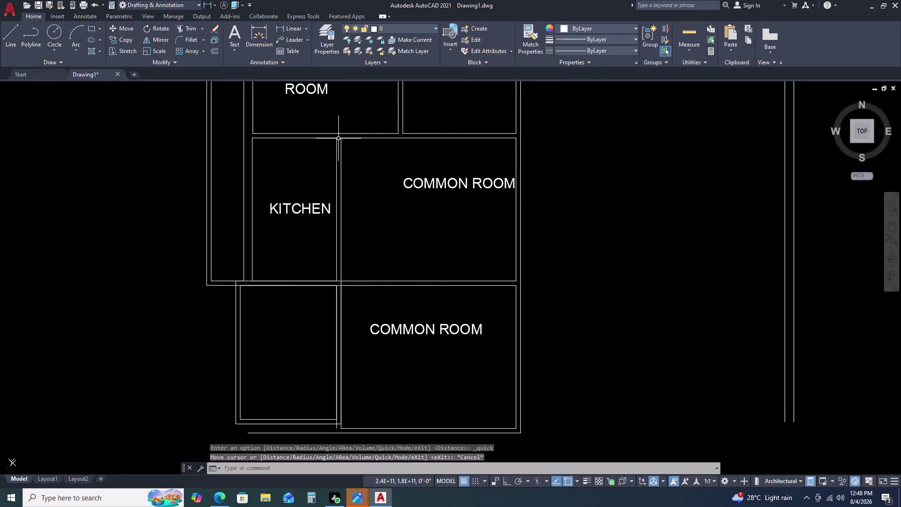
click(298, 25)
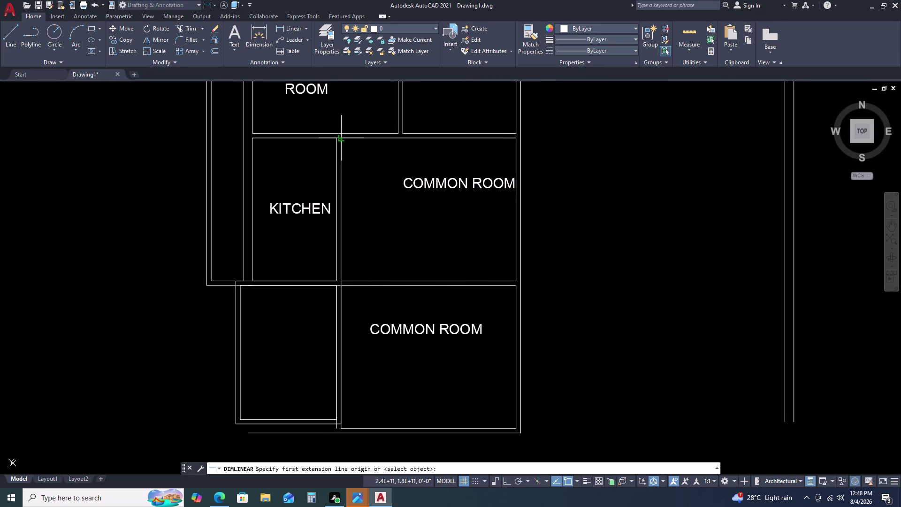
Try linear dimensions across the tops of the upper and lower common rooms, cancelling each.
click(338, 138)
click(514, 138)
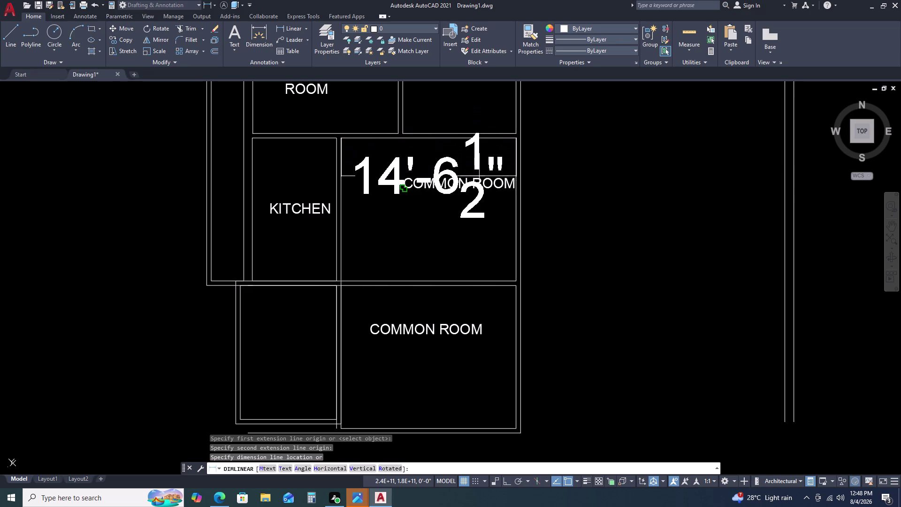
key(Escape)
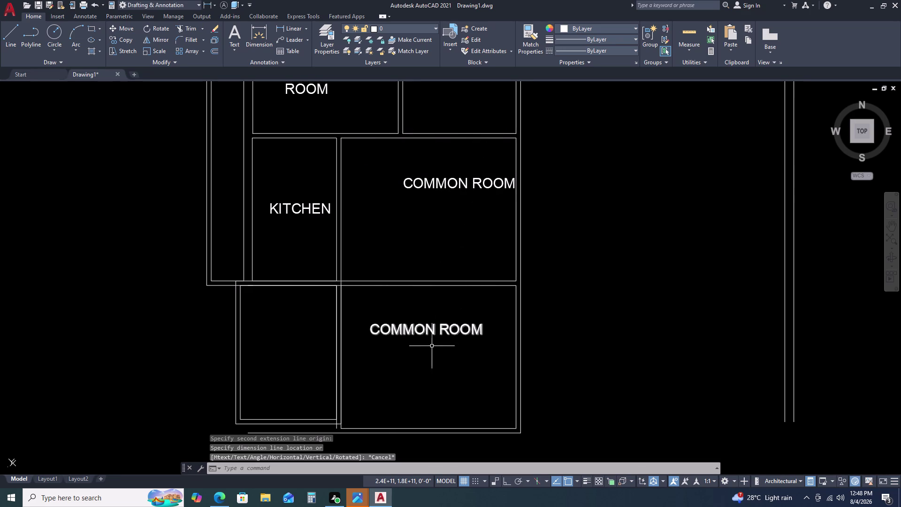
key(space)
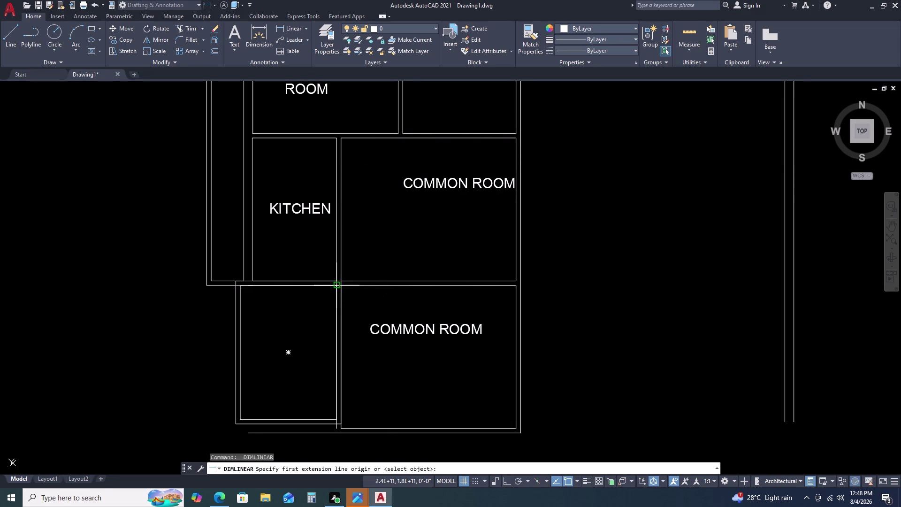
click(337, 286)
key(Escape)
key(space)
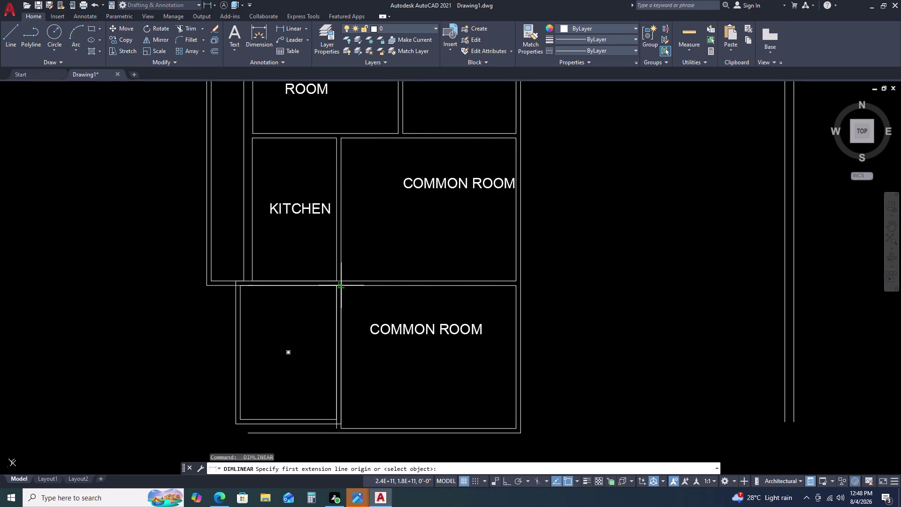
click(341, 287)
click(517, 285)
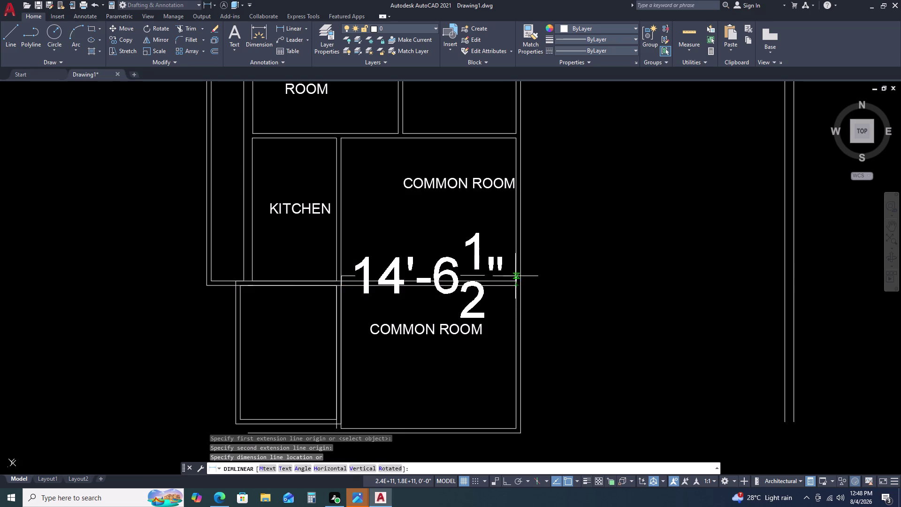
key(Escape)
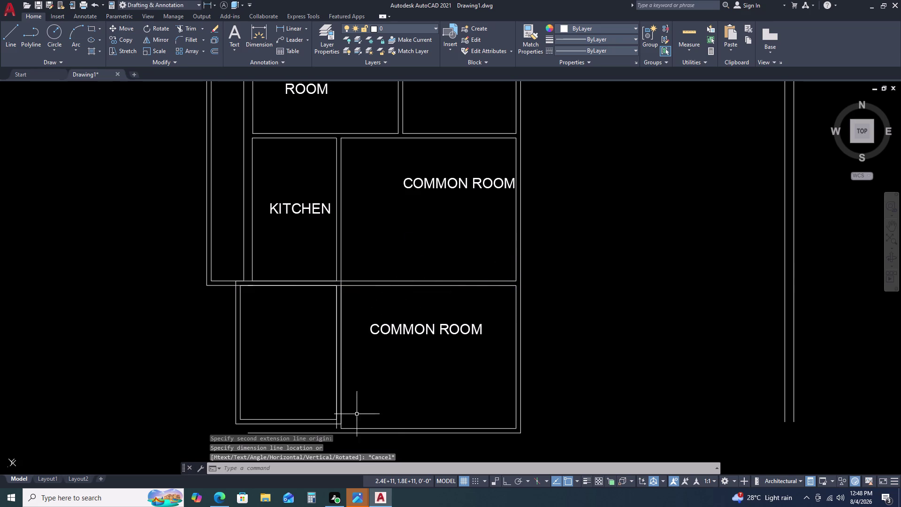
Try measuring the lower common room's left side and upper common room's right side.
key(space)
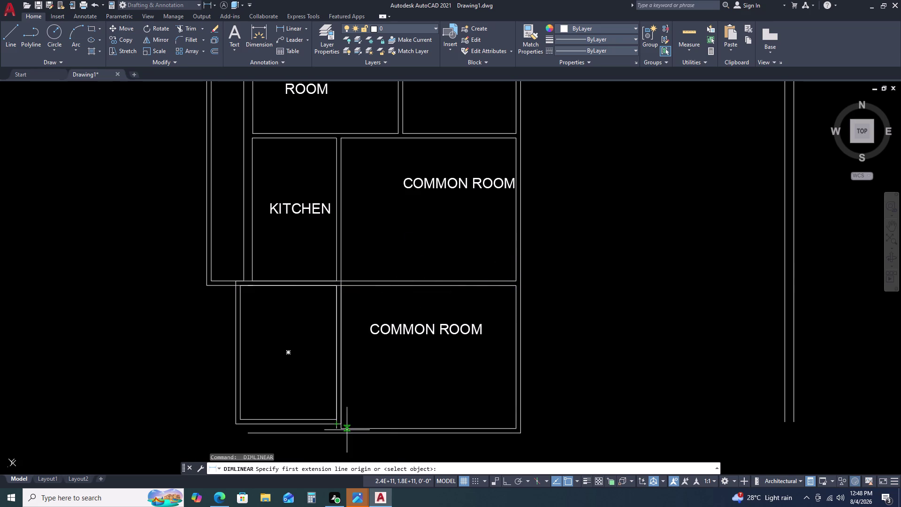
click(341, 430)
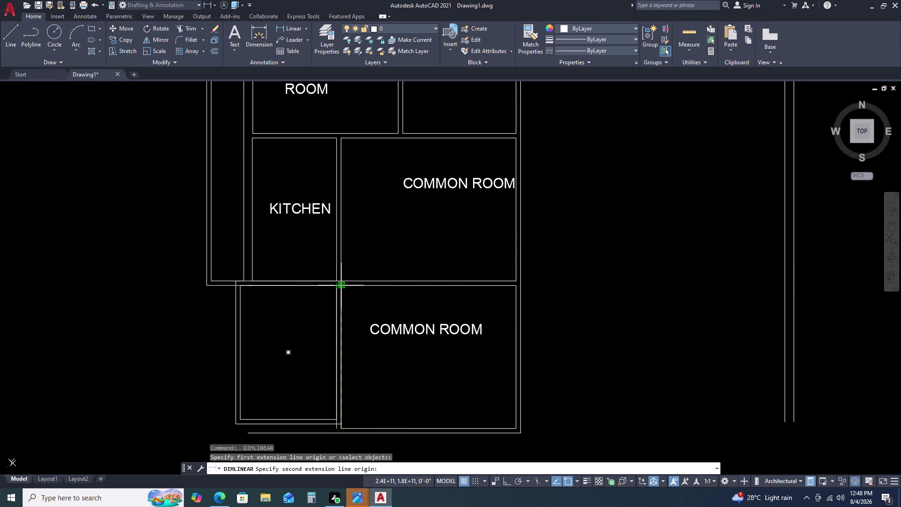
click(342, 289)
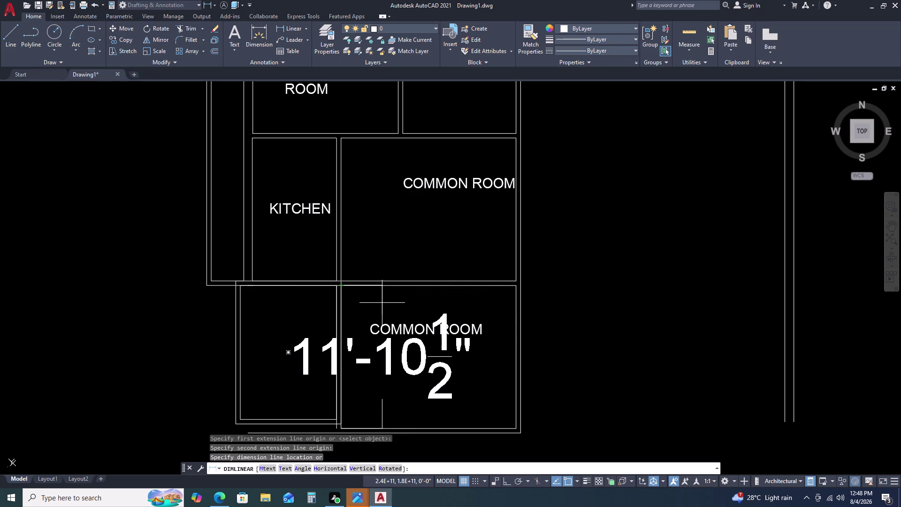
key(Escape)
key(space)
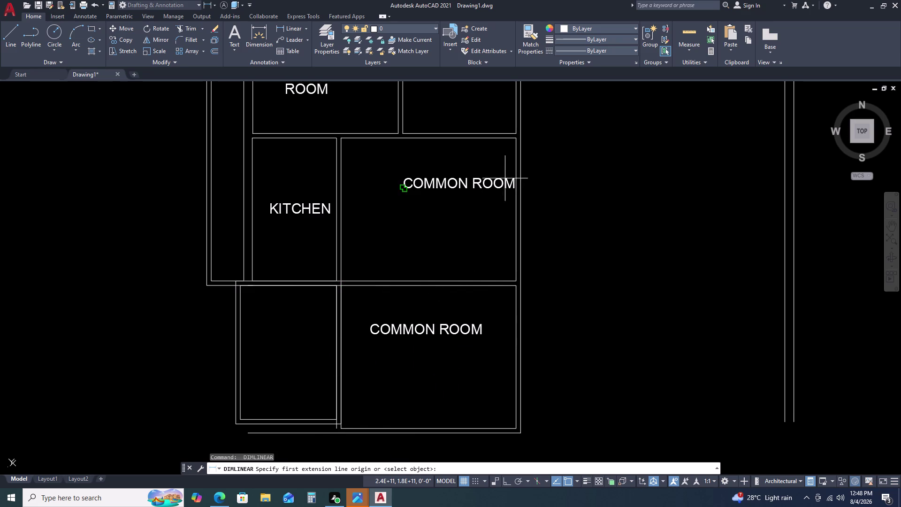
click(515, 139)
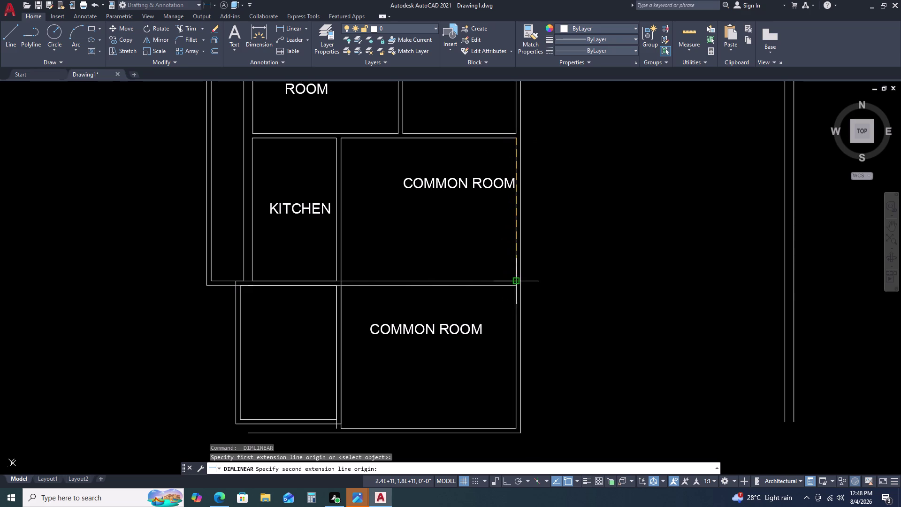
click(513, 282)
key(Escape)
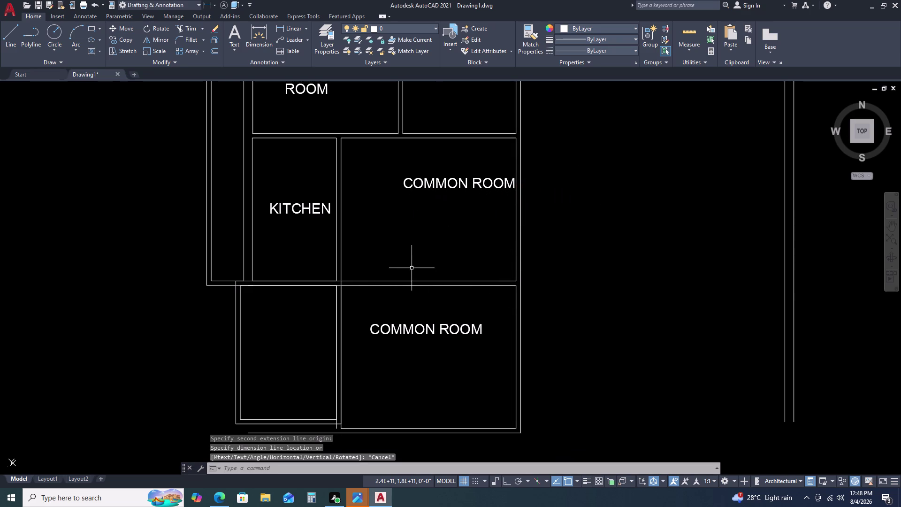
Measure the small southwest room's wall height, then window-select both of its outlines.
scroll(down, 3)
middle_drag(411, 285, 458, 207)
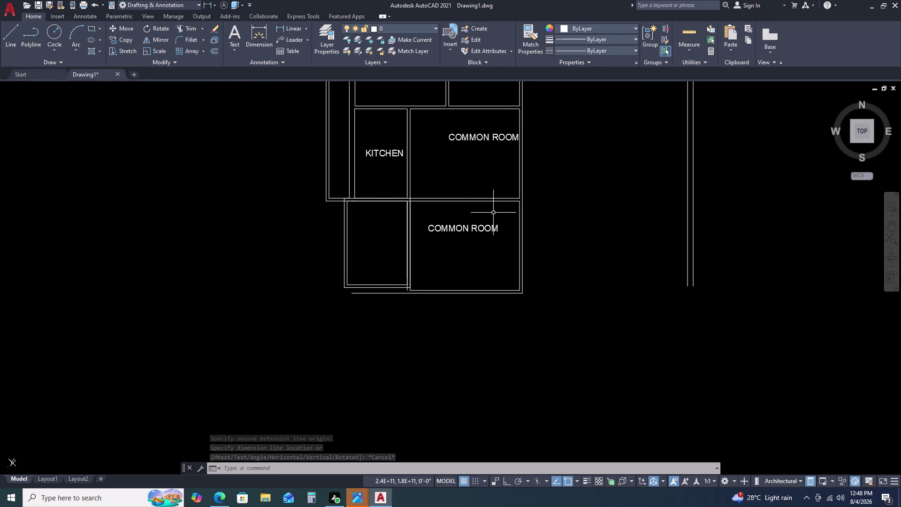
key(space)
scroll(up, 3)
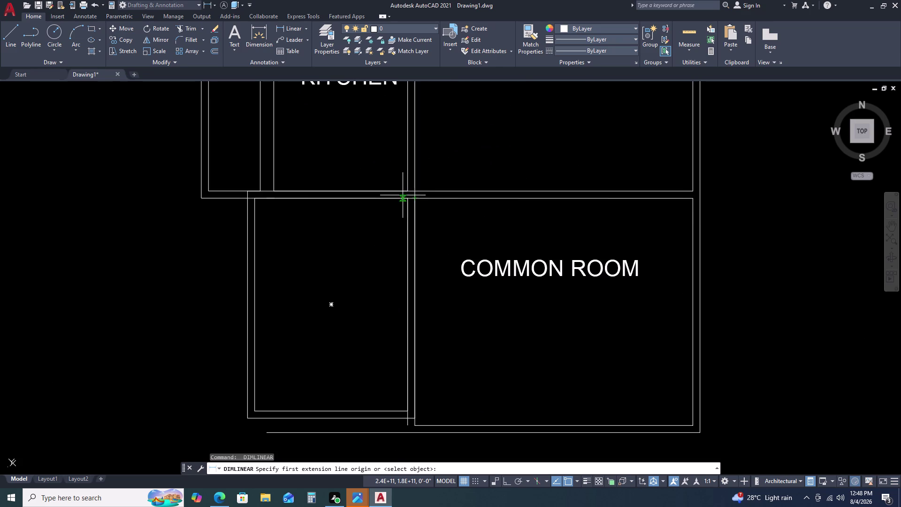
click(408, 198)
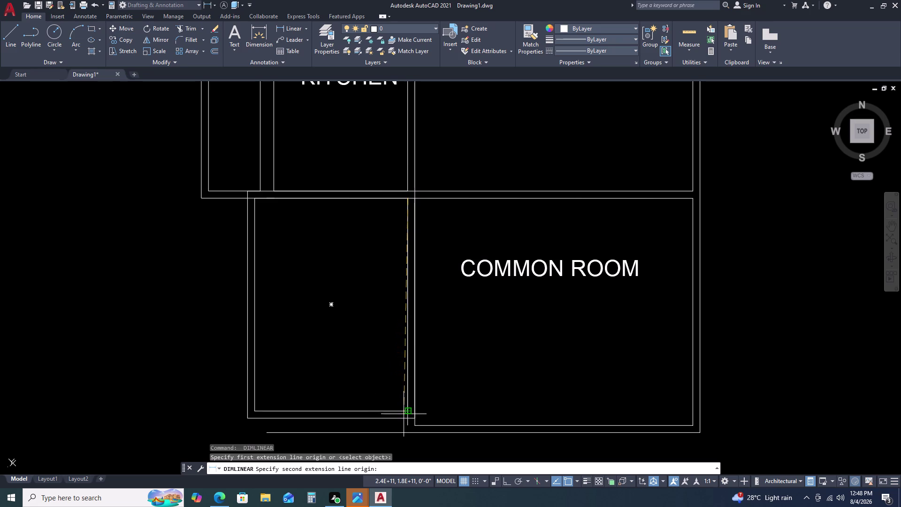
click(406, 411)
key(Escape)
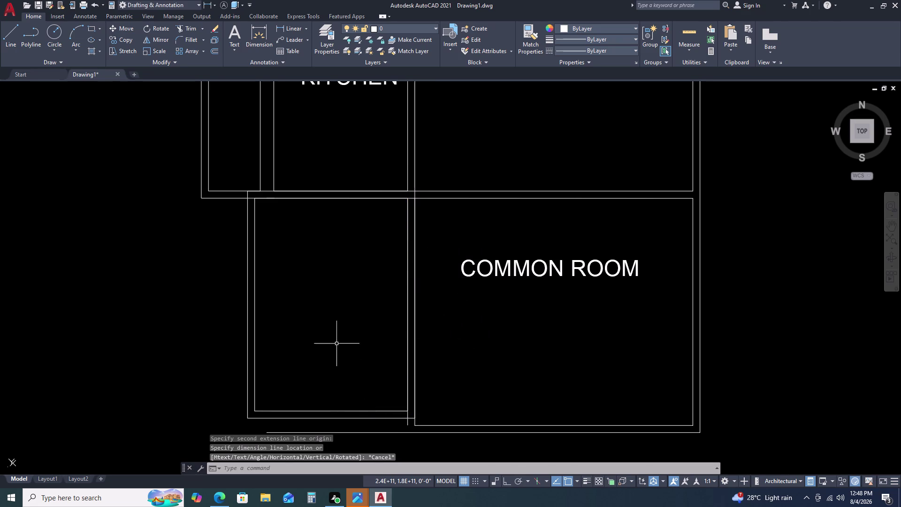
drag(289, 290, 280, 294)
click(207, 357)
Delete the small room's old walls and pan to the empty space below the plan.
key(Delete)
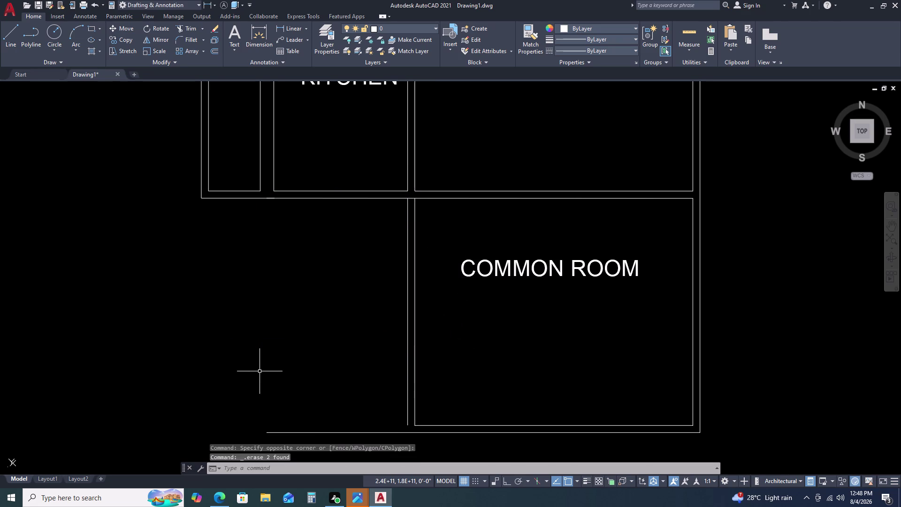
scroll(down, 3)
middle_drag(469, 324, 468, 314)
middle_drag(442, 359, 440, 295)
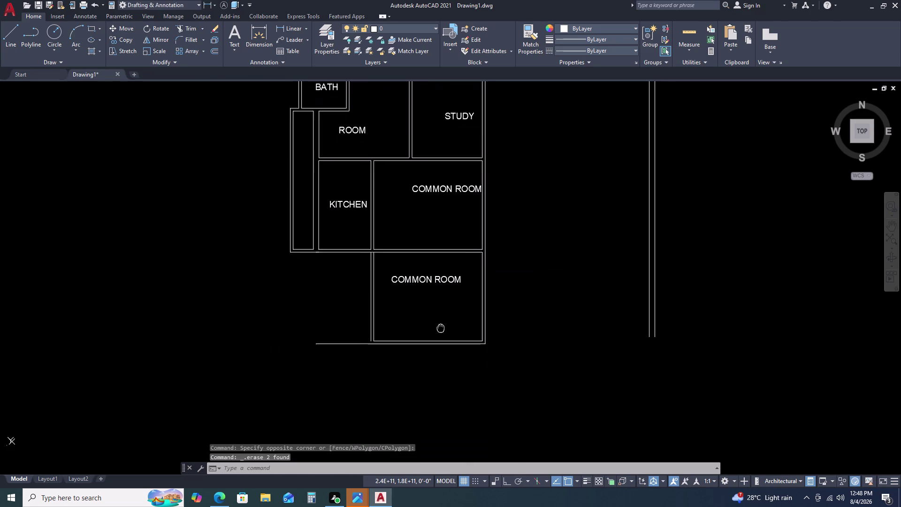
middle_drag(440, 295, 441, 264)
Start a rectangle with its first corner below the plan, using the Dimensions option.
key(r)
key(e)
key(c)
key(space)
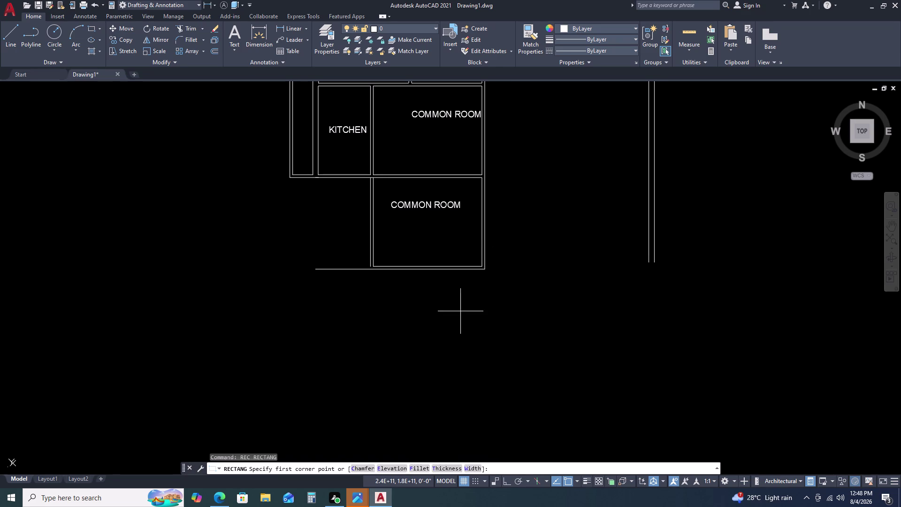
drag(460, 312, 464, 320)
key(d)
key(space)
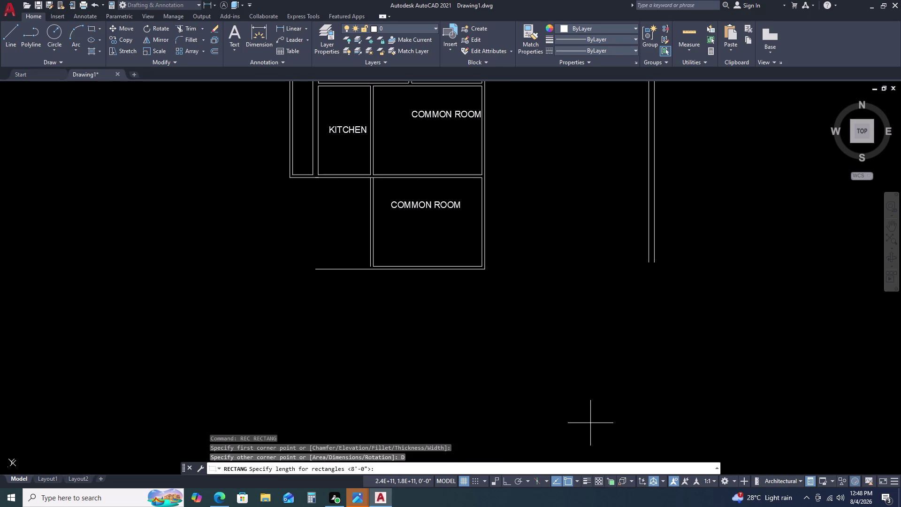
Give the rectangle an 8' length and 11'10.56" width, extending down from its corner.
text(8')
key(Return)
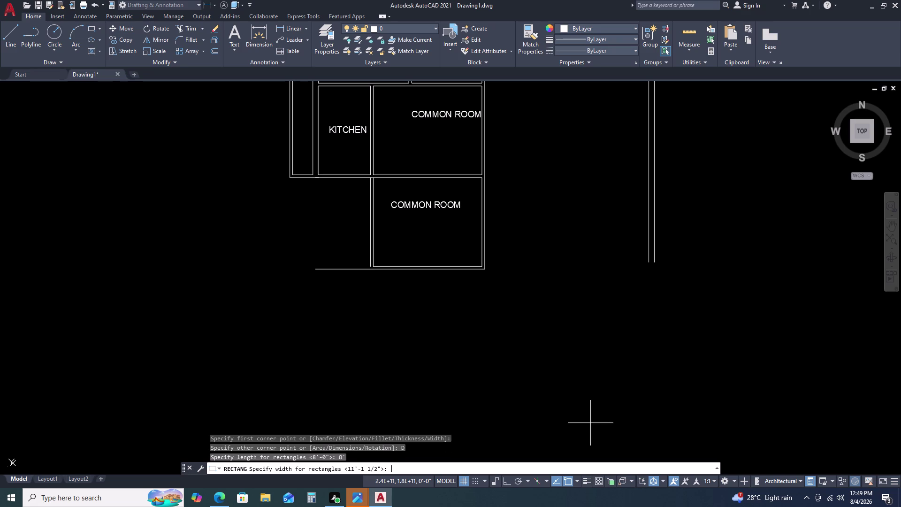
text(11)
key(apostrophe)
text(1)
text(0)
text(.56)
key(Return)
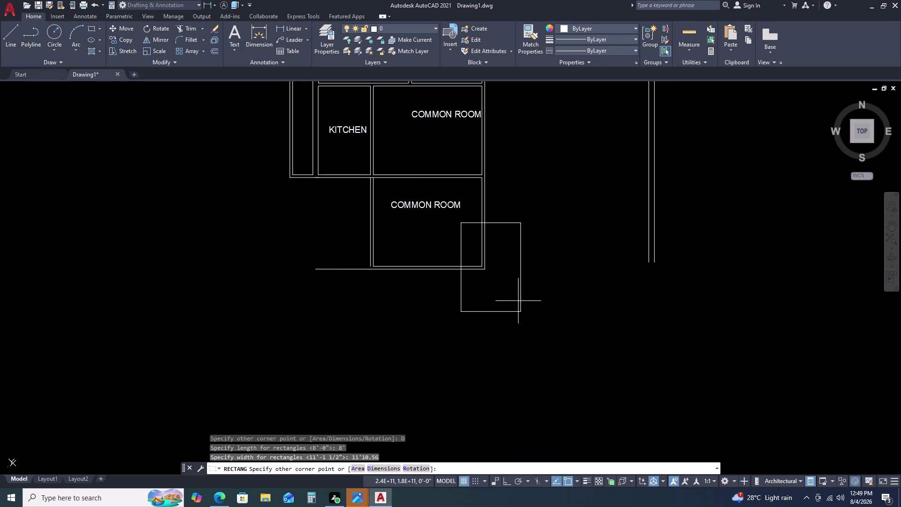
click(530, 323)
drag(526, 321, 521, 323)
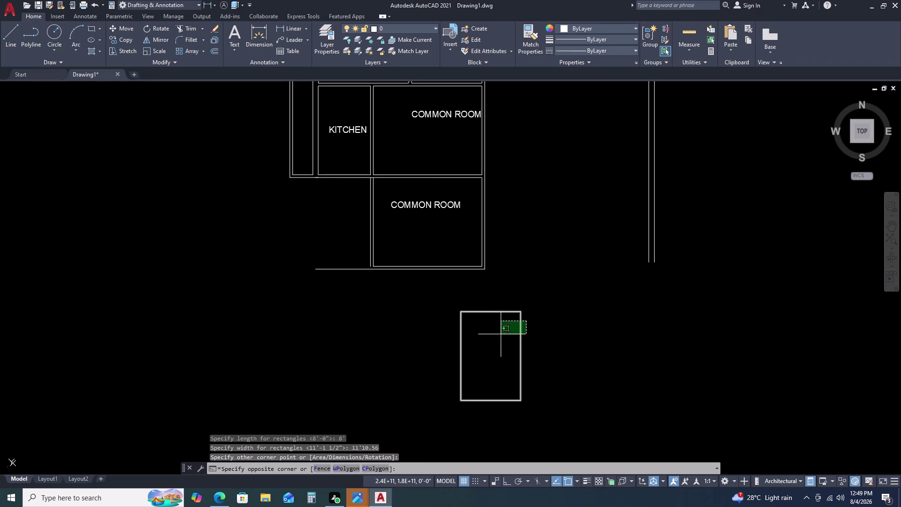
click(502, 342)
Offset the new rectangle 4.5 inches to form the room's second wall outline.
key(o)
key(space)
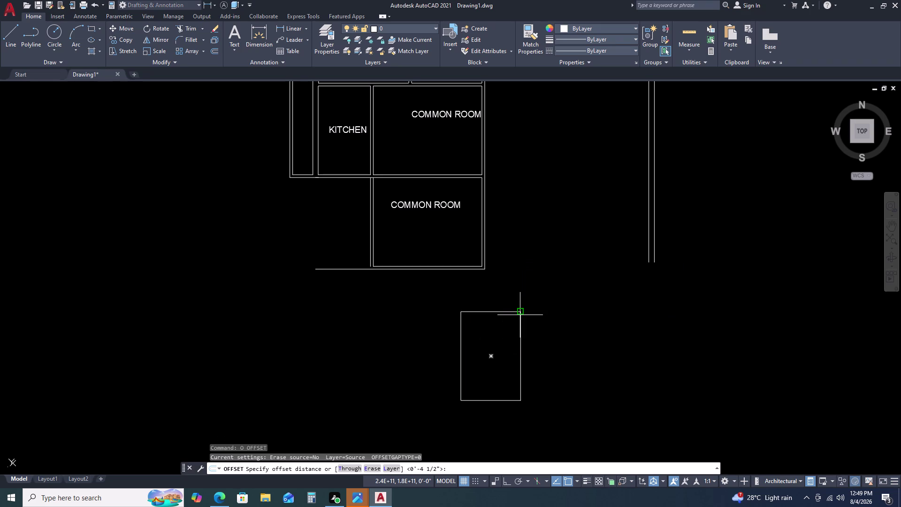
text(4.5)
key(Return)
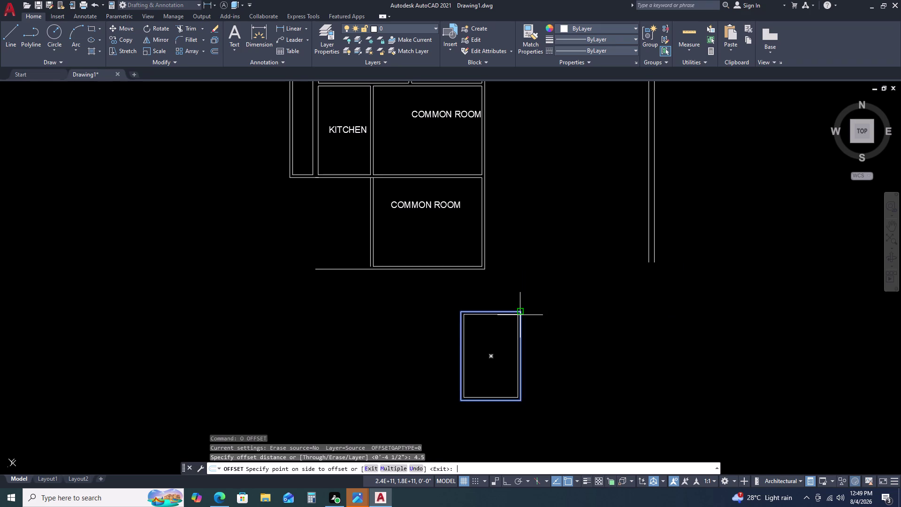
click(571, 329)
click(572, 325)
click(573, 316)
key(Escape)
Select the small room, then clear it and cancel a linear dimension check.
drag(530, 325, 525, 328)
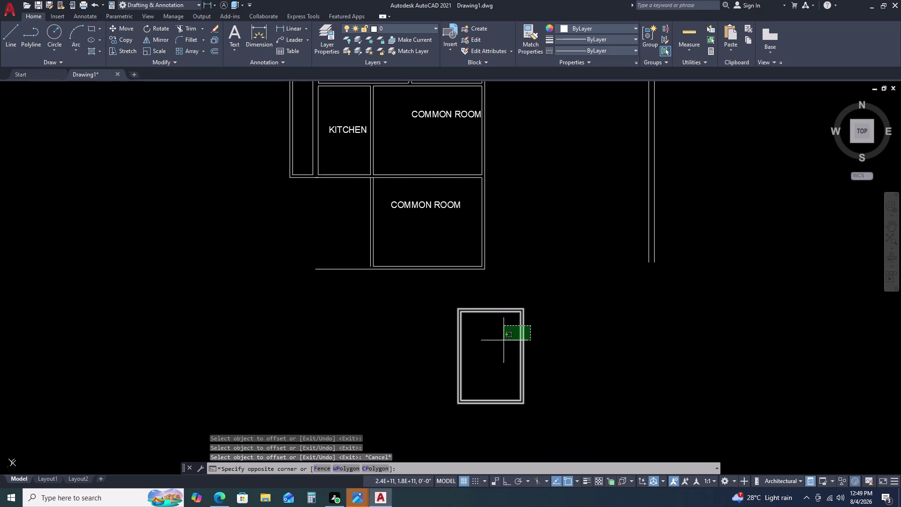
click(475, 369)
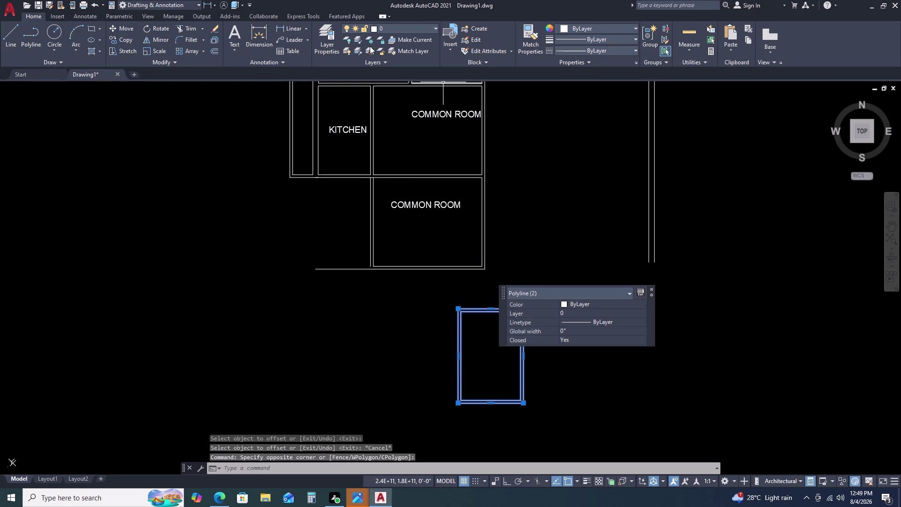
key(Escape)
click(288, 26)
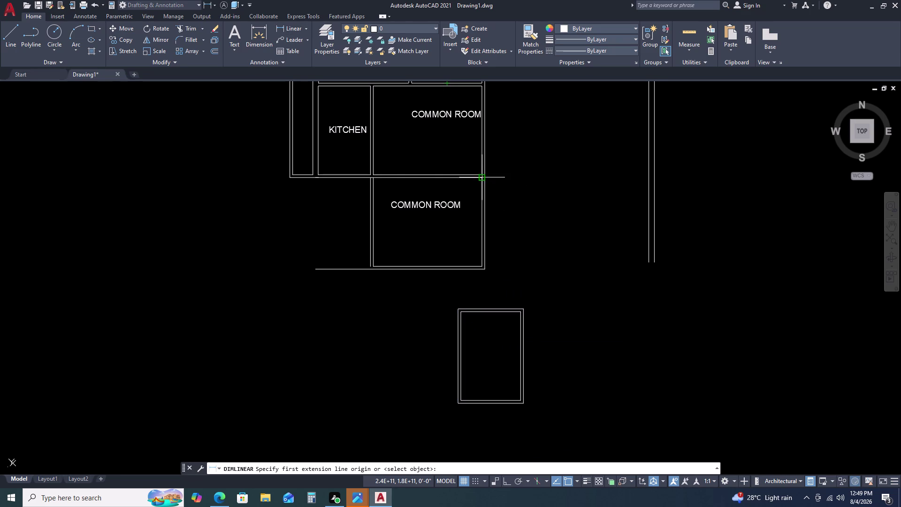
click(484, 178)
click(481, 265)
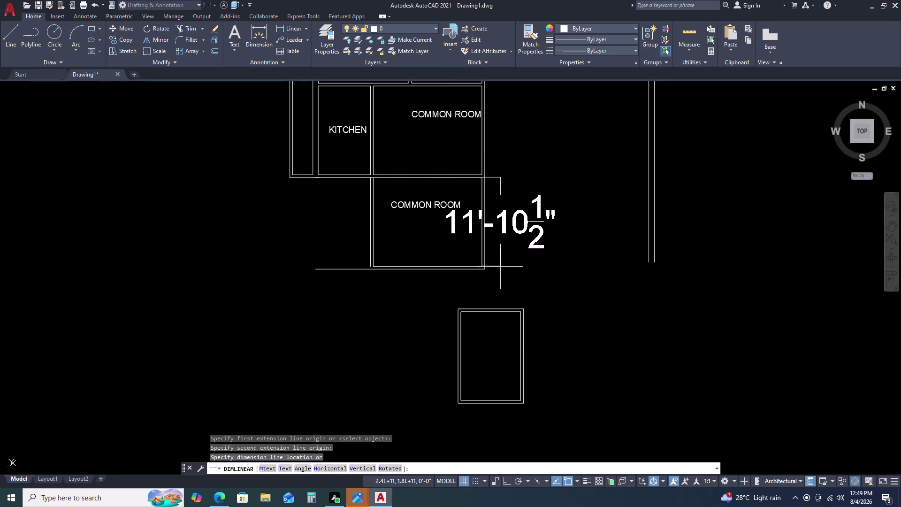
key(Escape)
Move both room outlines with MOVE, using the top-right corner as base point.
click(539, 310)
drag(489, 329, 485, 329)
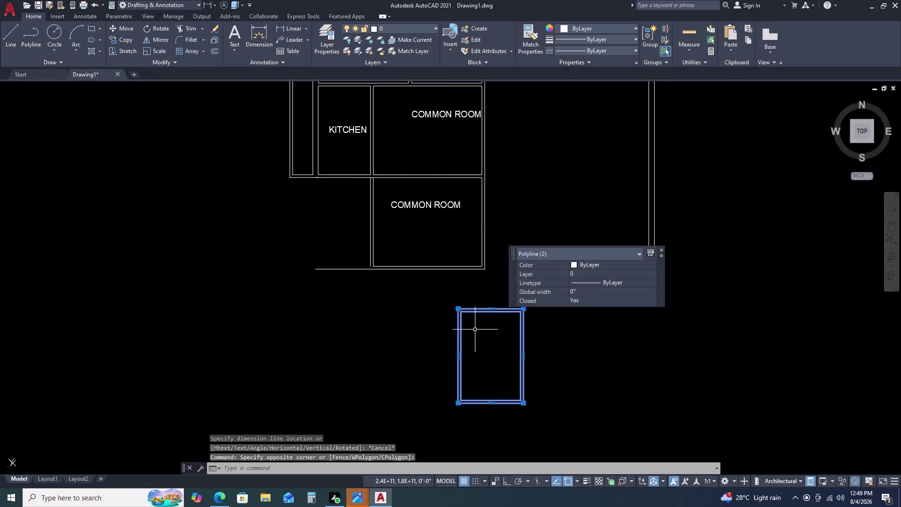
key(m)
key(space)
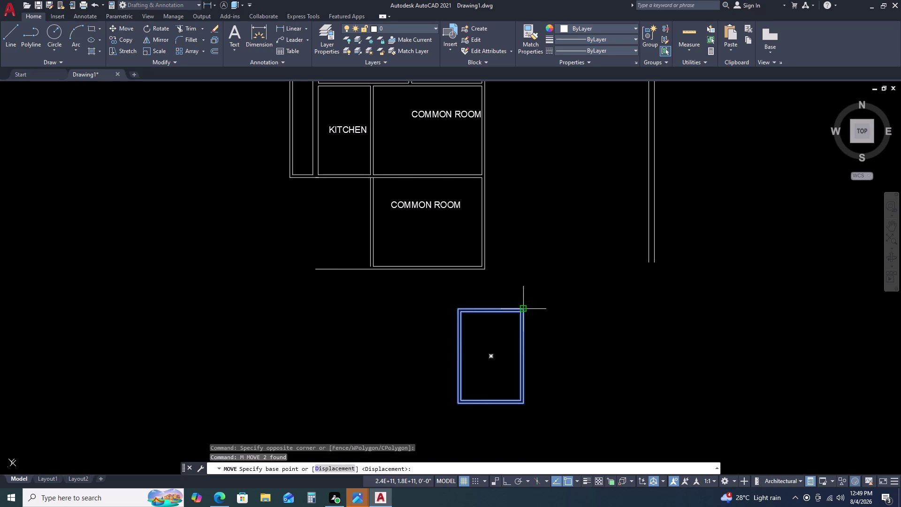
click(522, 308)
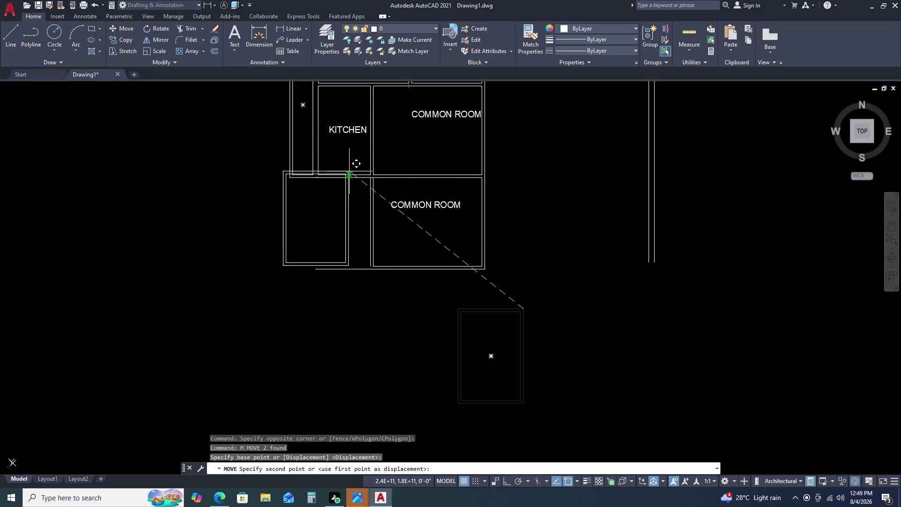
Place the small room against the house wall corner beside the lower common room.
scroll(up, 3)
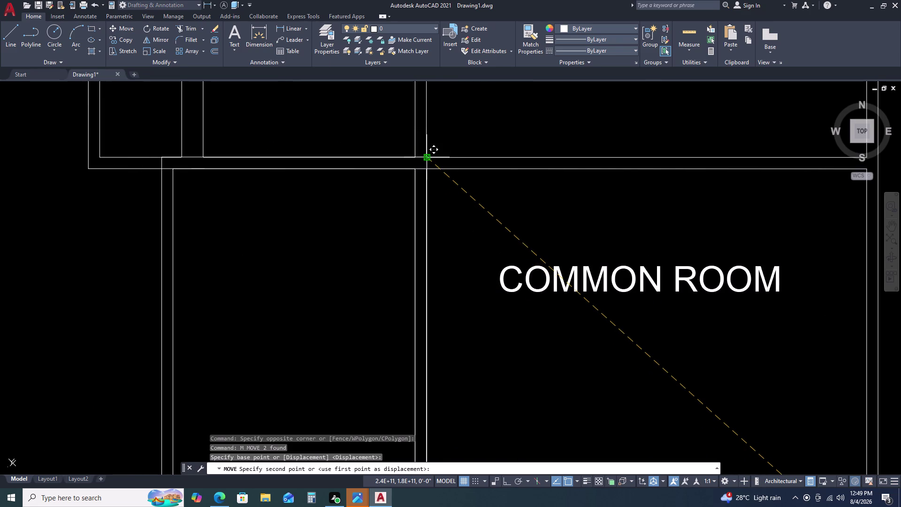
scroll(down, 3)
scroll(up, 3)
click(395, 155)
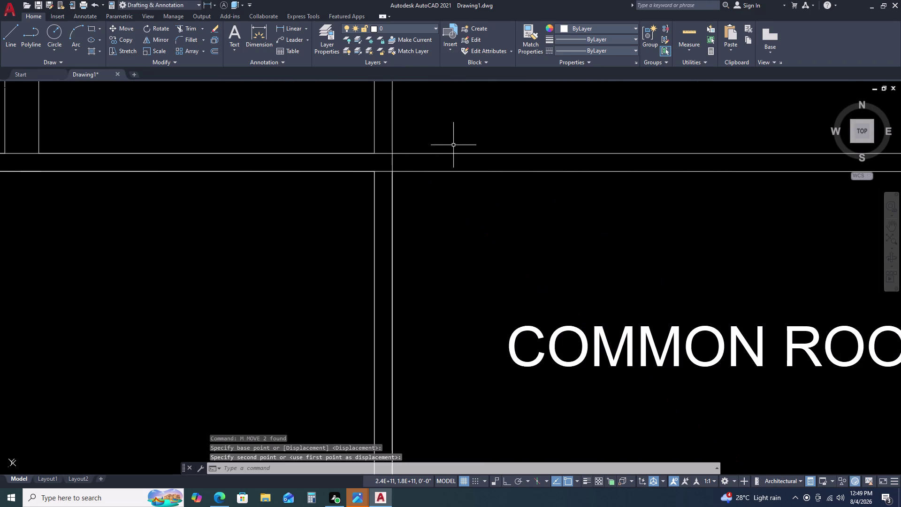
Explode both room outlines into separate lines.
scroll(down, 3)
scroll(up, 3)
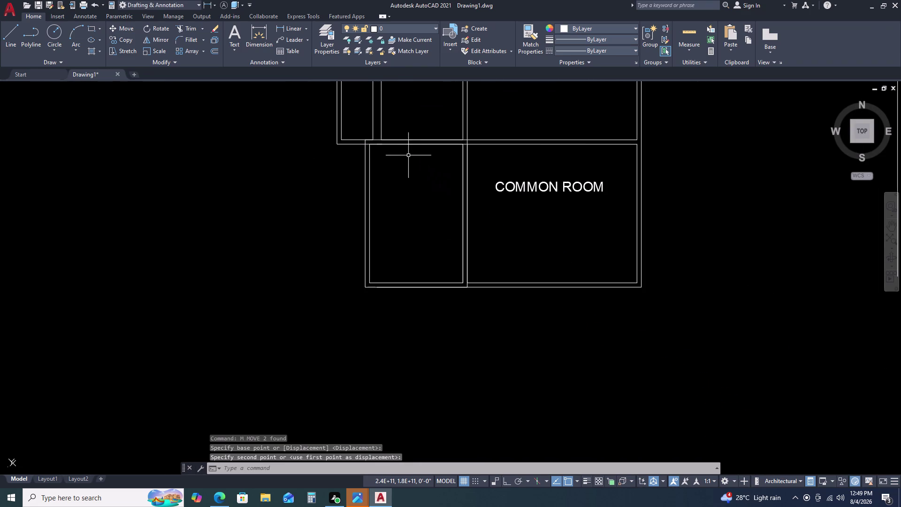
click(377, 177)
click(332, 181)
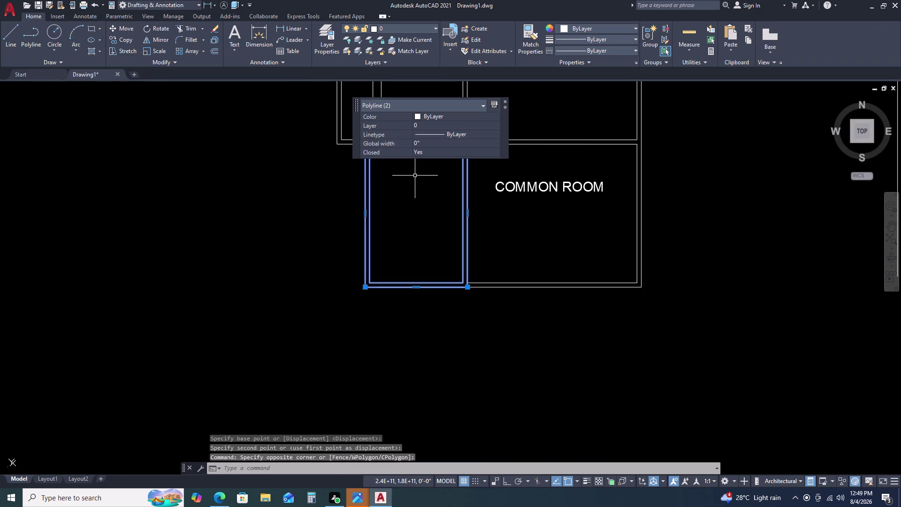
key(x)
key(space)
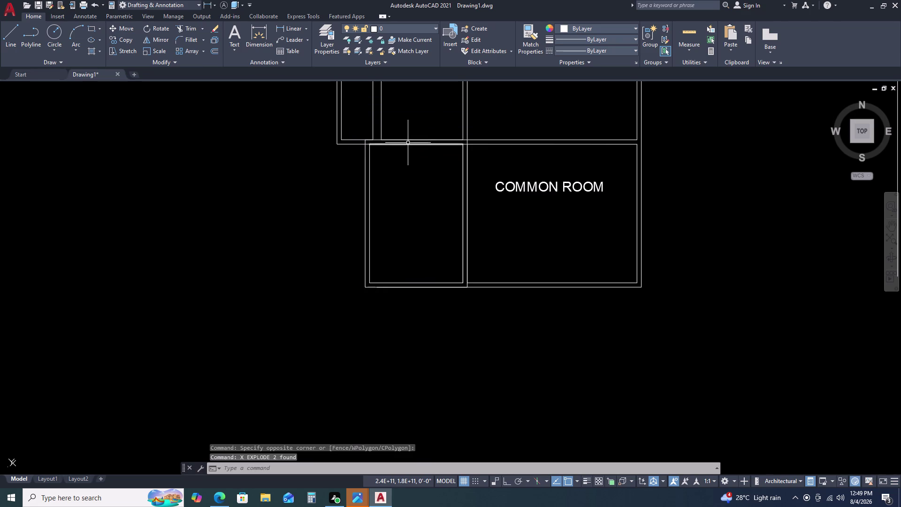
Delete the duplicate top wall line and the overlapping wall segment.
click(413, 139)
key(Delete)
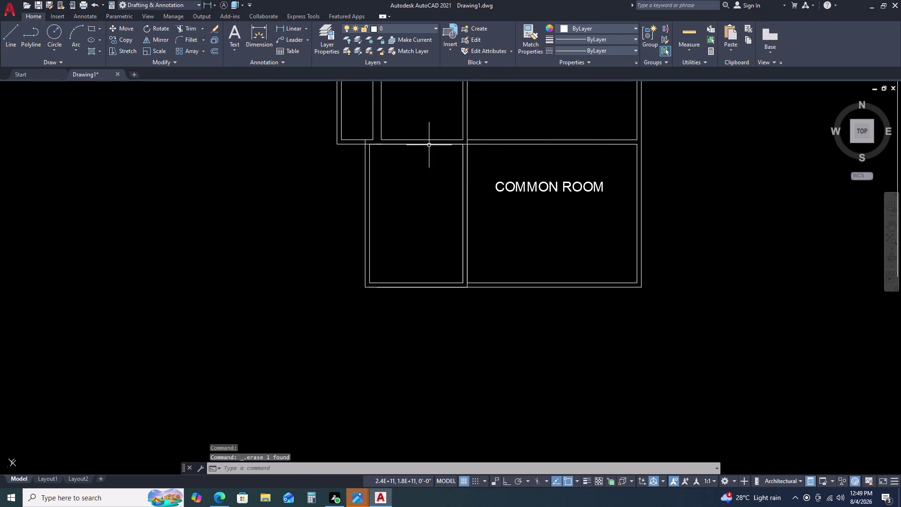
click(410, 146)
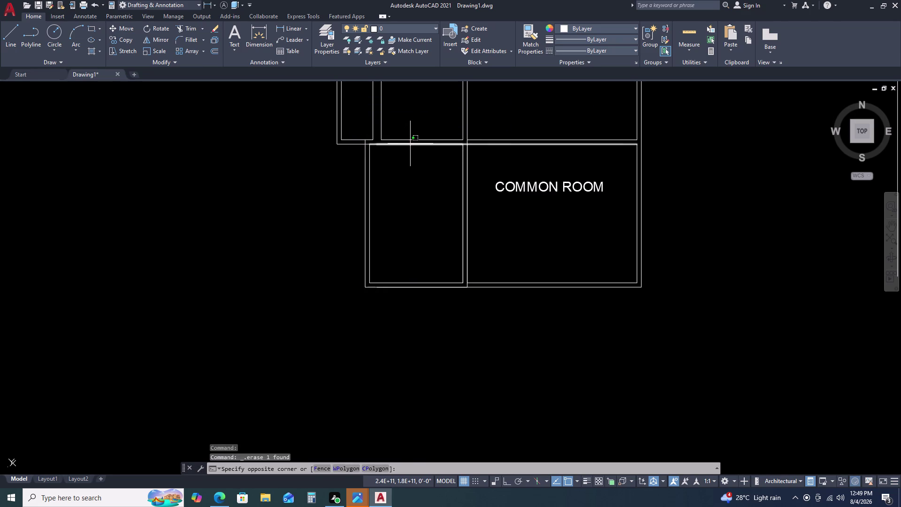
click(411, 143)
click(411, 145)
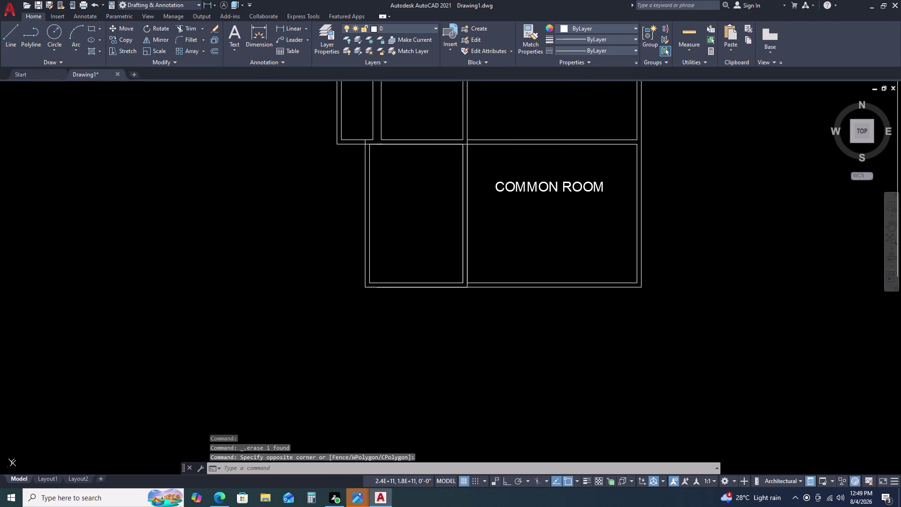
key(Delete)
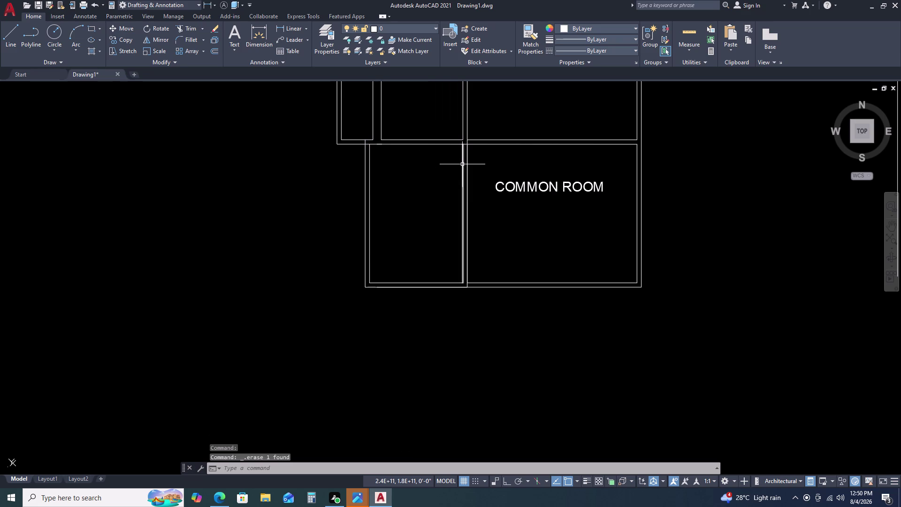
Delete the remaining redundant lines near the shared wall.
click(462, 165)
key(Delete)
click(468, 172)
key(Delete)
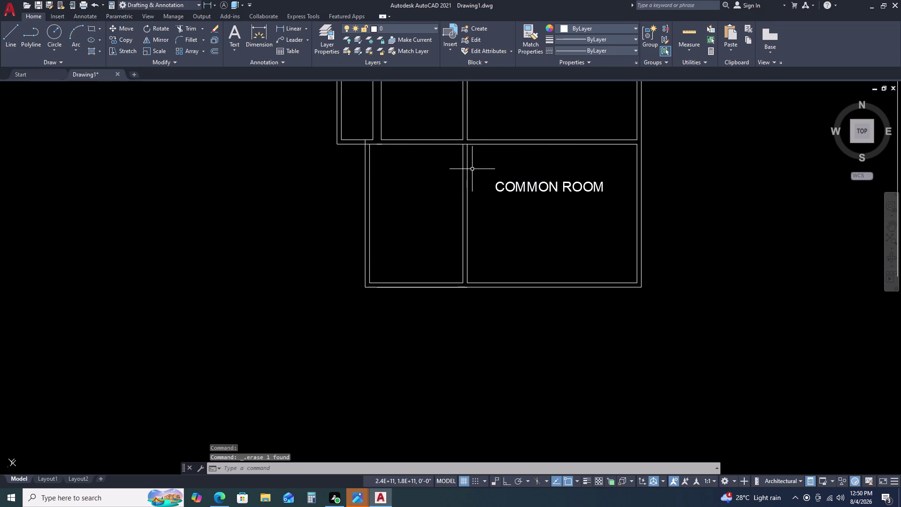
scroll(up, 3)
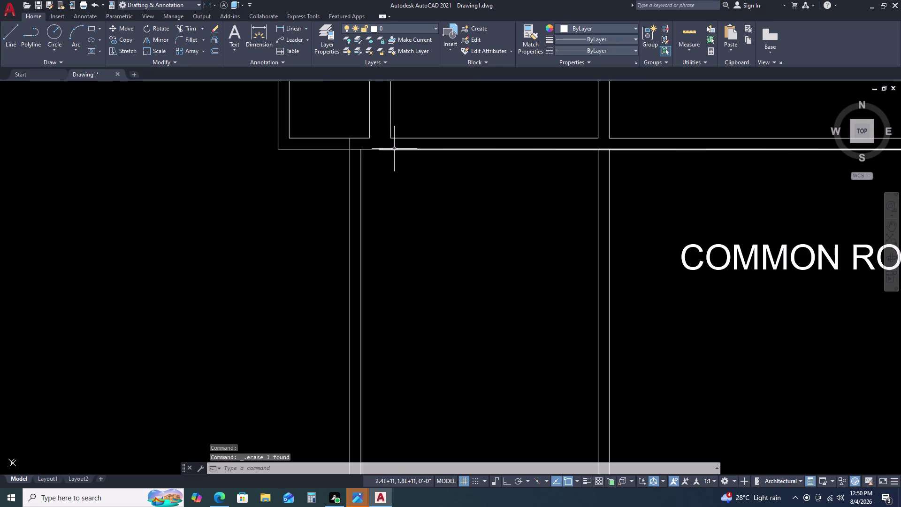
click(396, 148)
key(Delete)
scroll(down, 3)
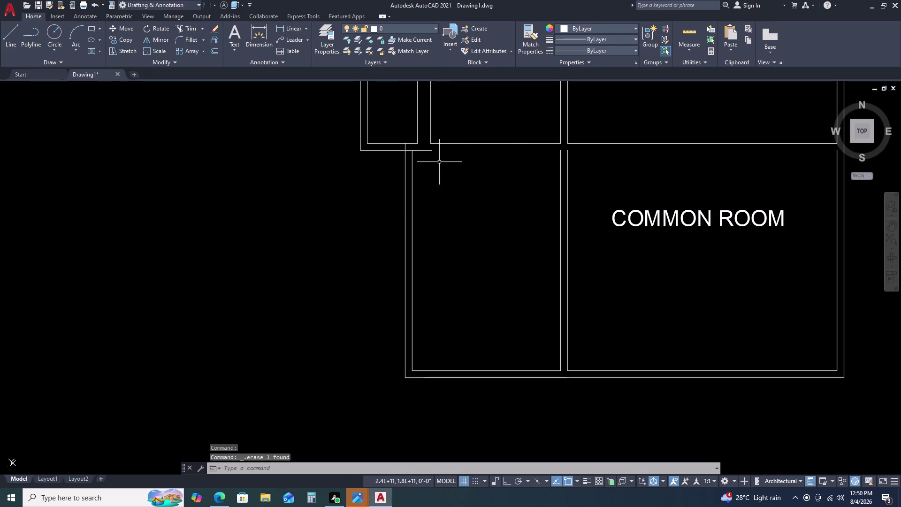
Start EXTEND on the small room's wall lines, picking the first one.
key(e)
key(x)
key(space)
click(428, 151)
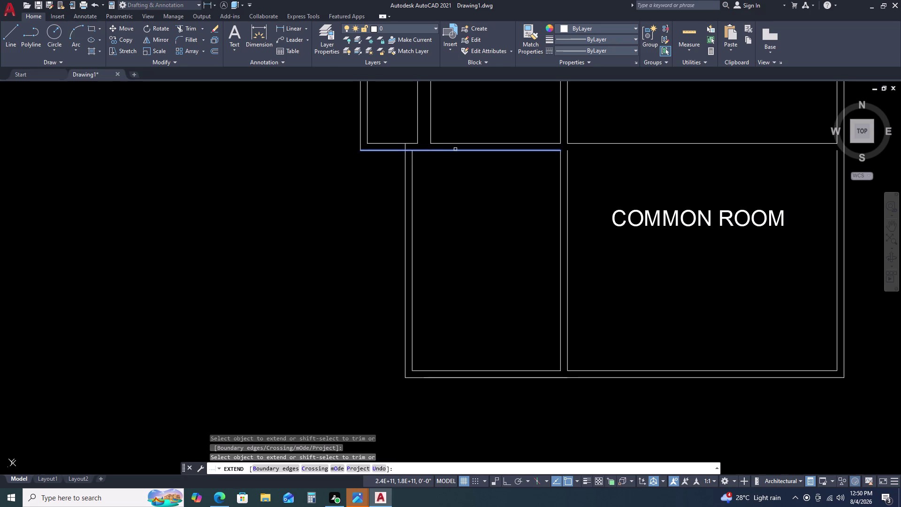
Extend three more wall lines to their boundary at the south wall.
click(456, 150)
click(479, 148)
click(497, 150)
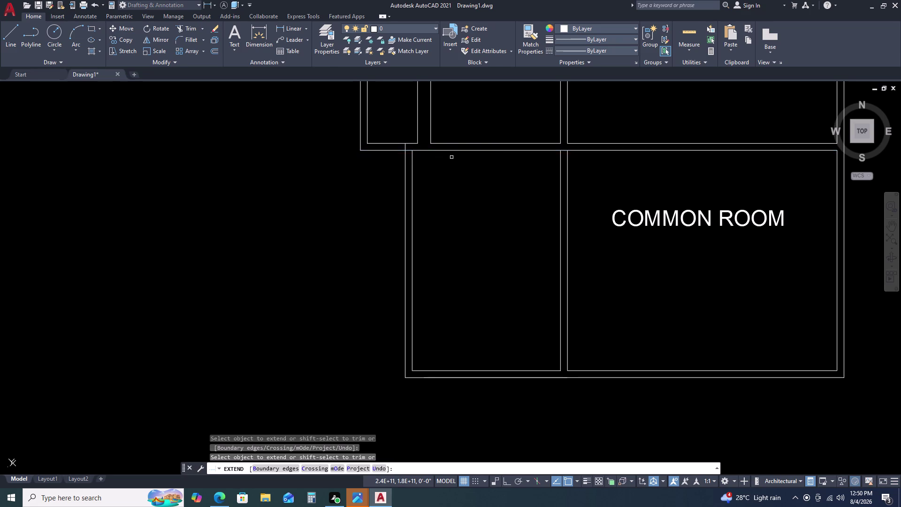
key(Escape)
Trim away the wall pieces and overlaps crossing the junction.
scroll(up, 3)
text(TR)
key(space)
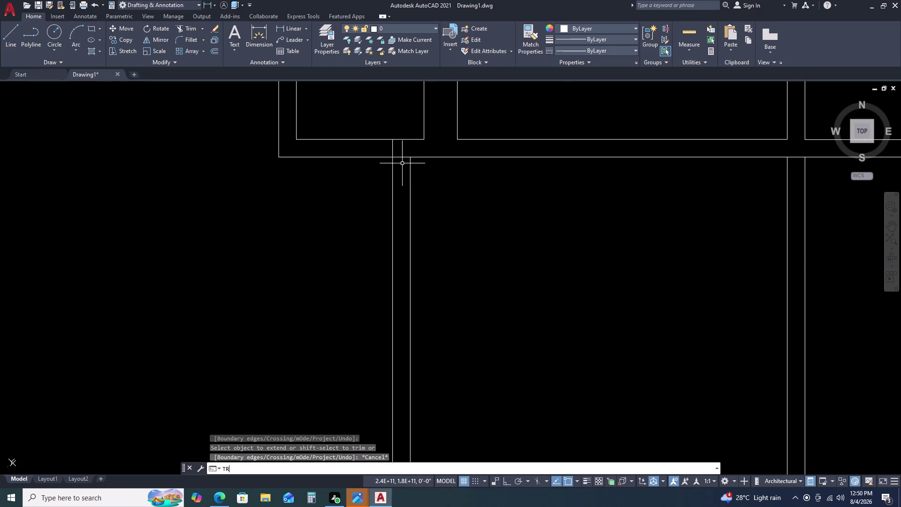
drag(395, 147, 388, 147)
key(Escape)
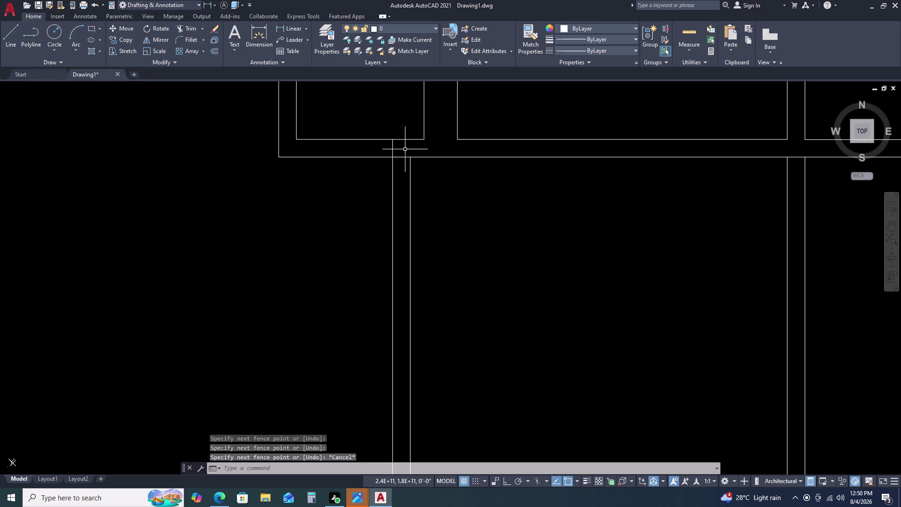
key(space)
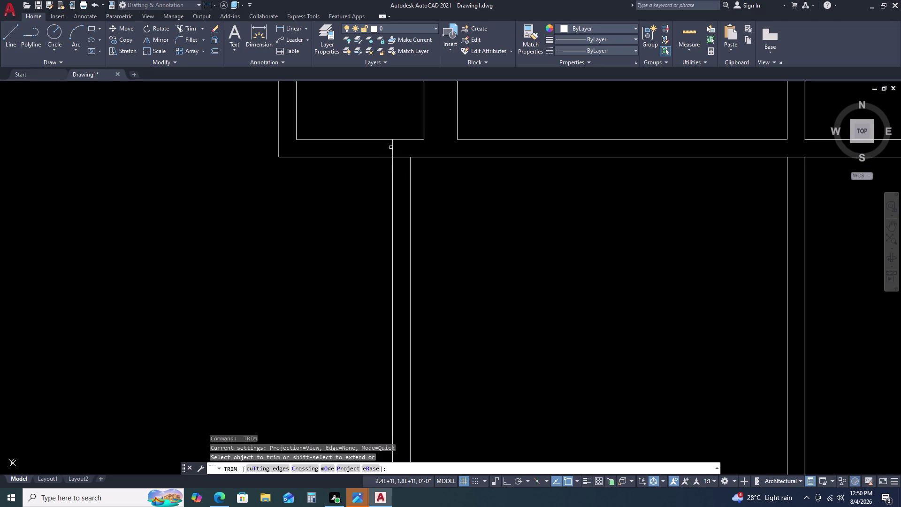
click(393, 144)
click(399, 158)
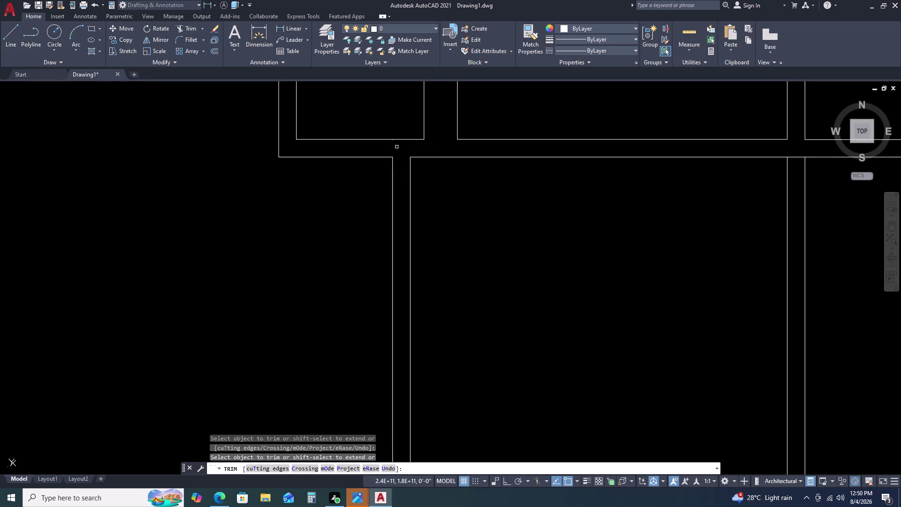
scroll(up, 3)
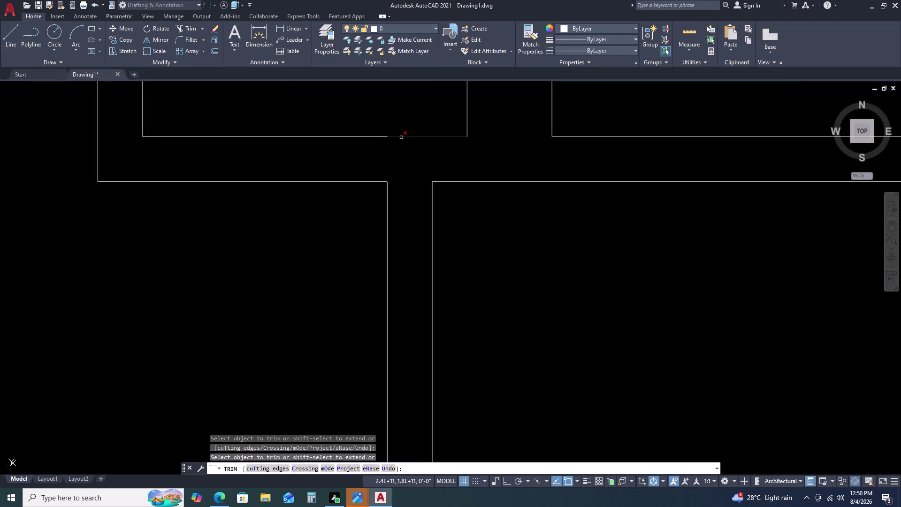
click(401, 138)
key(Escape)
Extend the inner wall line to meet the wall, and pan out over the plan.
click(381, 135)
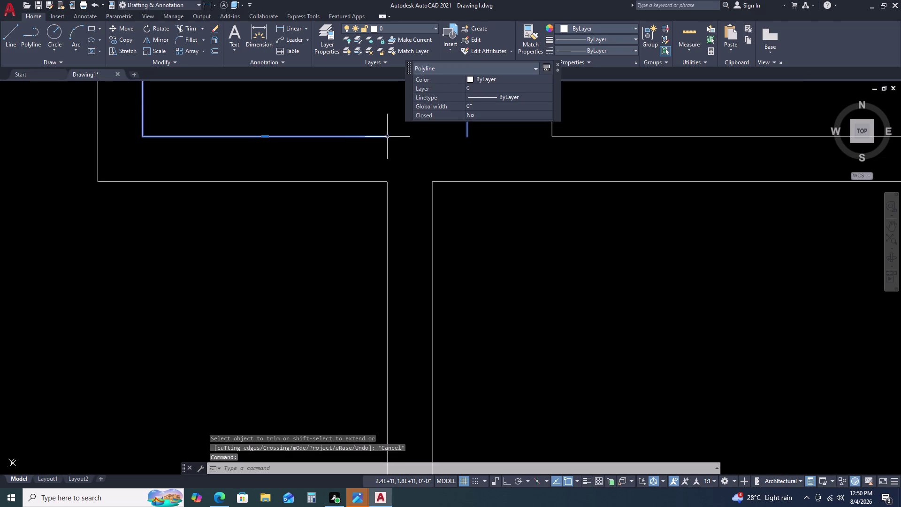
scroll(down, 3)
key(Escape)
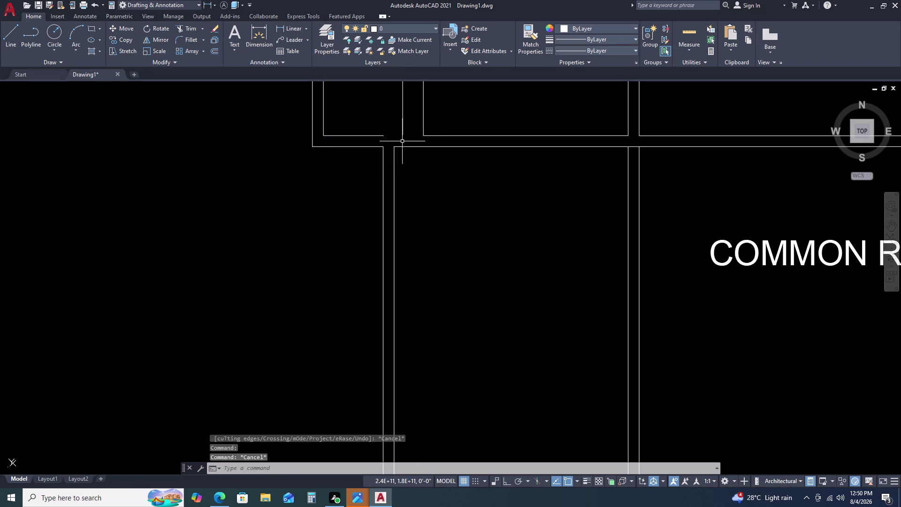
key(e)
key(x)
key(space)
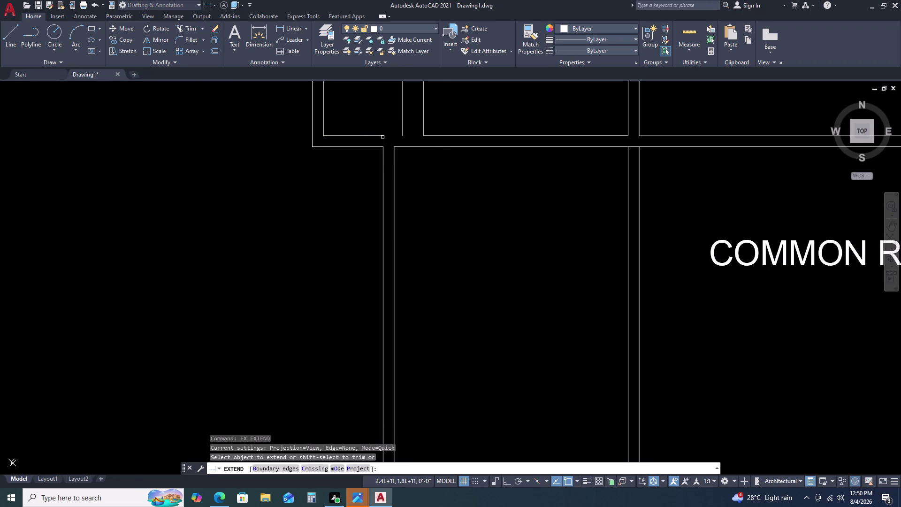
click(381, 136)
scroll(down, 3)
key(Escape)
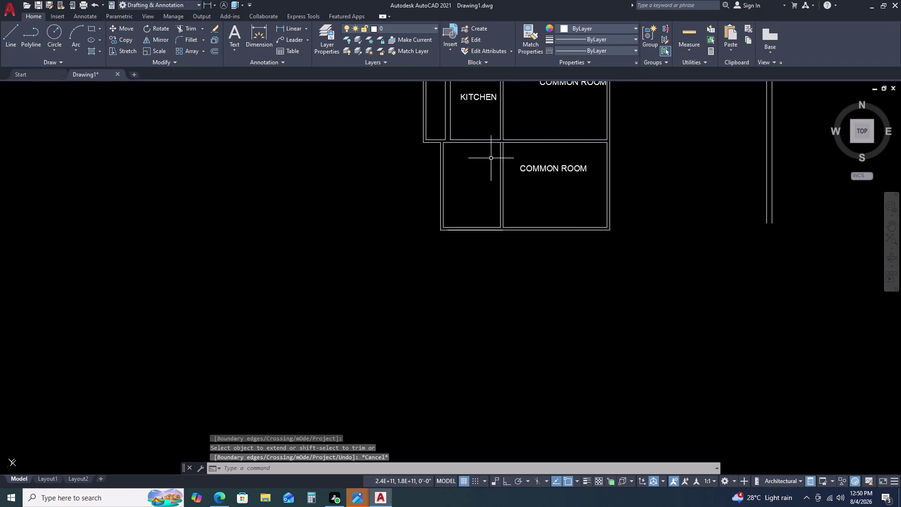
middle_drag(546, 200, 519, 188)
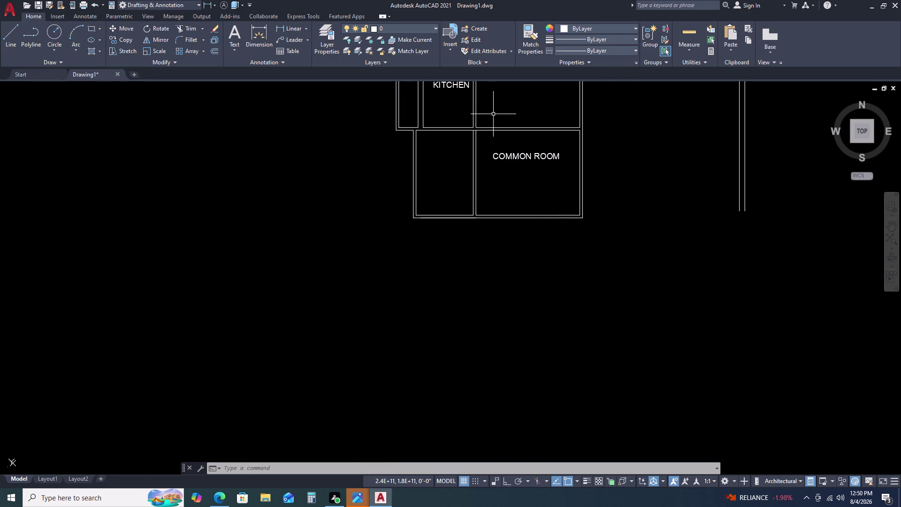
Copy the KITCHEN label into the new small double-walled room in the lower-left.
scroll(down, 3)
middle_drag(495, 120, 528, 149)
middle_click(529, 151)
middle_click(530, 153)
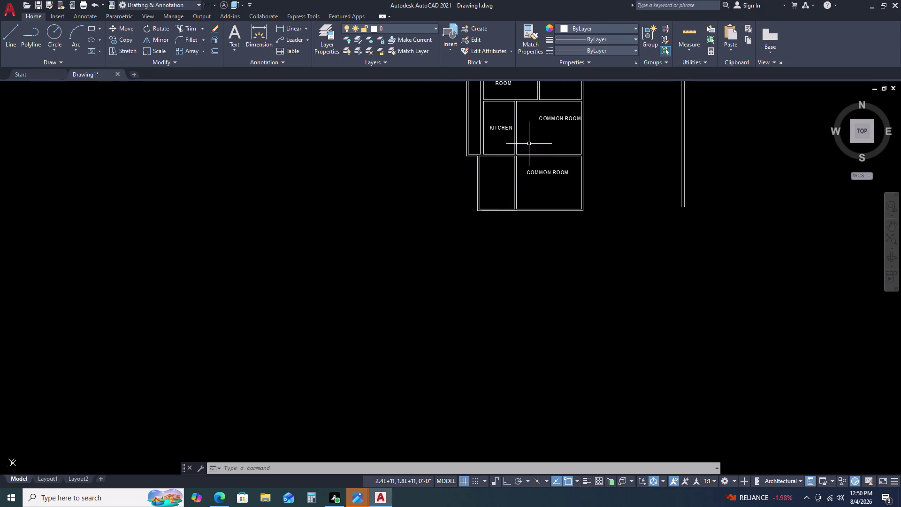
click(498, 125)
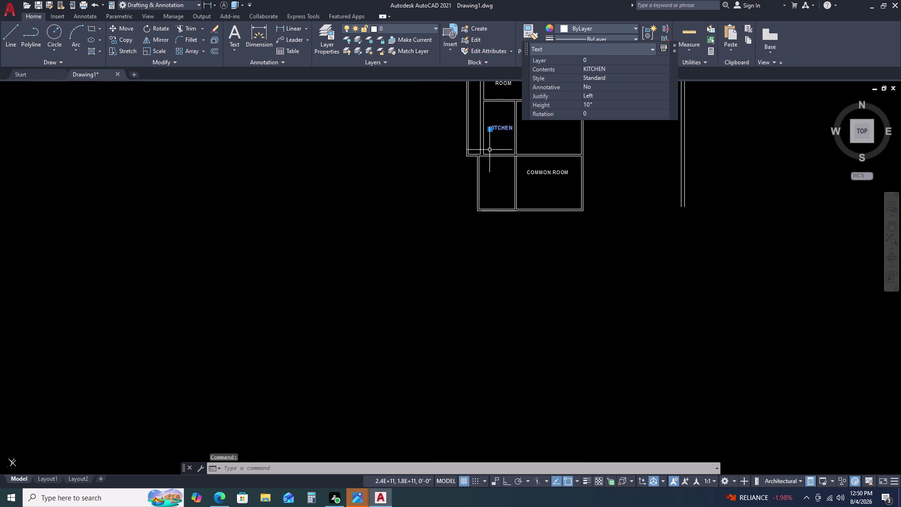
key(c)
key(o)
key(space)
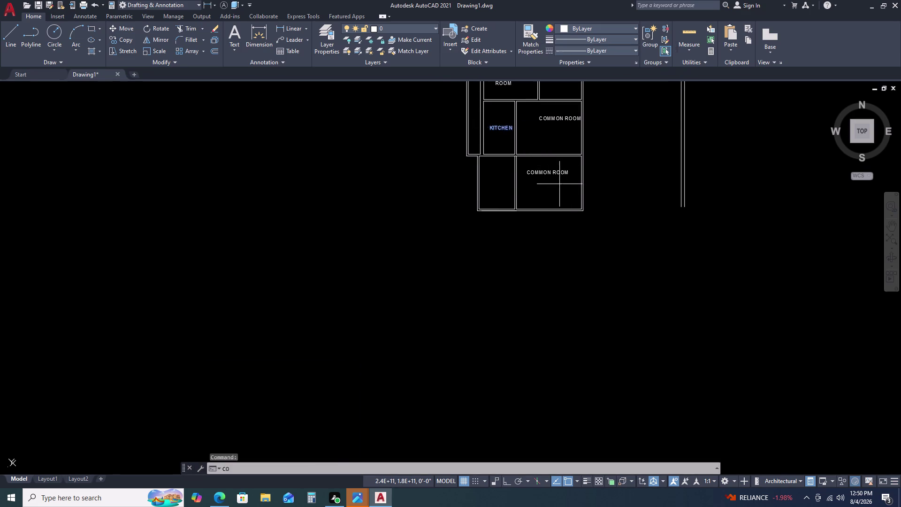
click(495, 137)
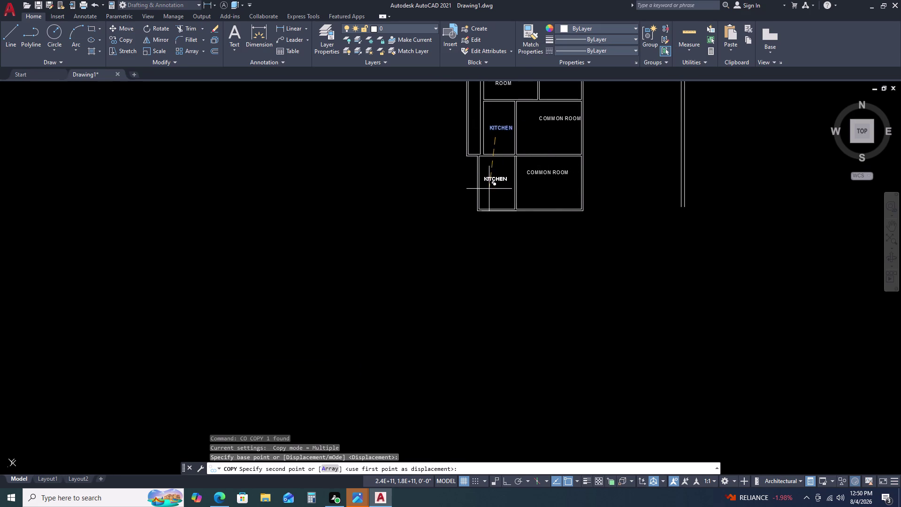
click(489, 189)
key(Escape)
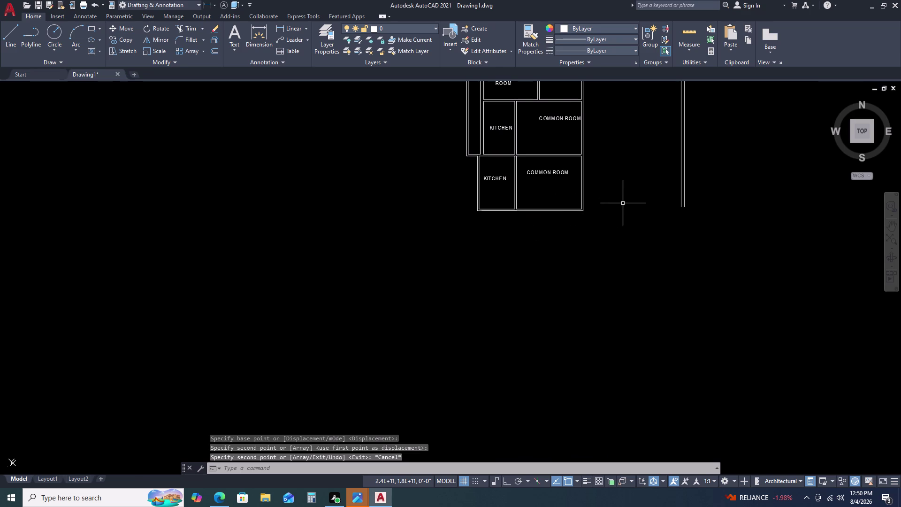
scroll(down, 3)
middle_click(618, 209)
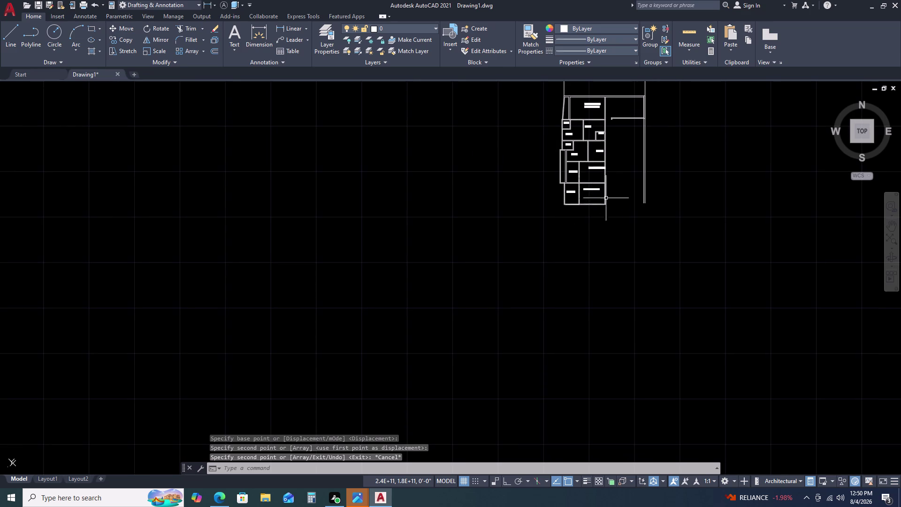
scroll(up, 3)
Draw a dimensioned rectangle, 10'3.5" long, below the lower rooms of the plan.
text(RE)
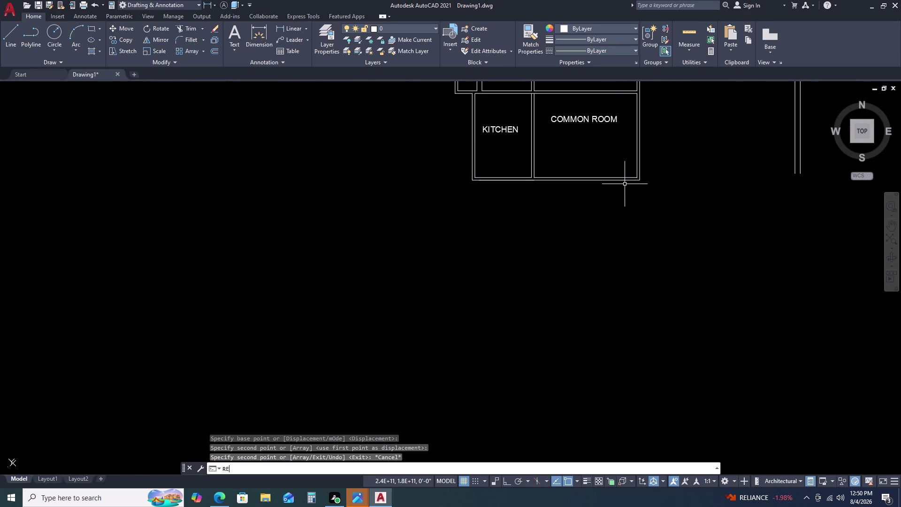
key(c)
key(space)
drag(564, 208, 566, 216)
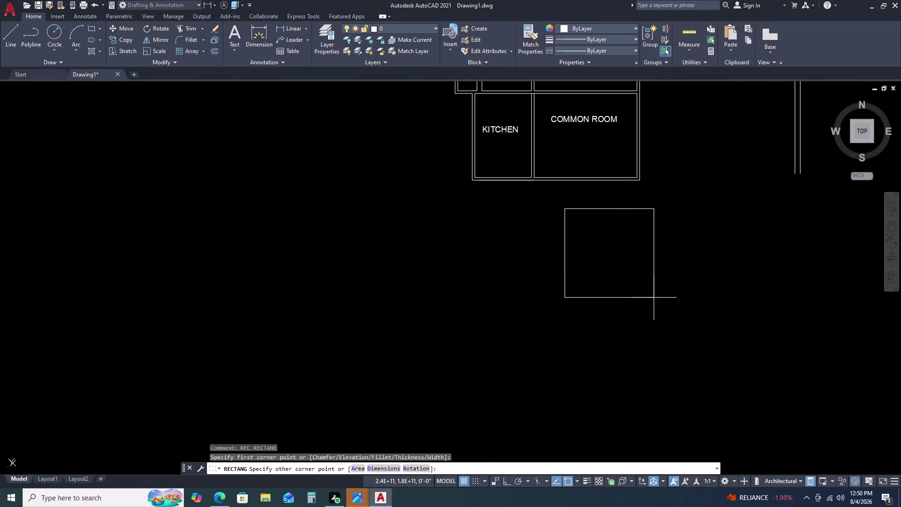
key(d)
key(space)
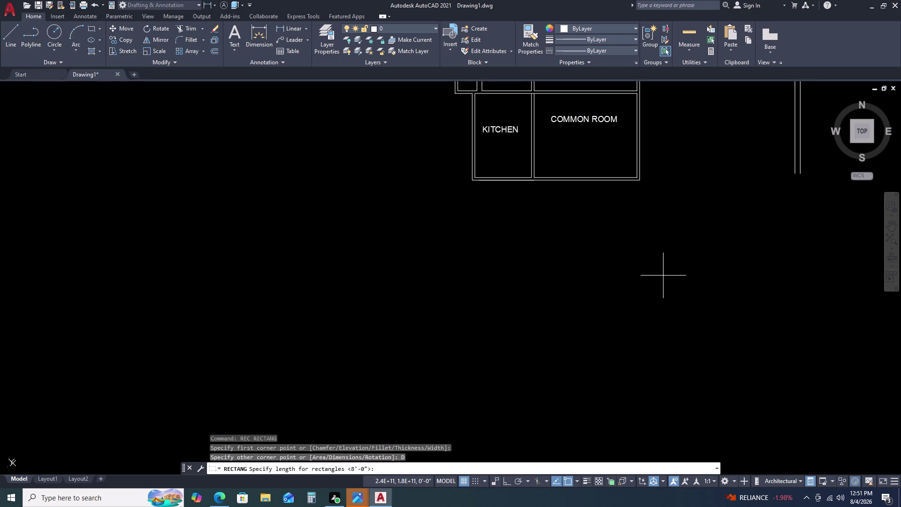
text(10')
text(3.5)
key(Return)
key(1)
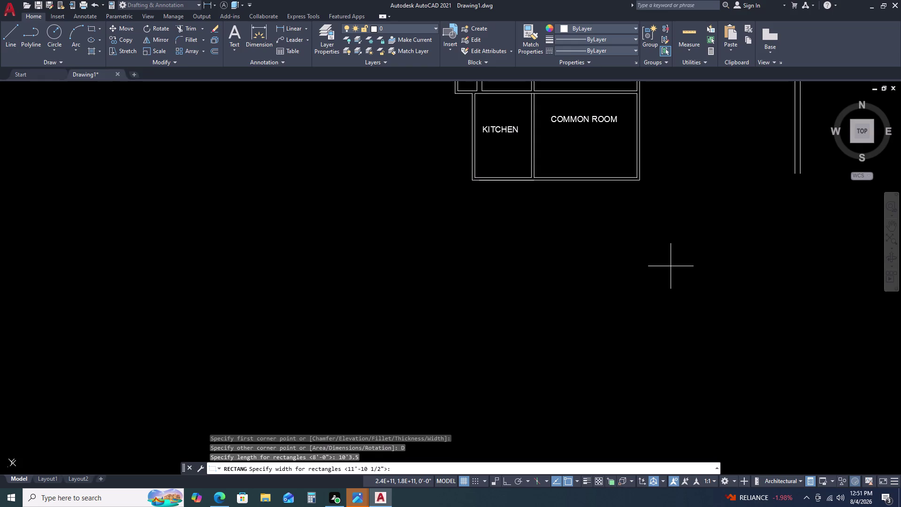
key(1)
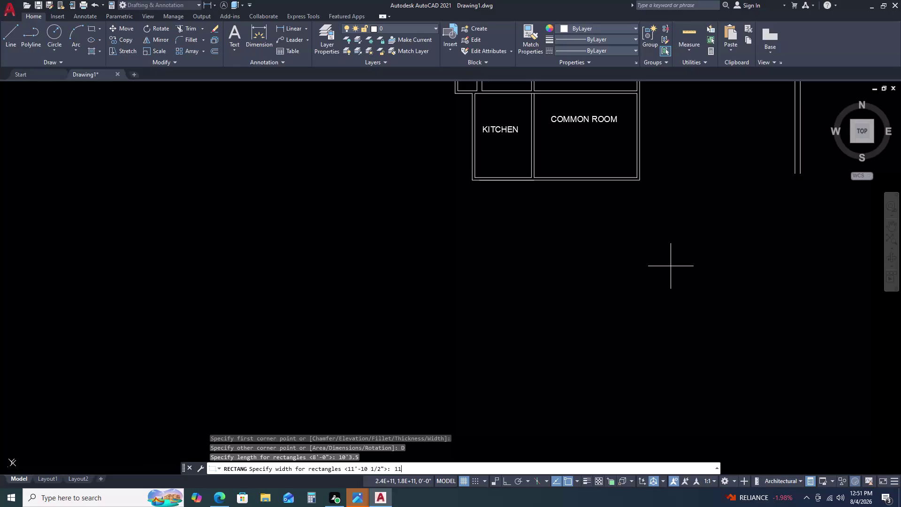
key(apostrophe)
text(7.5)
key(BackSpace)
key(2)
key(Return)
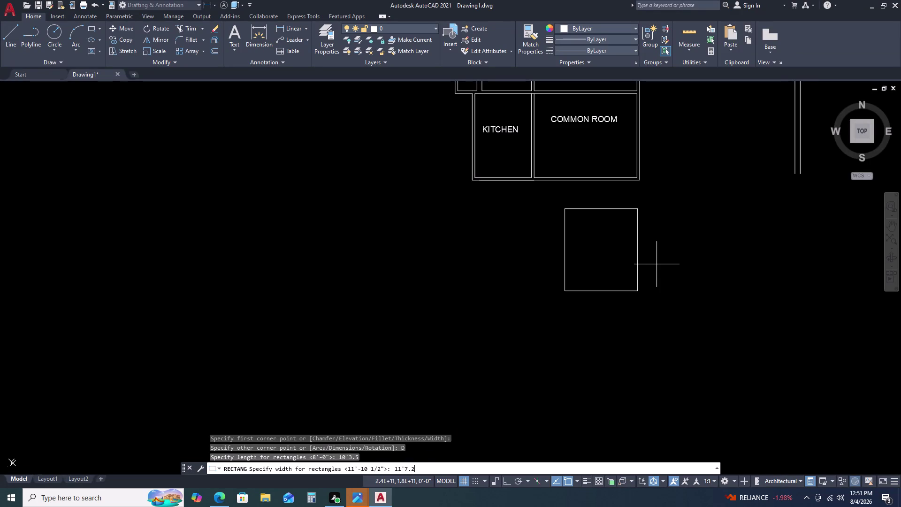
click(674, 223)
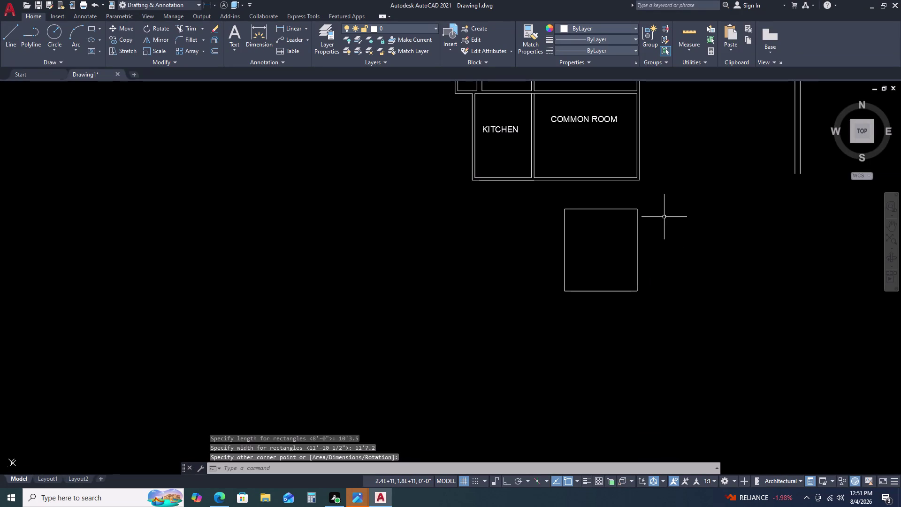
Offset the rectangle 4.5" outward to form the outer wall.
drag(657, 220, 653, 222)
click(624, 239)
text(O)
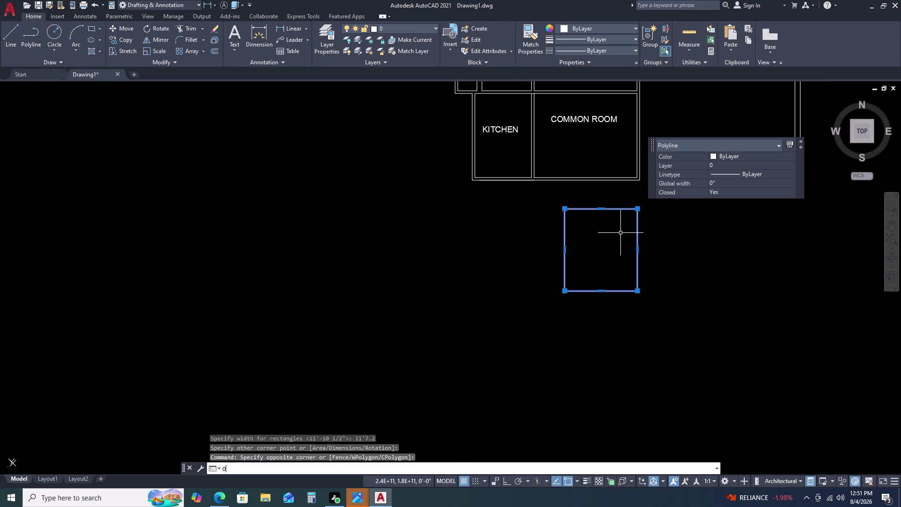
key(space)
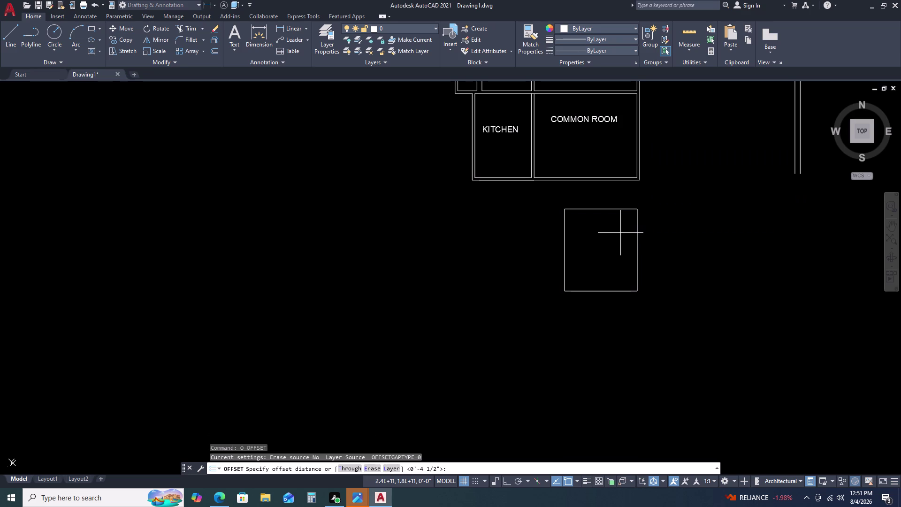
text(4)
text(.5)
key(Return)
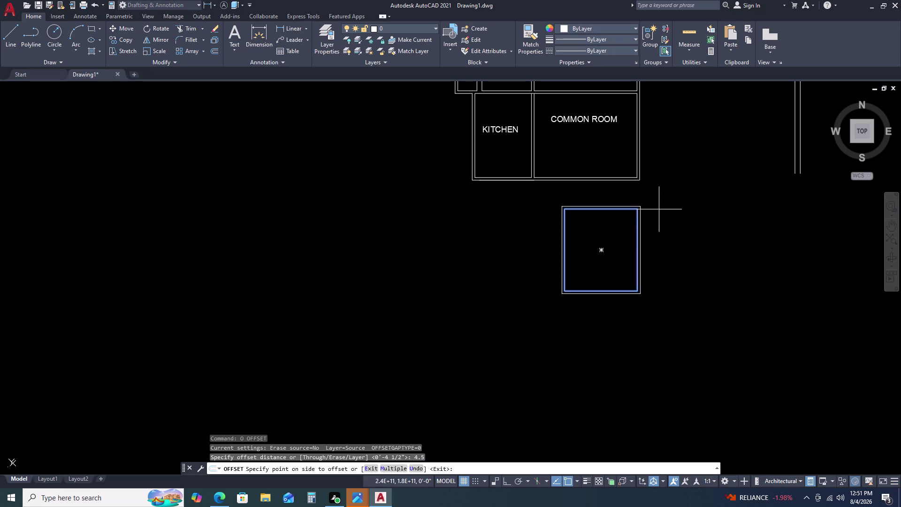
click(713, 199)
drag(712, 199, 705, 206)
key(Escape)
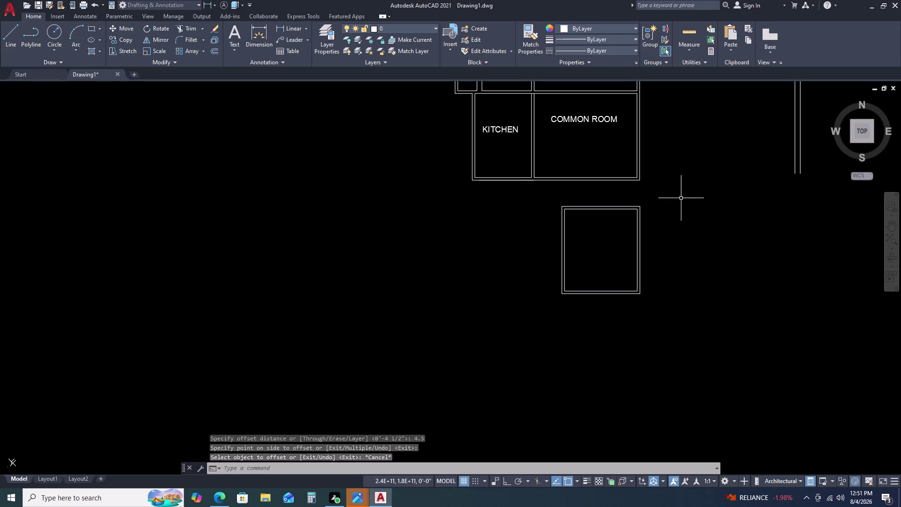
Select both room outlines, clear the selection, and start a line.
click(644, 205)
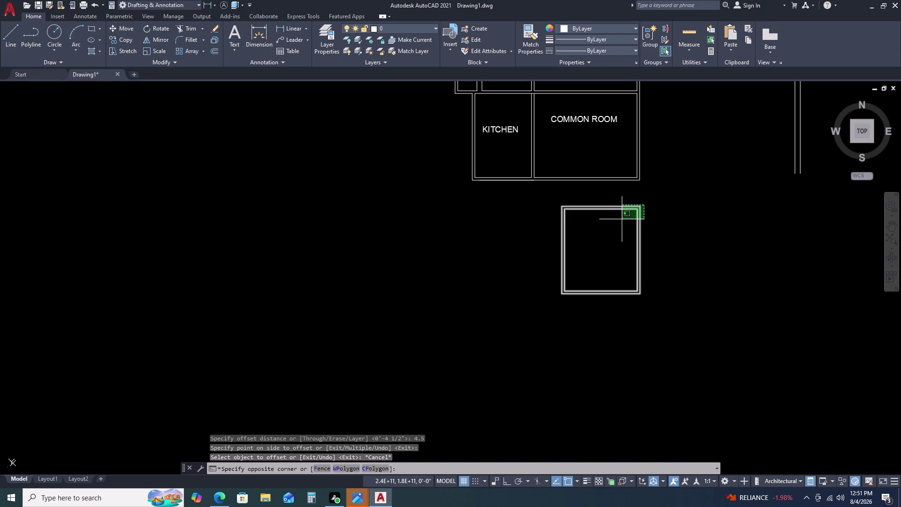
click(621, 221)
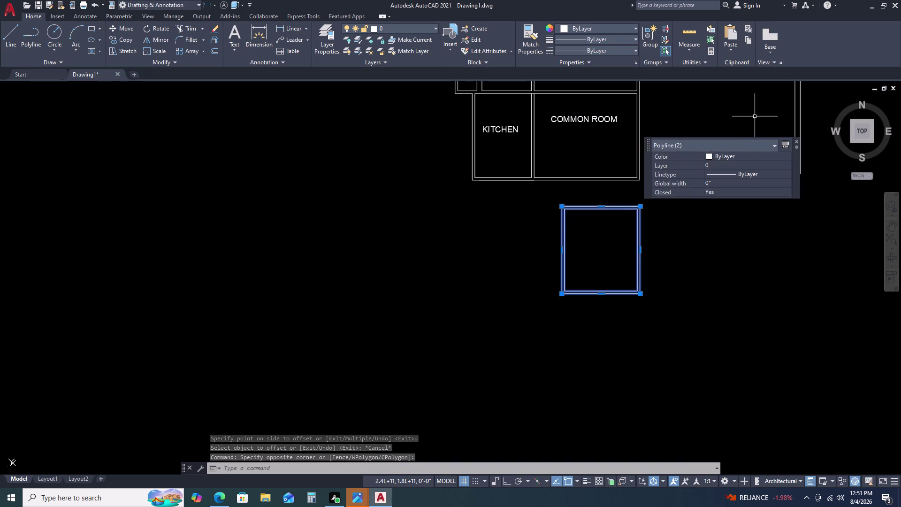
key(Escape)
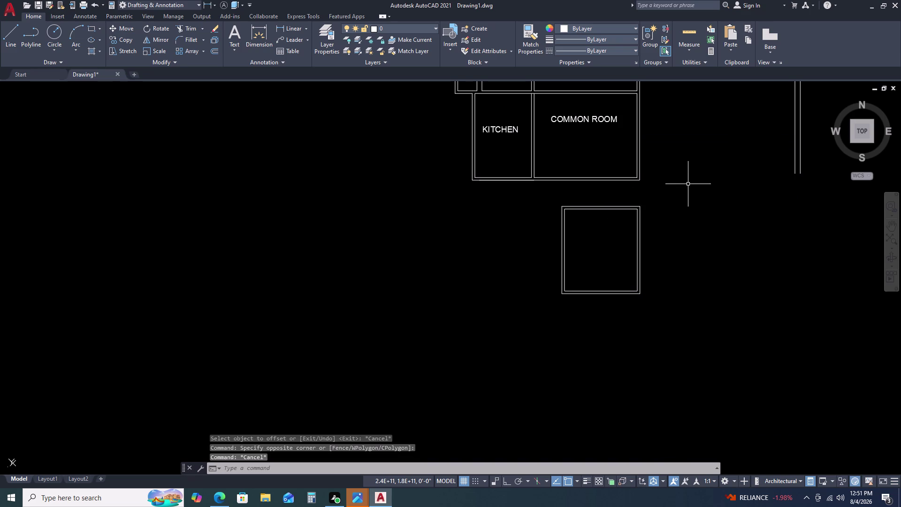
key(l)
key(space)
Cancel the stray line and select both outlines of the new room.
scroll(up, 3)
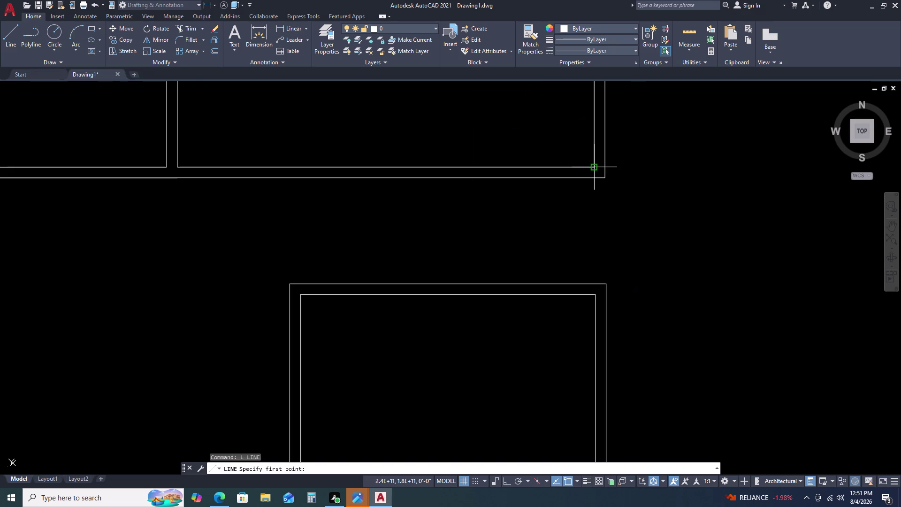
click(595, 168)
click(604, 165)
key(Escape)
scroll(down, 3)
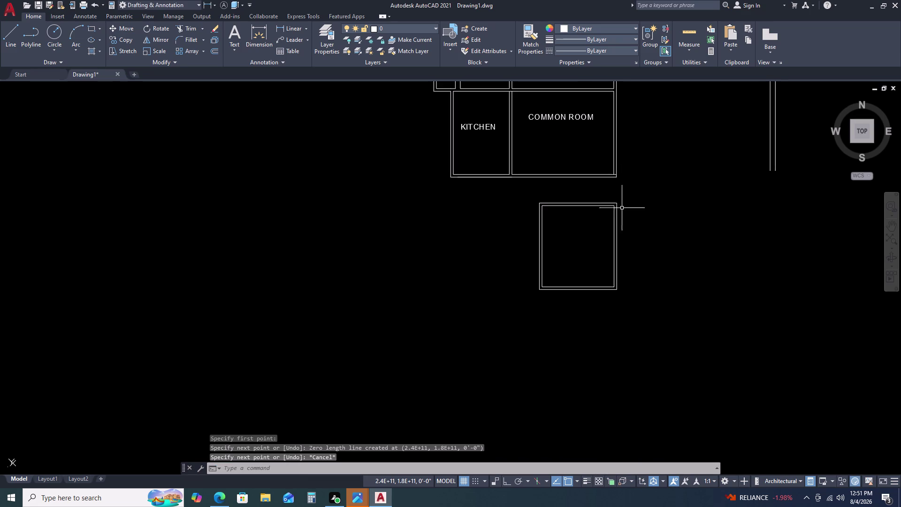
click(599, 222)
double_click(626, 197)
click(620, 204)
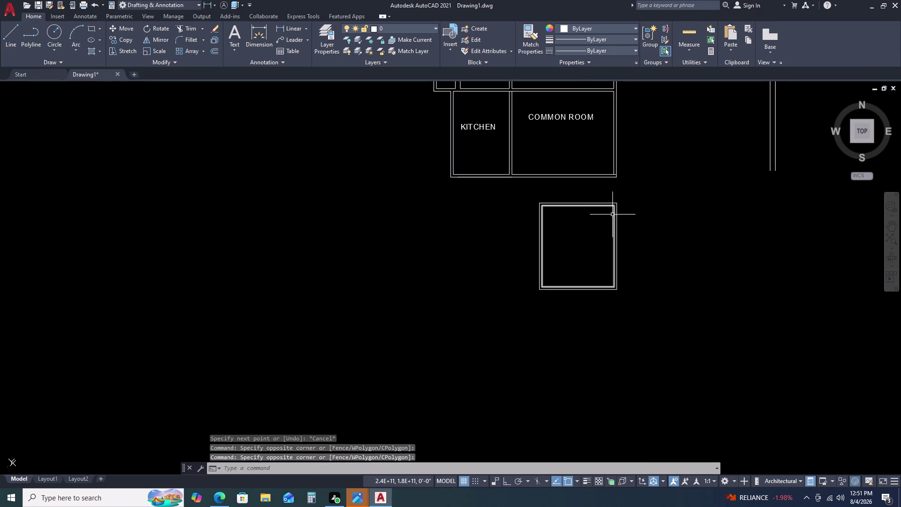
click(606, 223)
double_click(619, 197)
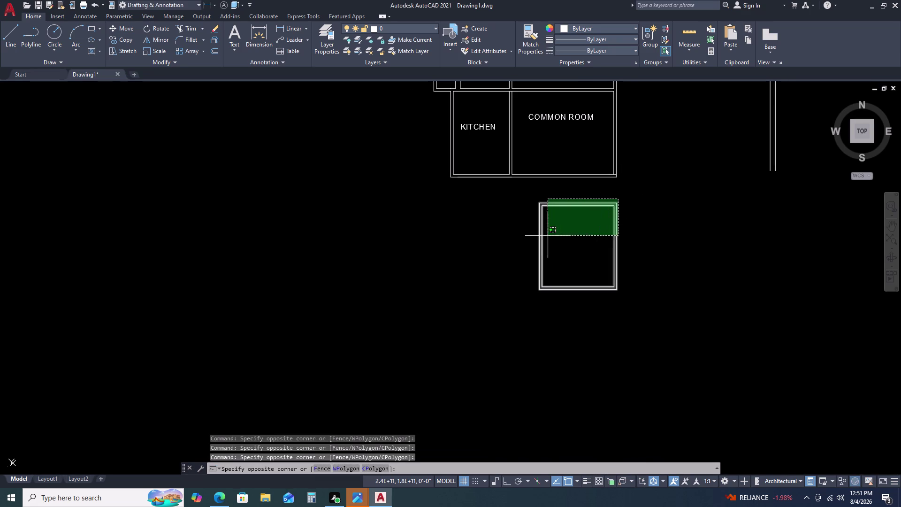
click(530, 234)
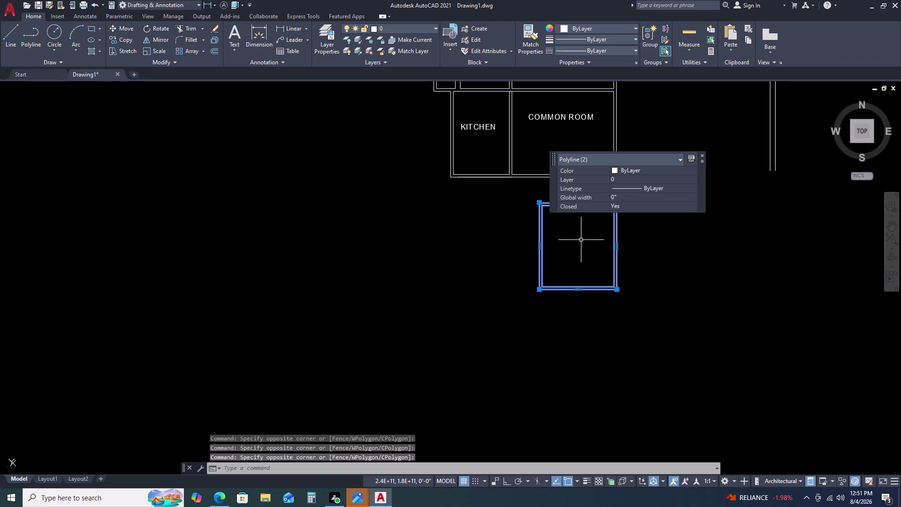
Move the room from its outer top-right corner to the south wall corner.
key(m)
key(space)
scroll(up, 3)
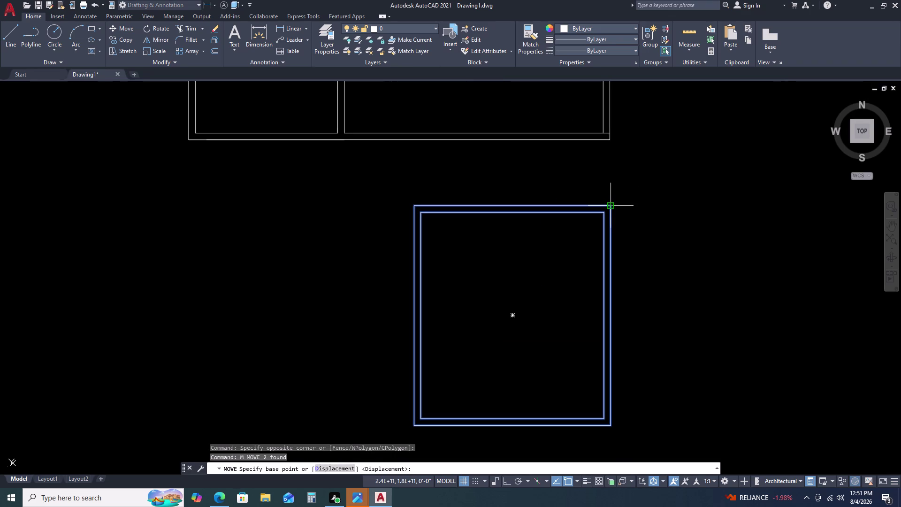
drag(610, 205, 610, 199)
scroll(up, 3)
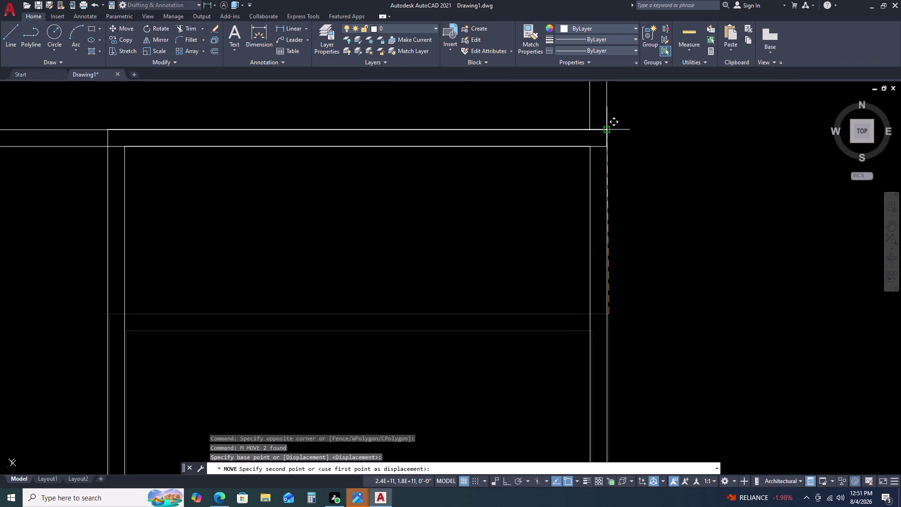
click(603, 133)
scroll(down, 3)
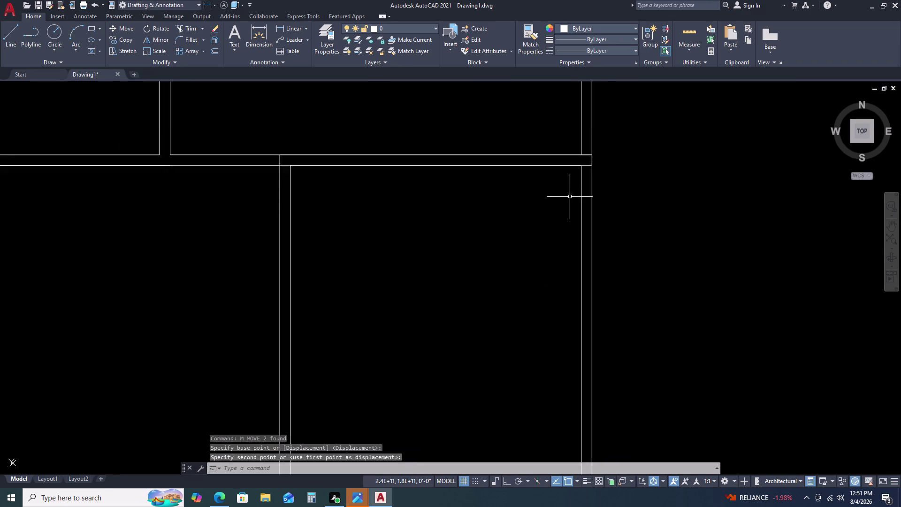
scroll(down, 3)
key(Escape)
Explode the moved room's outlines into separate lines.
drag(609, 225, 598, 227)
click(553, 223)
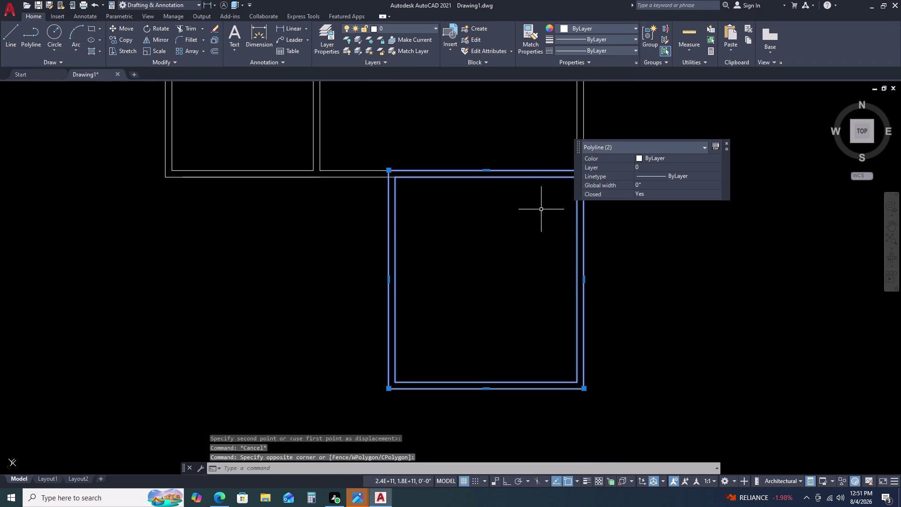
key(x)
key(space)
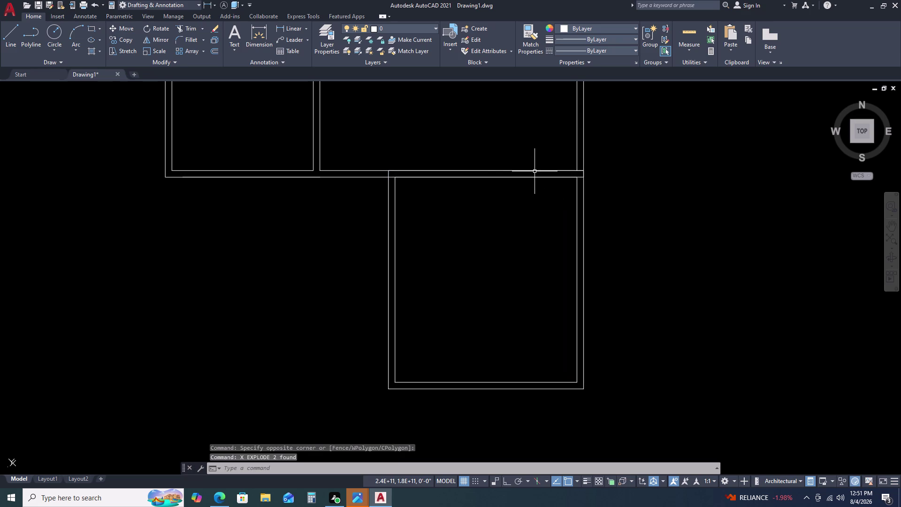
Delete the three short wall segments at the room joint and corner.
click(534, 171)
key(Delete)
scroll(up, 3)
click(581, 168)
click(580, 174)
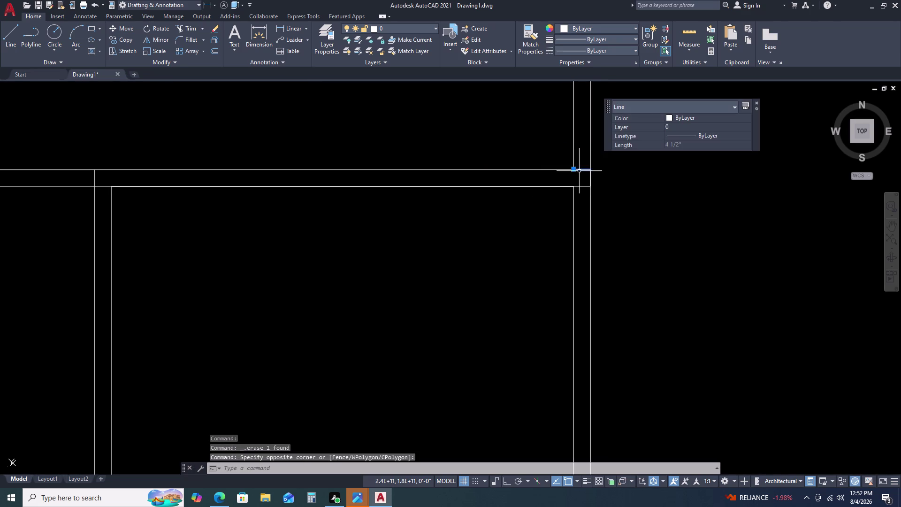
key(Delete)
click(582, 187)
key(Delete)
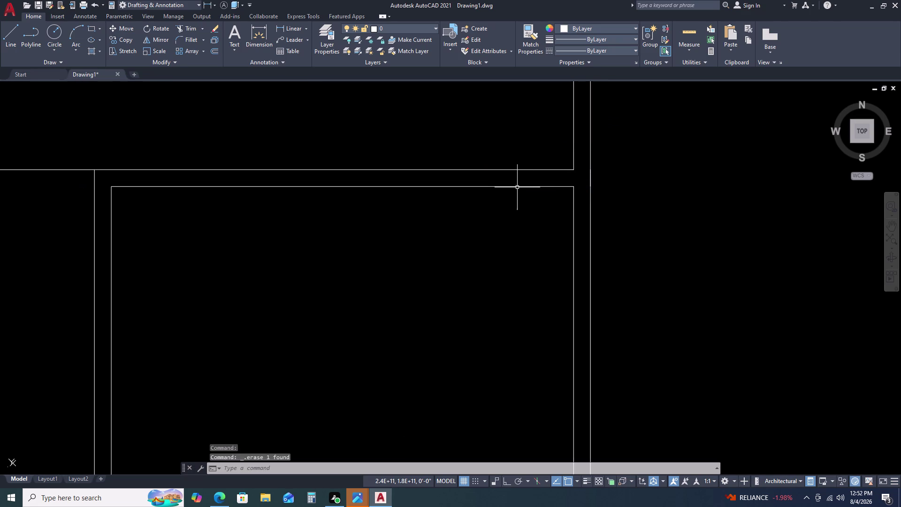
scroll(down, 3)
scroll(down, 3)
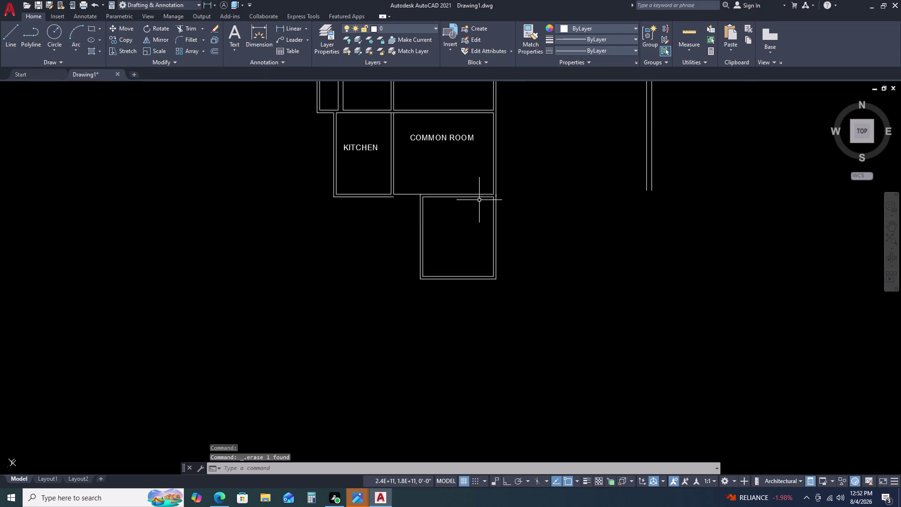
scroll(up, 3)
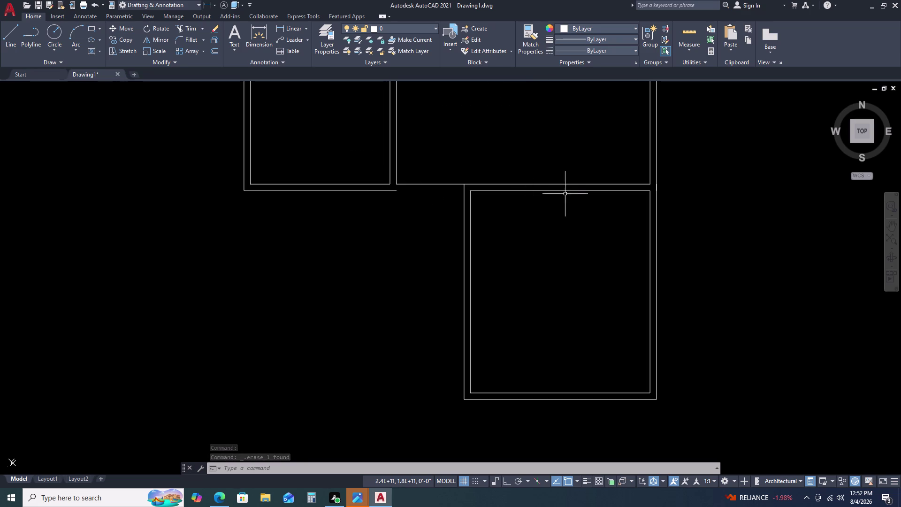
Try extending the wall line toward the new room with EXTEND.
key(e)
key(x)
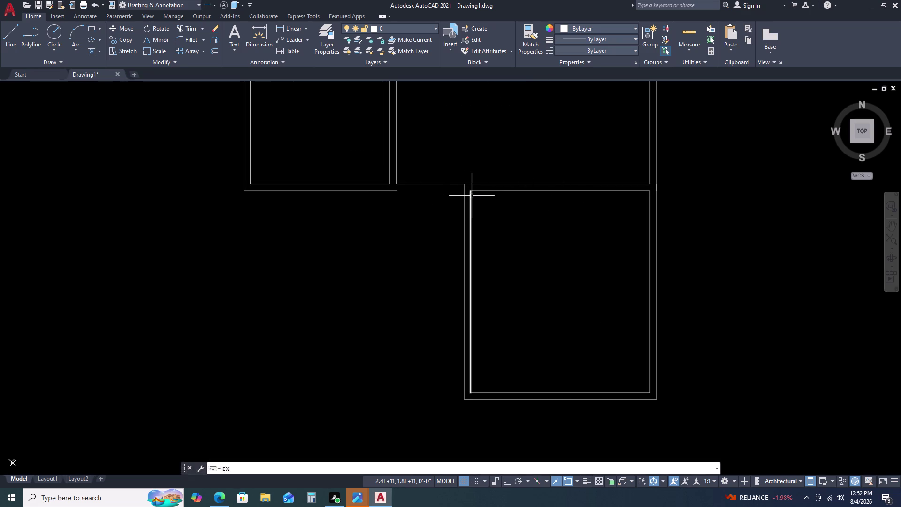
key(space)
click(395, 190)
click(415, 191)
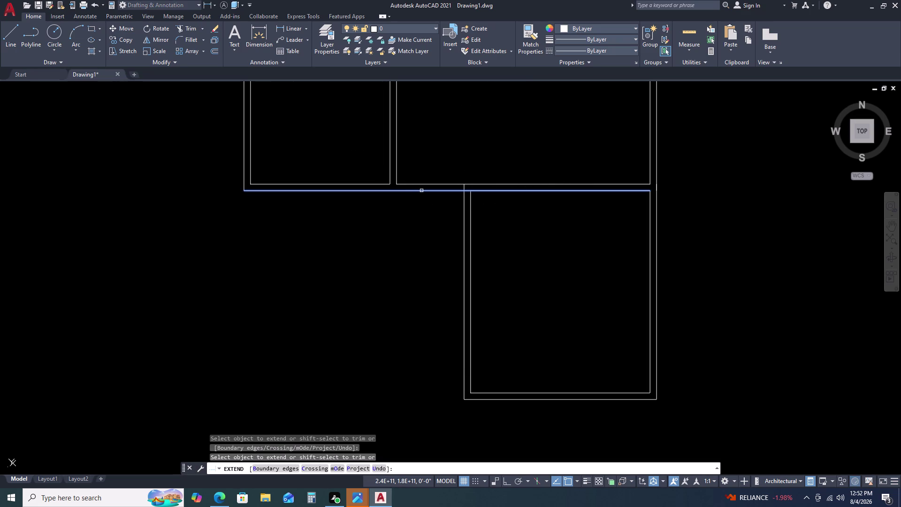
click(434, 190)
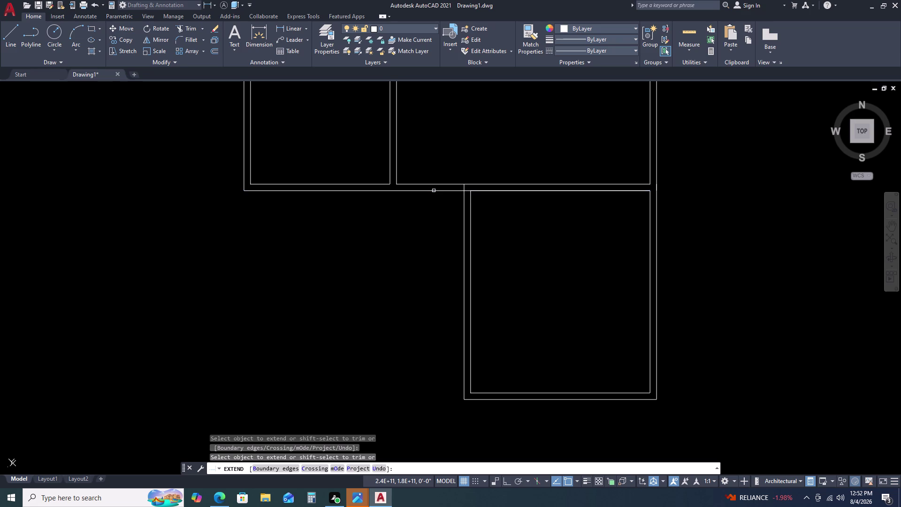
click(433, 190)
key(Escape)
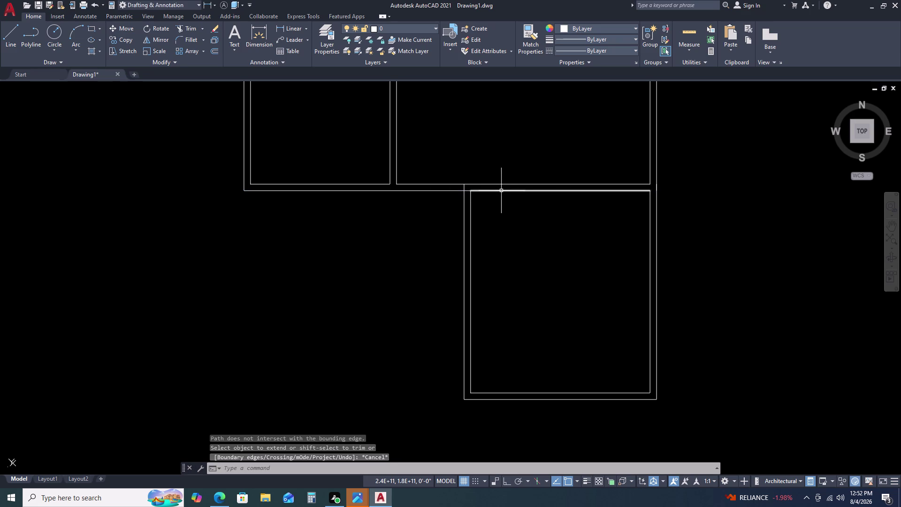
Delete the stray junction line and try selecting the overlapping lines for erasure.
click(502, 191)
key(Delete)
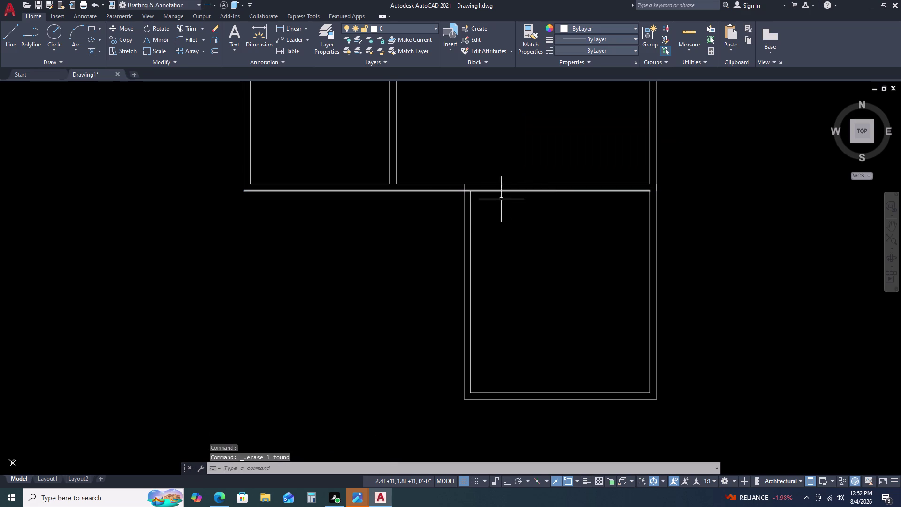
key(Escape)
key(space)
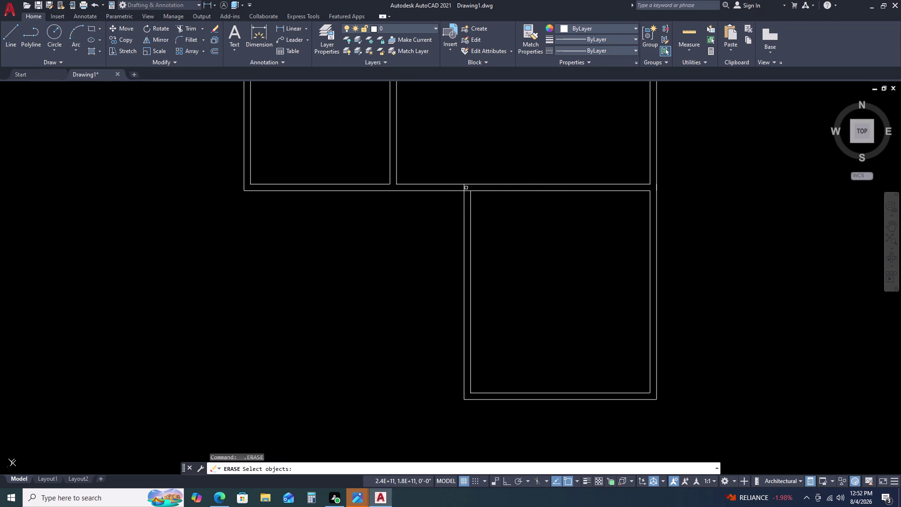
scroll(up, 3)
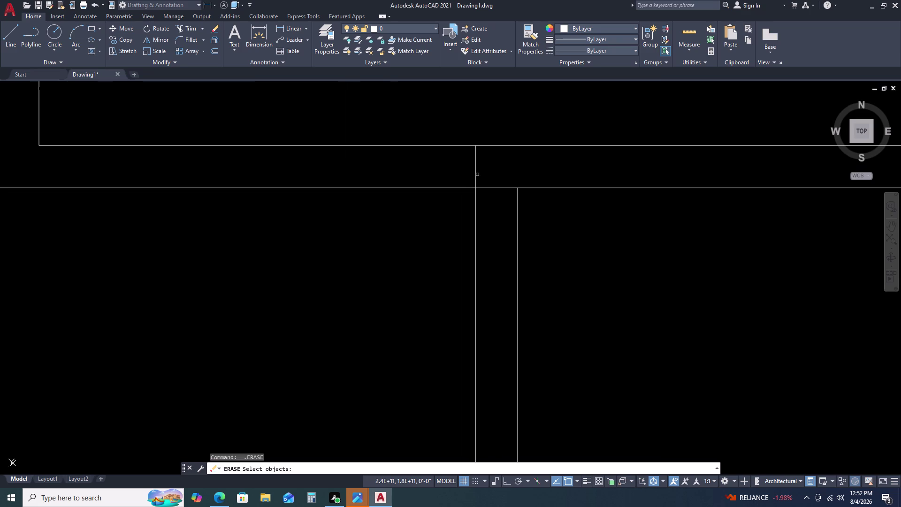
click(477, 166)
click(475, 163)
click(475, 162)
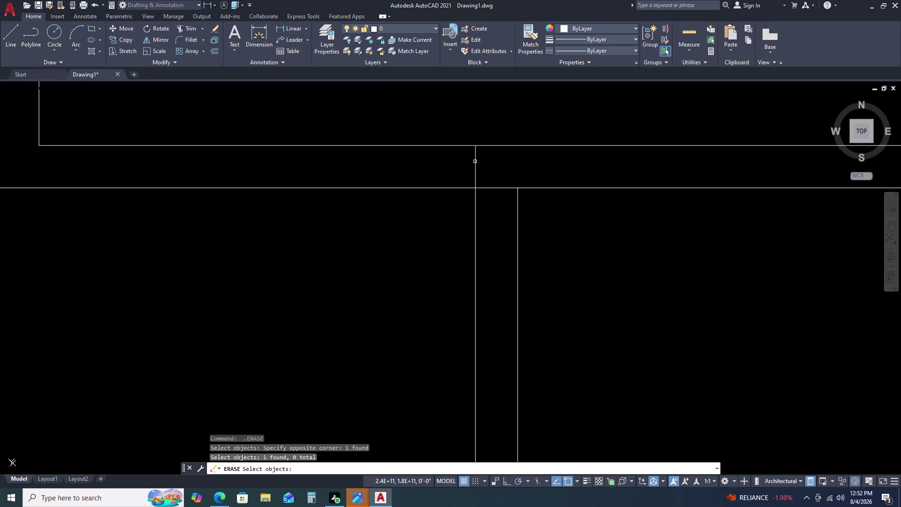
click(475, 161)
click(474, 161)
key(Escape)
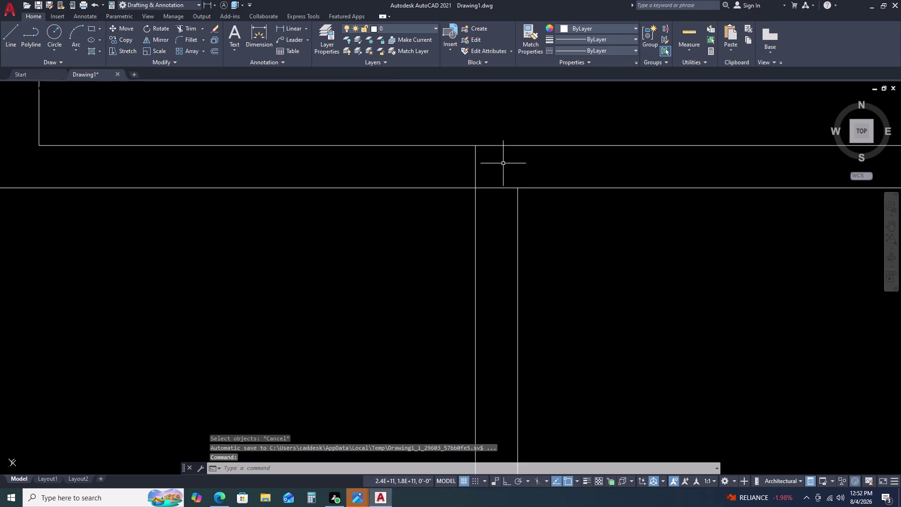
Trim the vertical stub above the wall and the wall segment opening into the room.
key(Escape)
text(TR)
key(space)
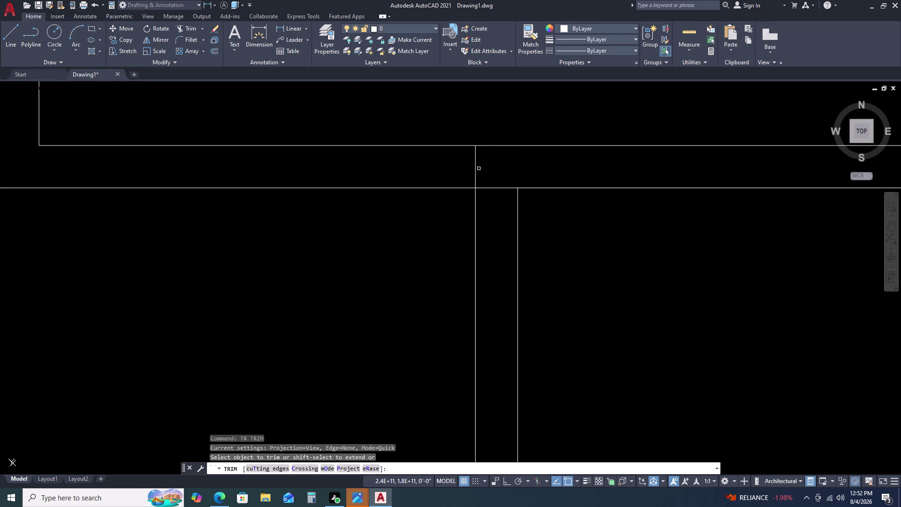
click(477, 169)
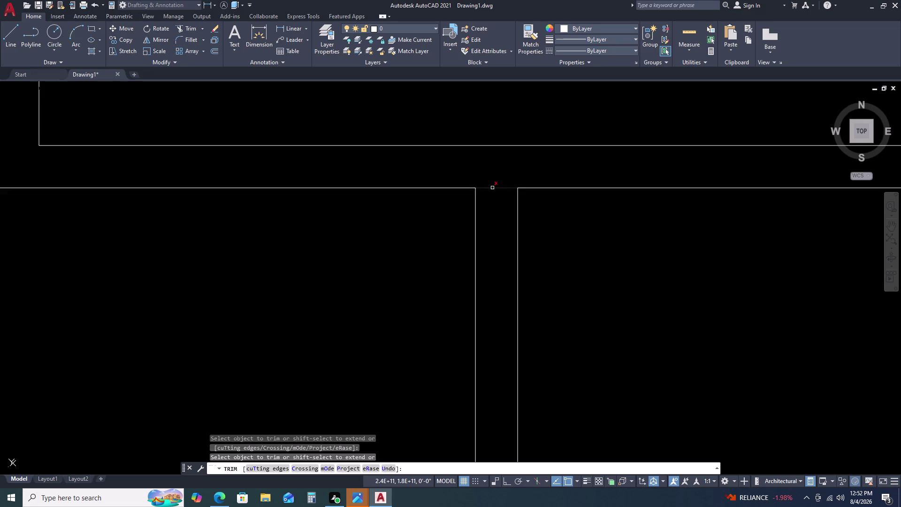
click(493, 188)
scroll(down, 3)
key(Escape)
scroll(down, 3)
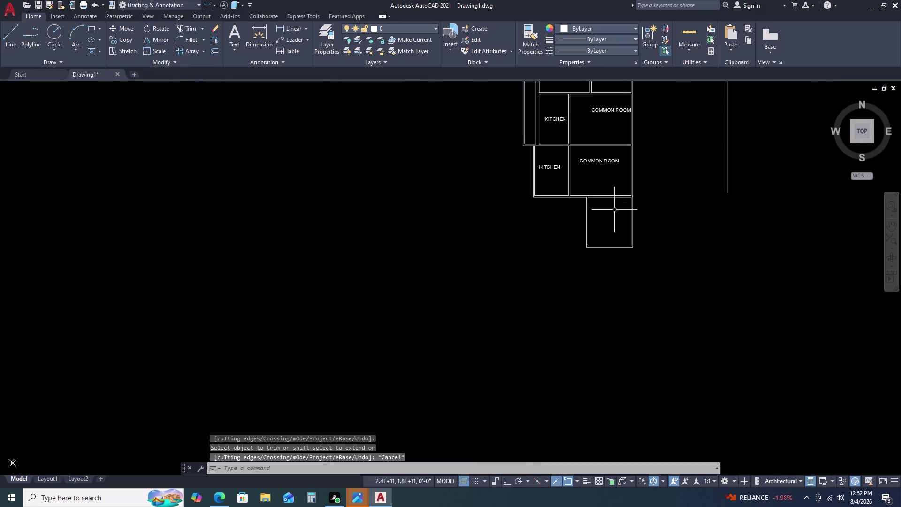
scroll(up, 3)
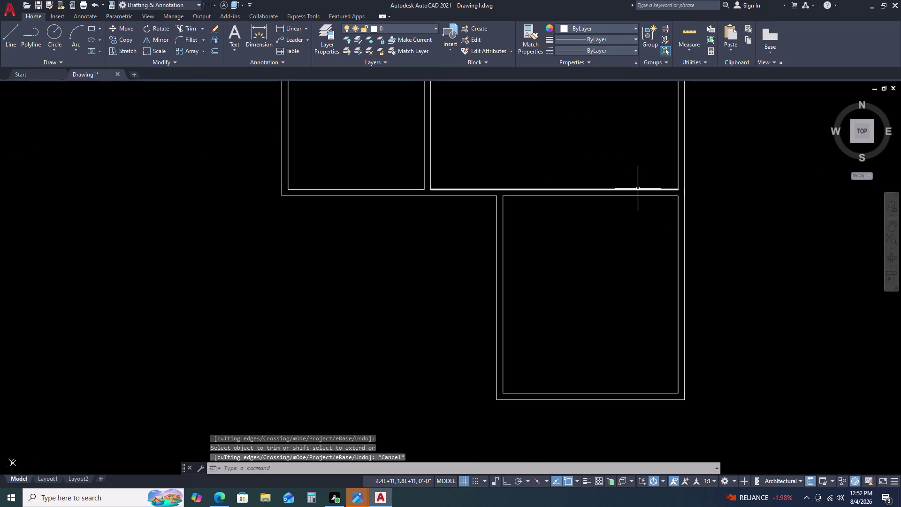
Delete the extra vertical wall line beside the new room.
middle_drag(638, 189, 638, 181)
middle_click(637, 179)
middle_drag(638, 178, 636, 164)
scroll(down, 3)
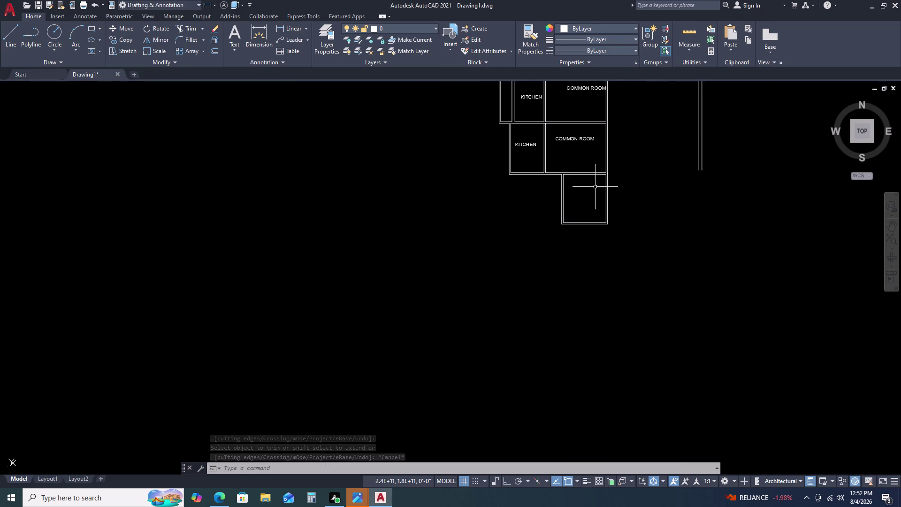
scroll(up, 3)
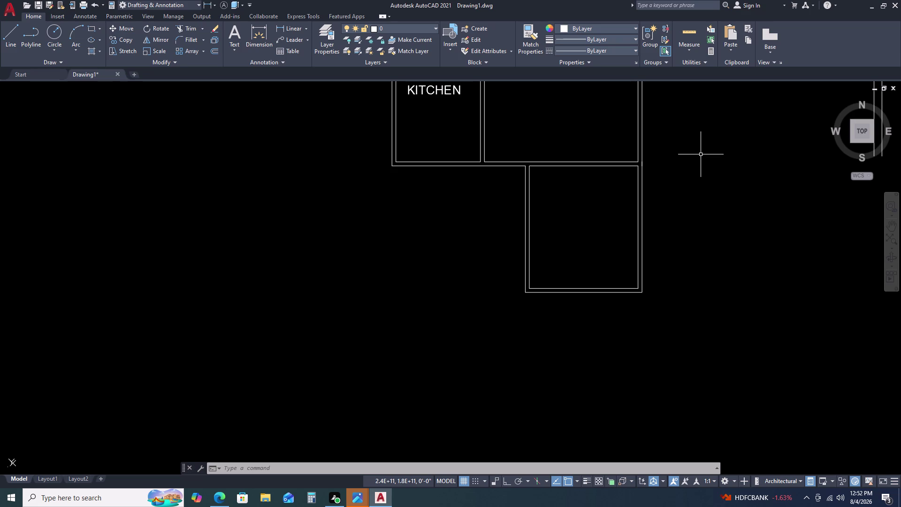
scroll(up, 3)
click(657, 165)
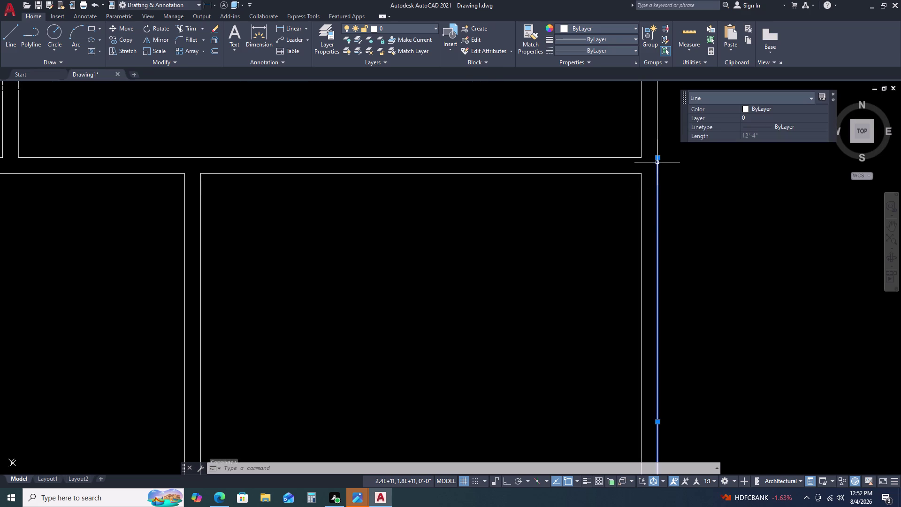
scroll(down, 3)
key(Escape)
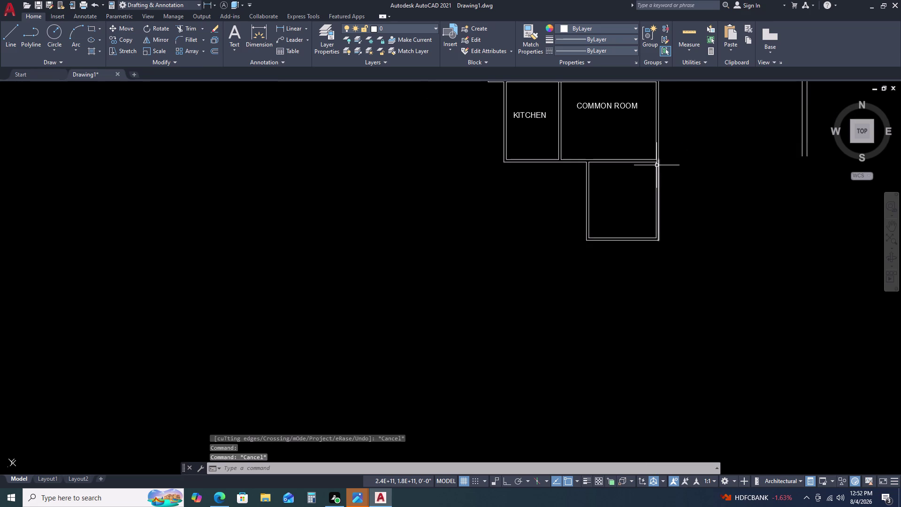
scroll(up, 3)
click(660, 178)
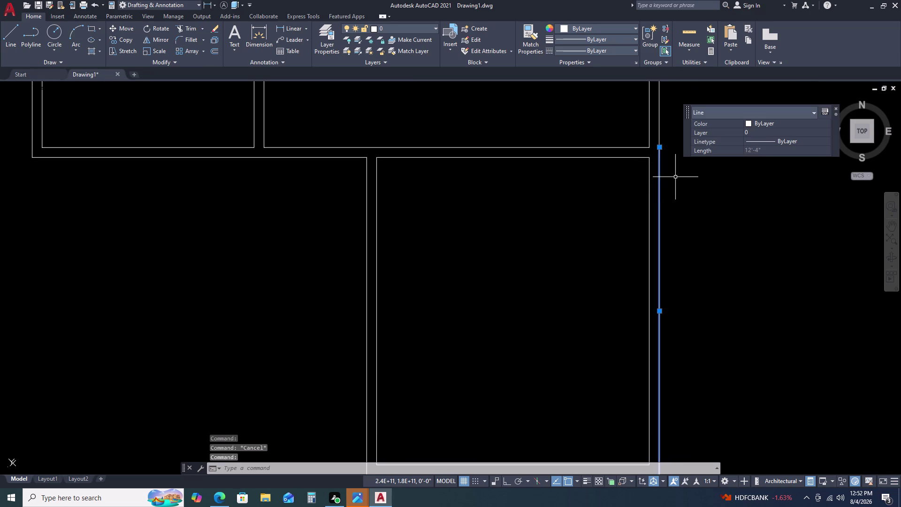
key(Delete)
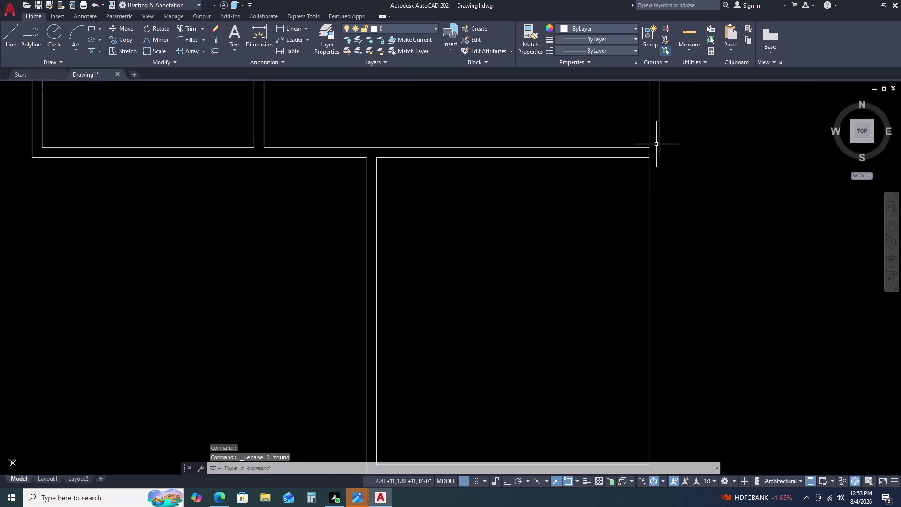
Try extending the wall line to the room, then pan along the plan.
key(e)
key(x)
key(space)
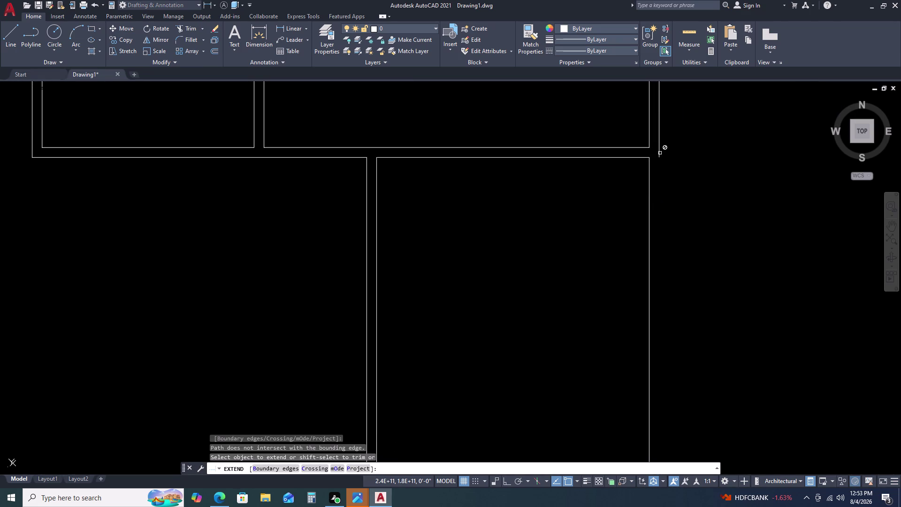
click(660, 152)
scroll(down, 3)
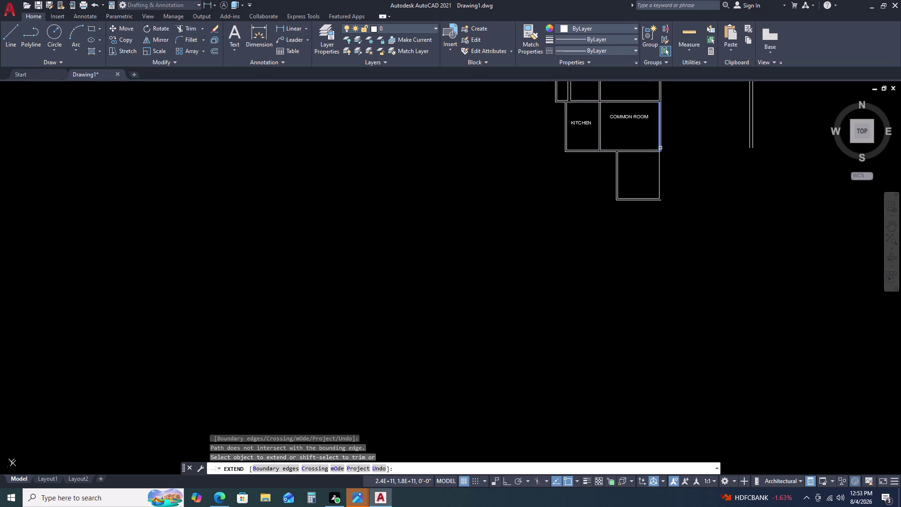
click(662, 152)
key(Escape)
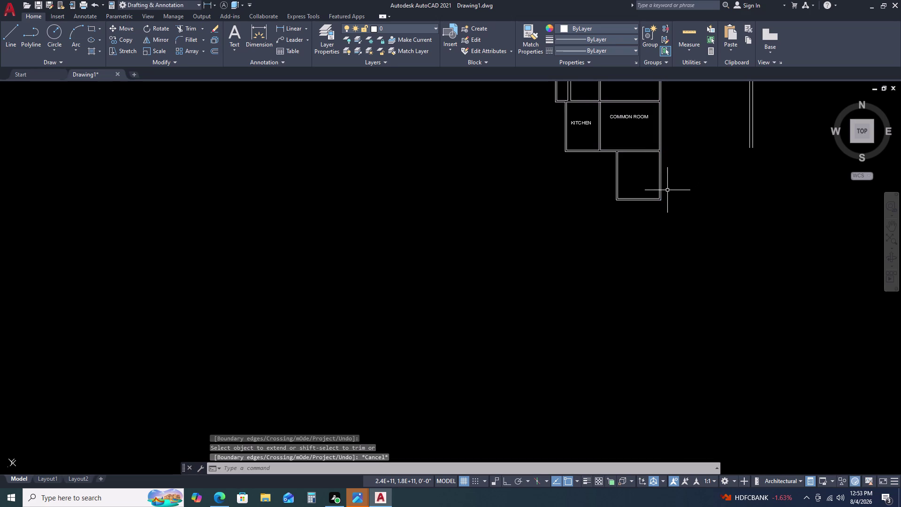
scroll(up, 3)
scroll(down, 3)
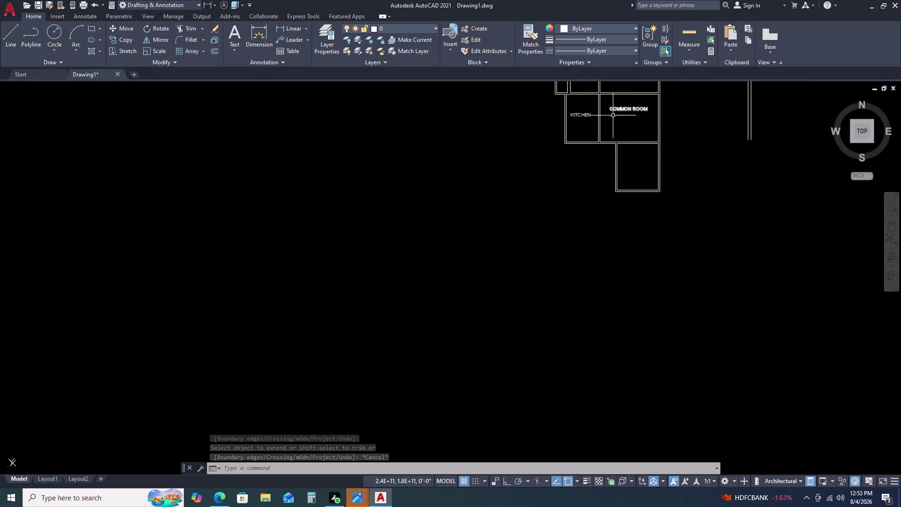
scroll(down, 3)
middle_drag(625, 122, 604, 150)
scroll(up, 3)
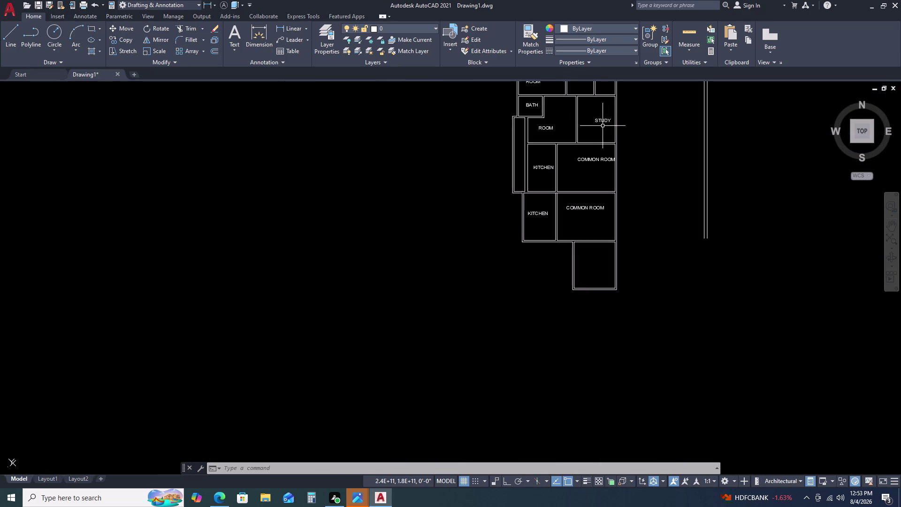
Copy the existing STUDY label into the new south room.
click(603, 121)
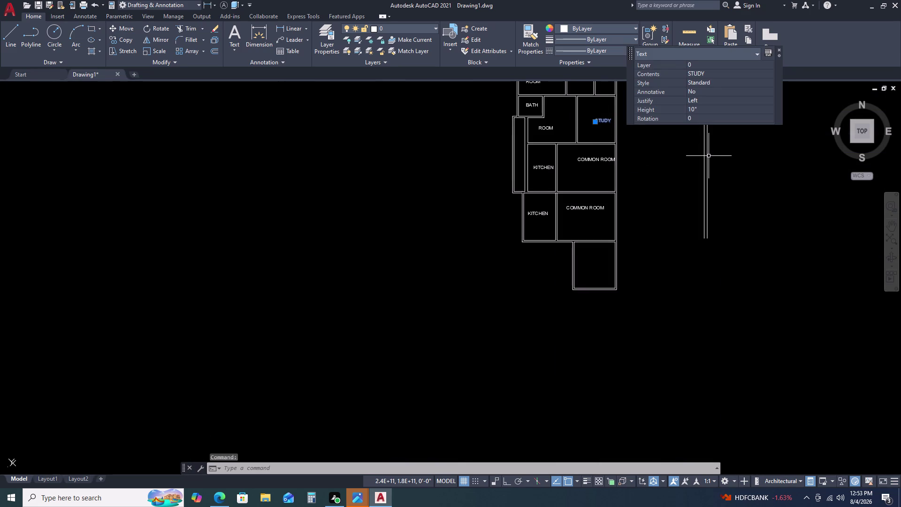
key(c)
key(o)
key(space)
click(669, 143)
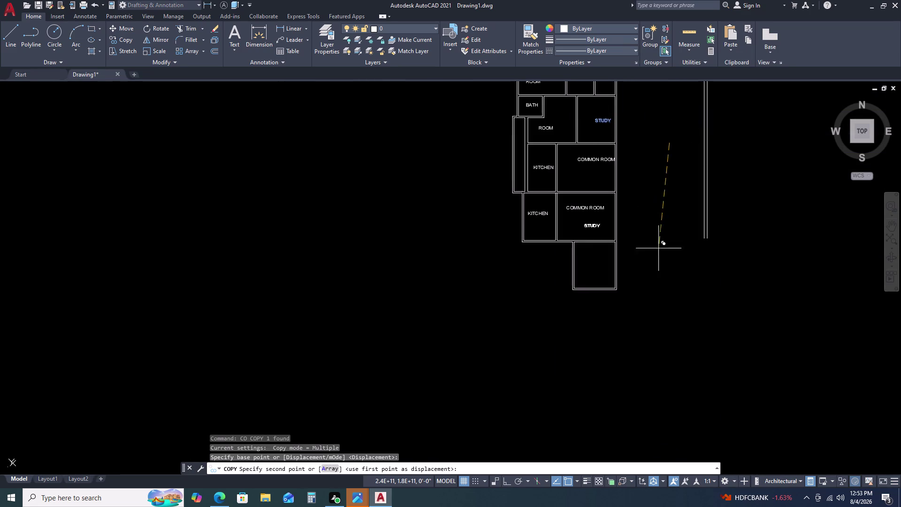
click(665, 289)
key(Escape)
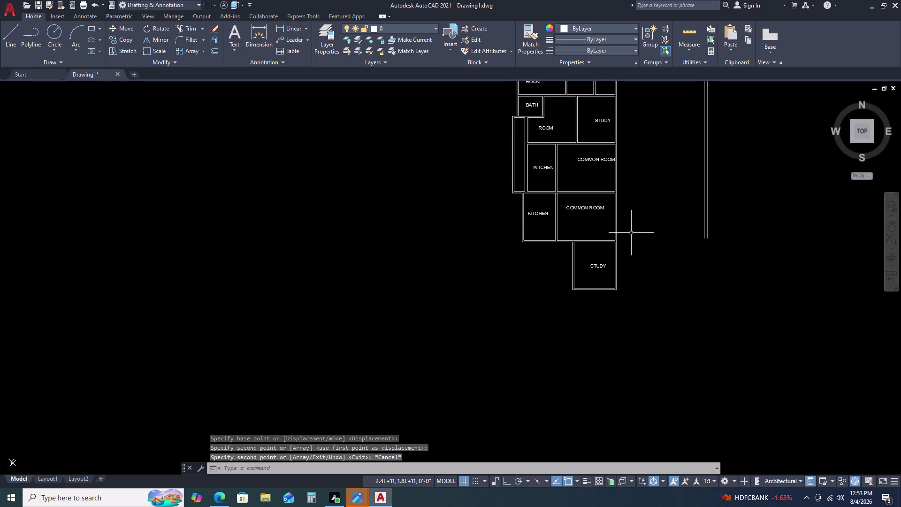
Zoom out and pan to bring the new study room into view.
middle_click(622, 264)
middle_drag(623, 263, 625, 192)
middle_click(625, 193)
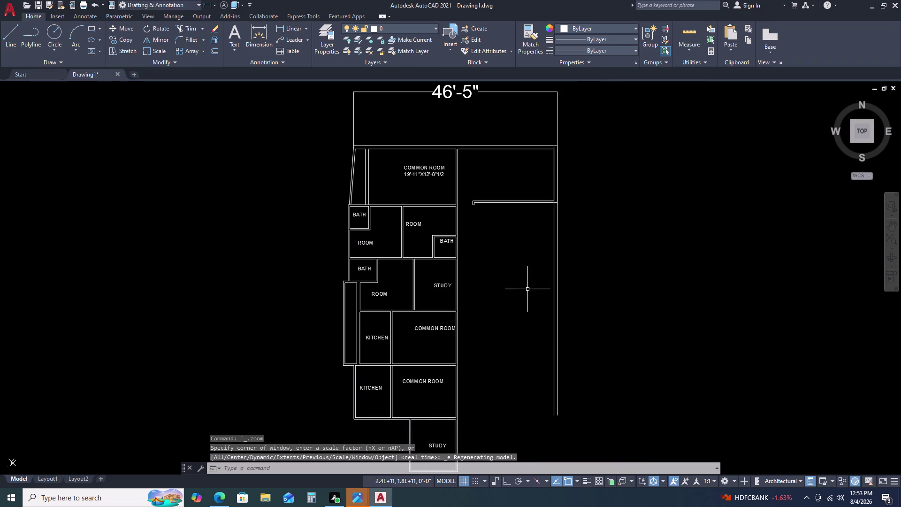
middle_drag(512, 295, 511, 280)
middle_drag(513, 277, 520, 249)
middle_drag(524, 236, 532, 209)
middle_drag(494, 269, 535, 158)
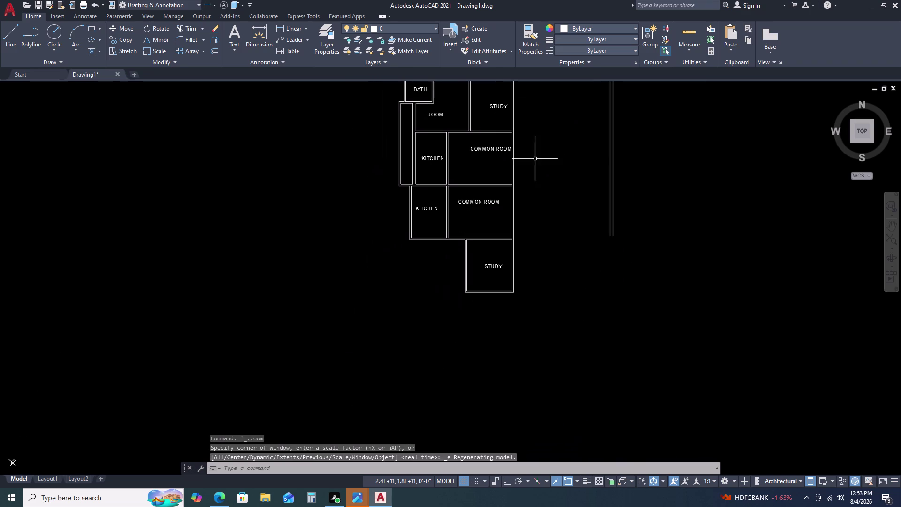
scroll(up, 3)
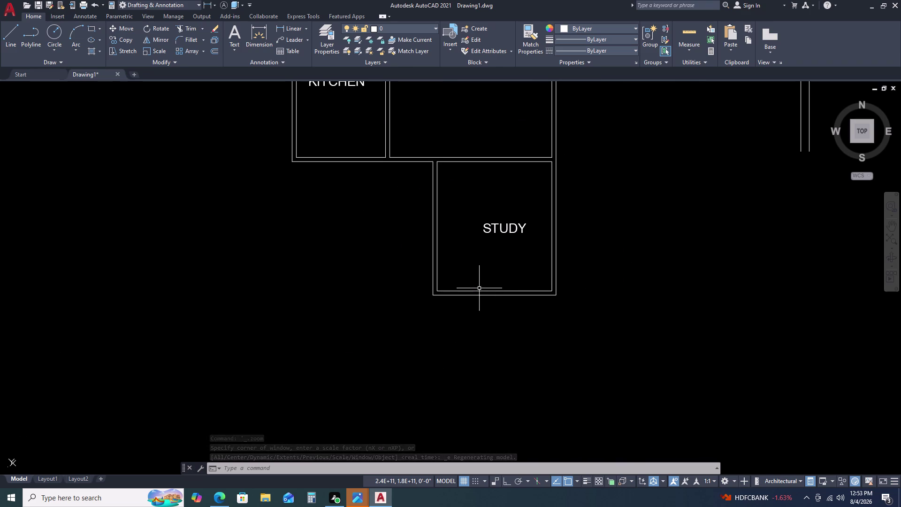
Begin a 12'-3.5" by 11'-7.5" rectangle with RECTANG, then cancel this first attempt.
key(r)
text(EC)
key(space)
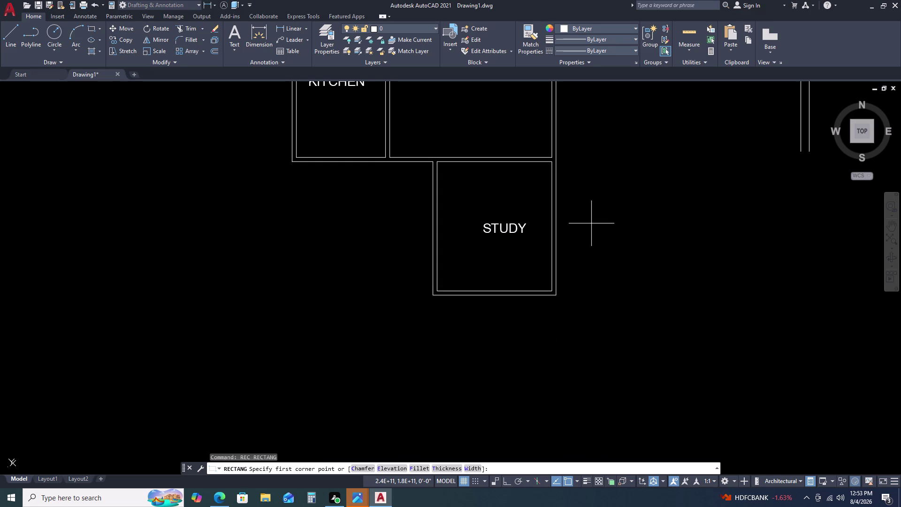
click(592, 221)
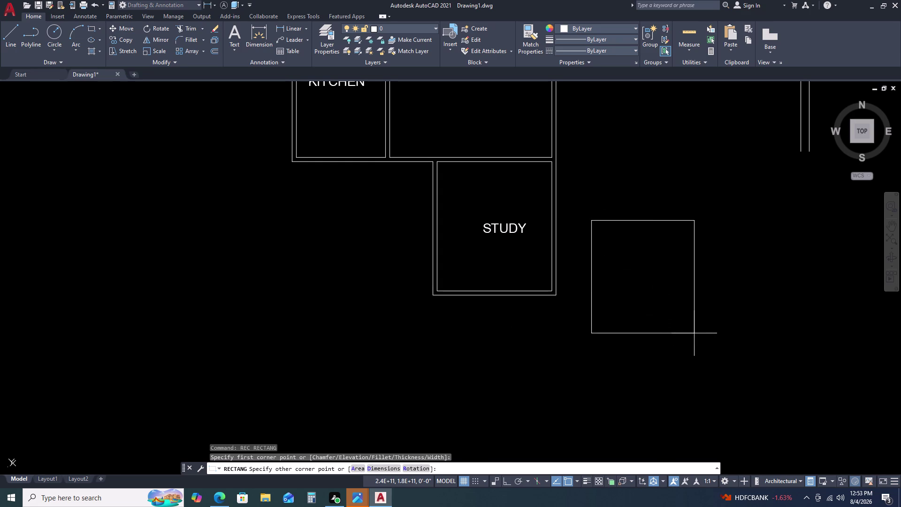
text(D)
key(space)
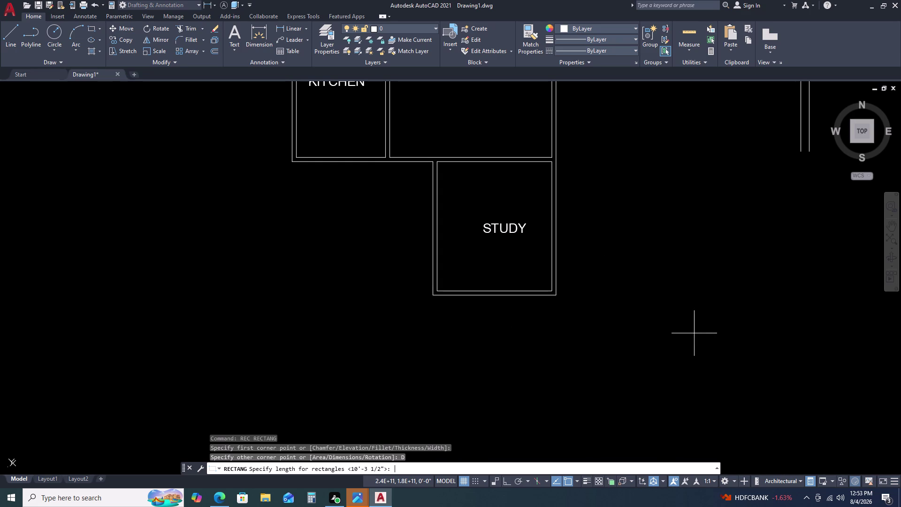
text(1)
text(2')
text(3.5)
key(Return)
text(11)
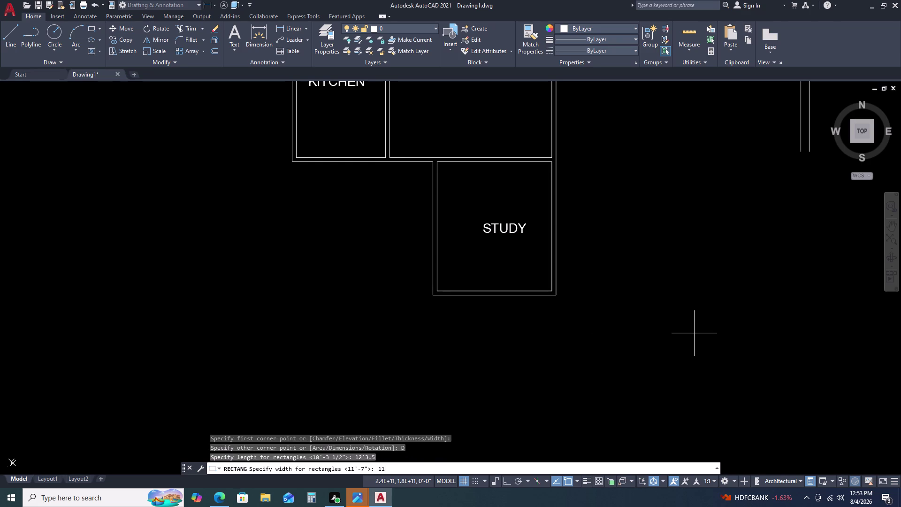
text(')
text(7)
text(.5)
key(Return)
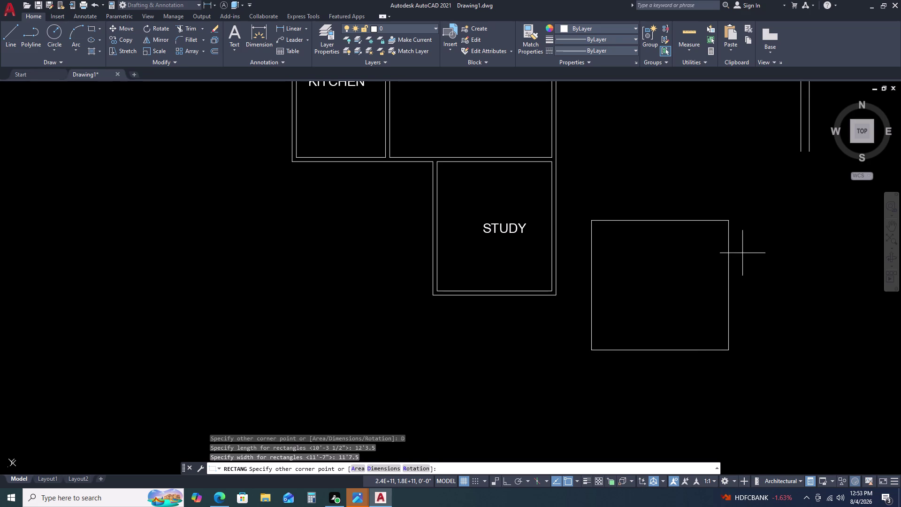
key(Escape)
Redraw the 12'-3.5" by 11'-7.5" rectangle and place it beside the study.
key(space)
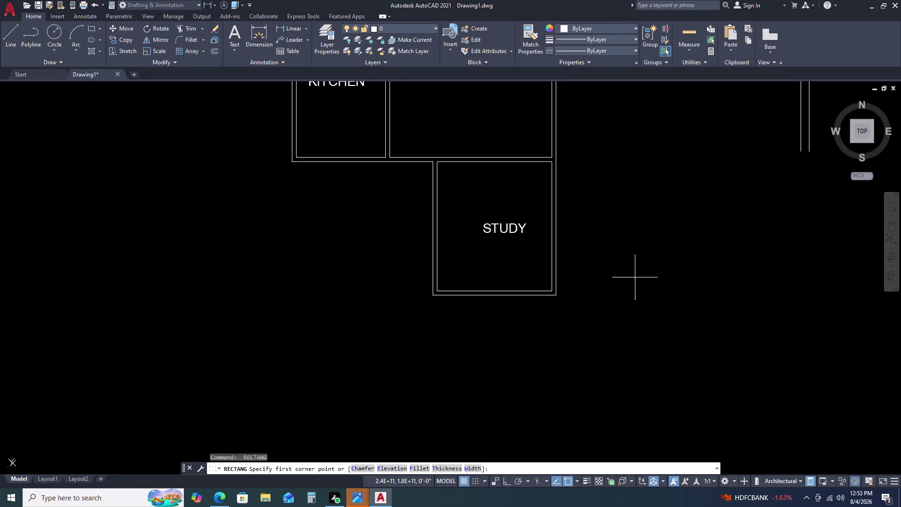
click(643, 257)
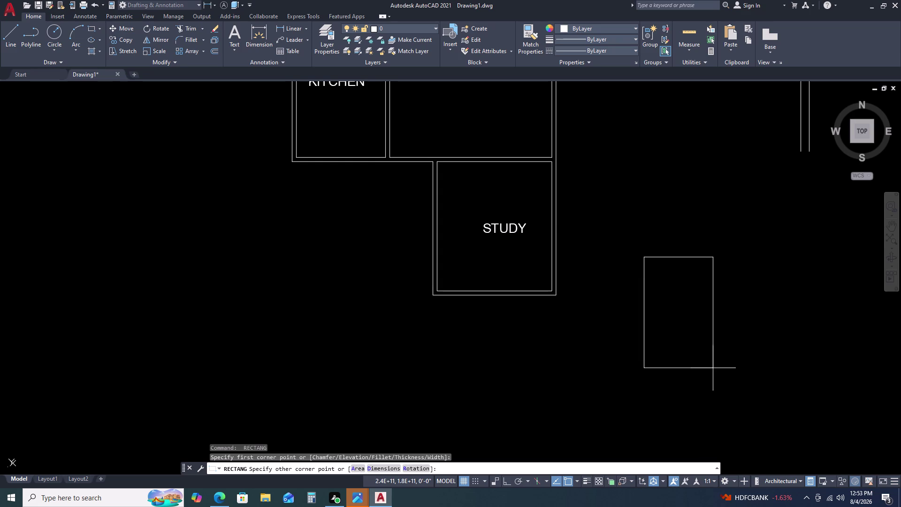
key(d)
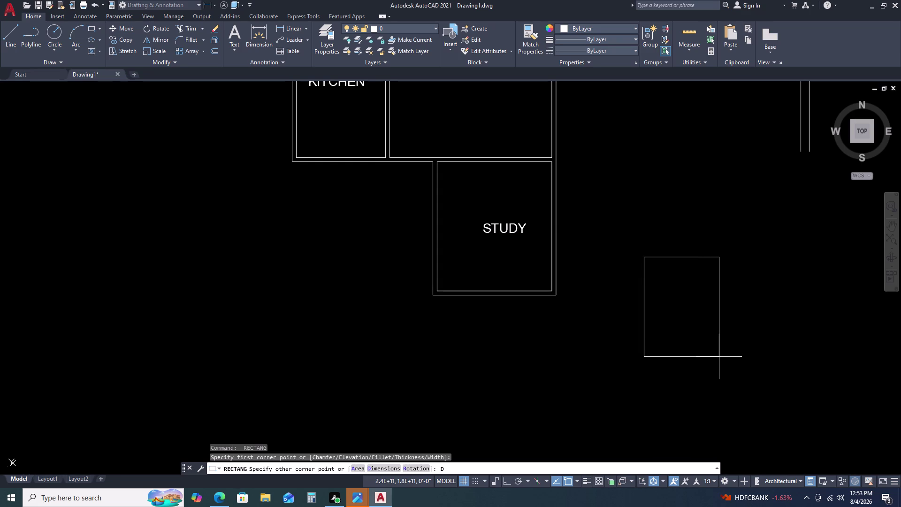
key(space)
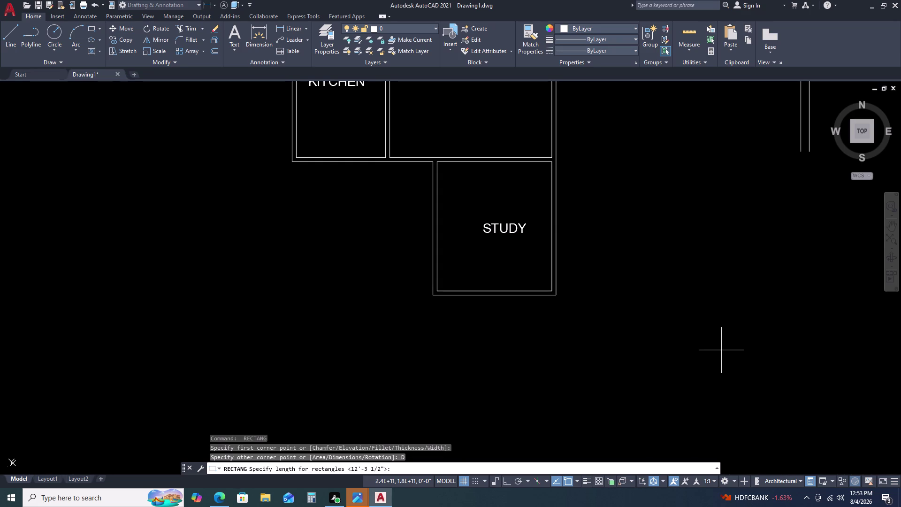
text(12')
text(3.5)
key(Return)
text(11)
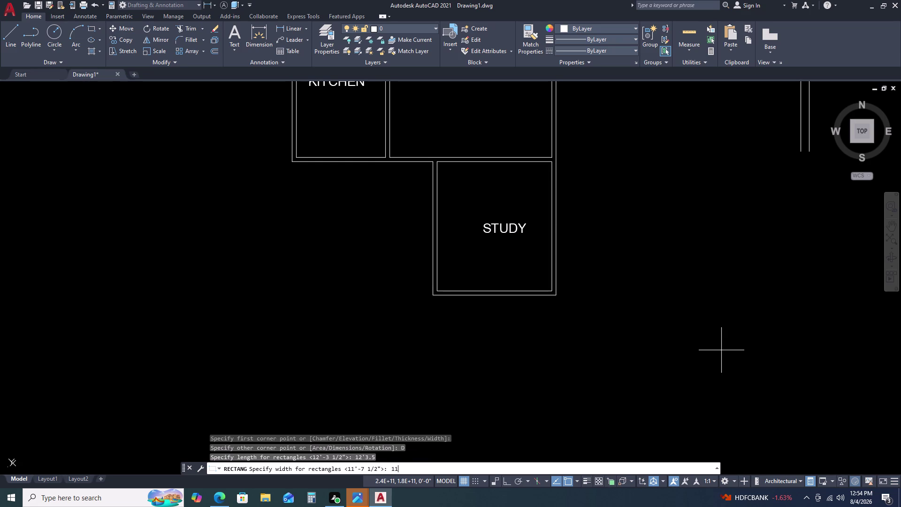
key(apostrophe)
text(7.)
text(5)
key(Return)
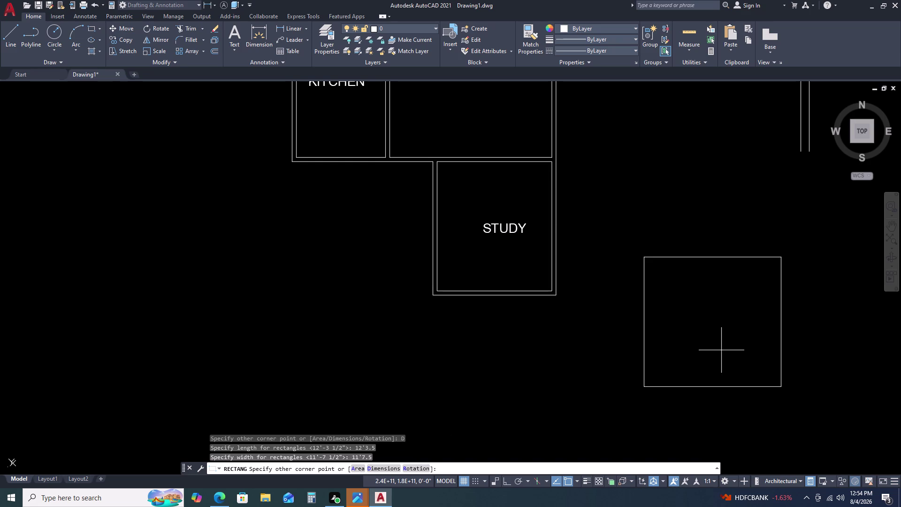
click(728, 342)
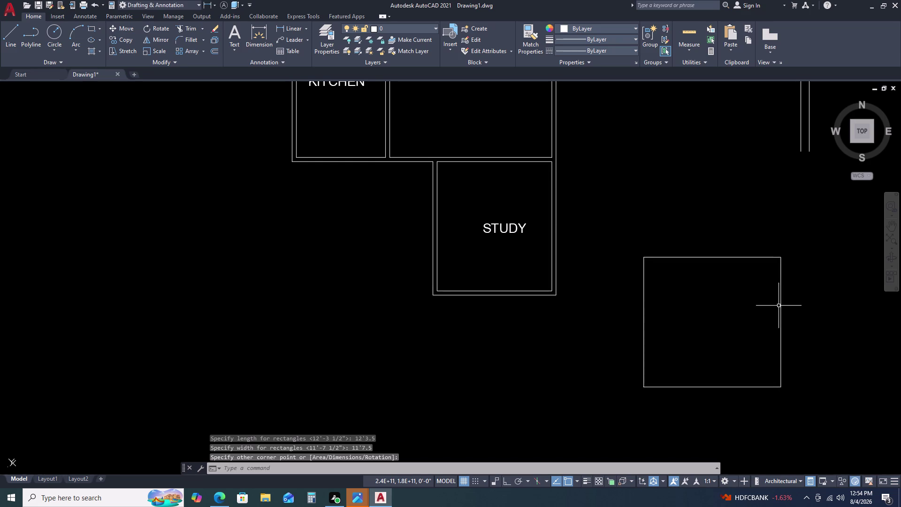
click(788, 289)
click(764, 298)
Offset the rectangle 4.5" outward to create the outer wall outline.
key(o)
key(space)
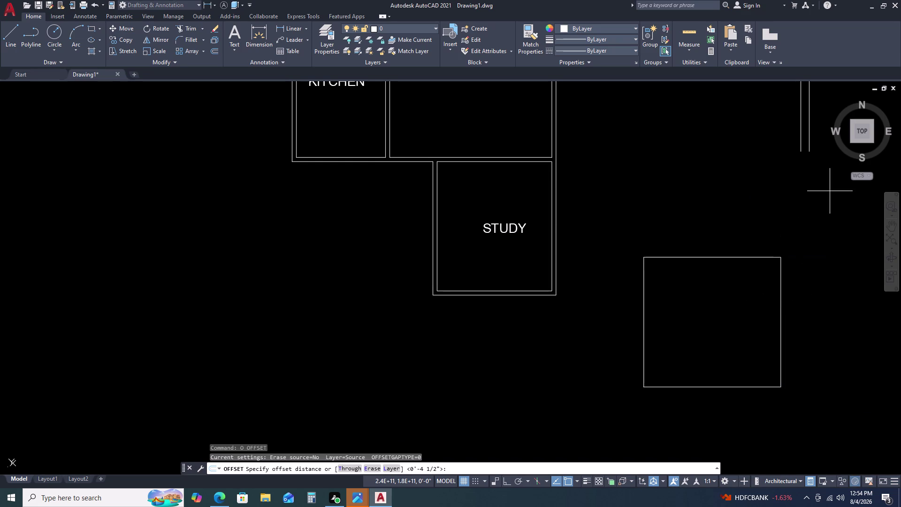
text(4.5)
key(Return)
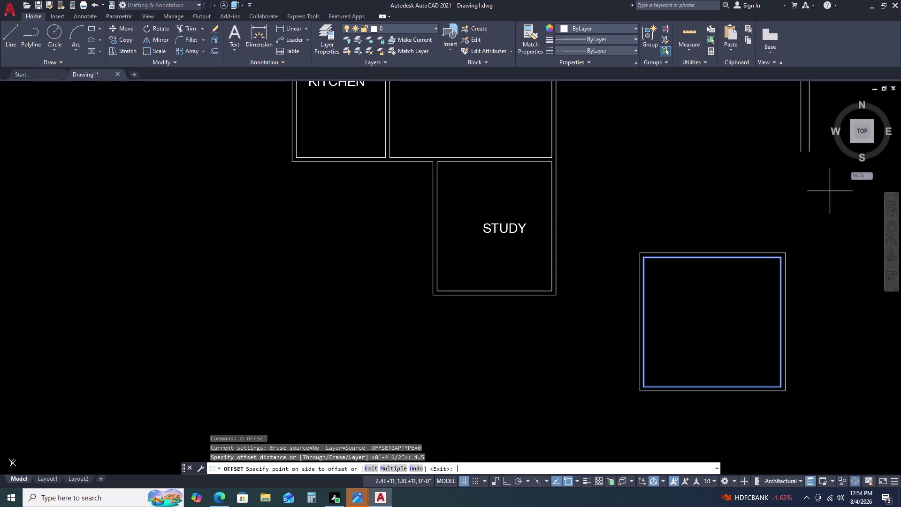
click(796, 195)
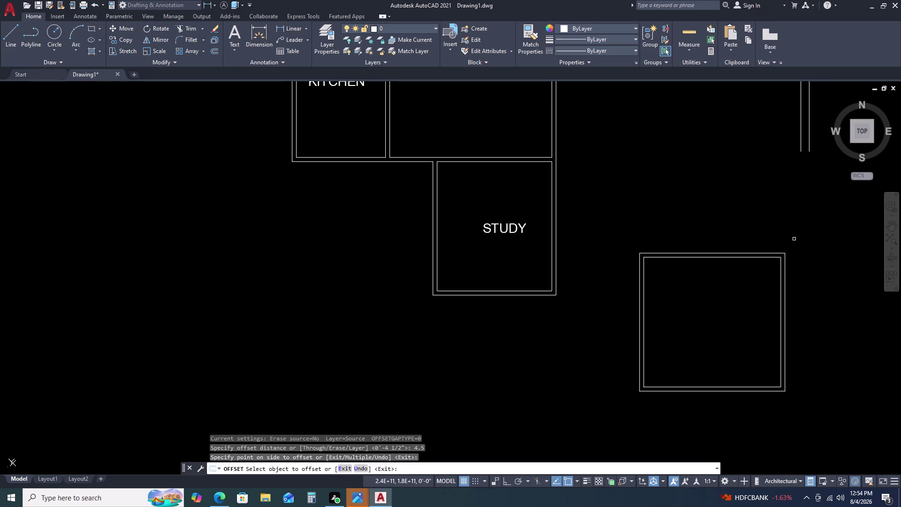
key(Escape)
key(Escape)
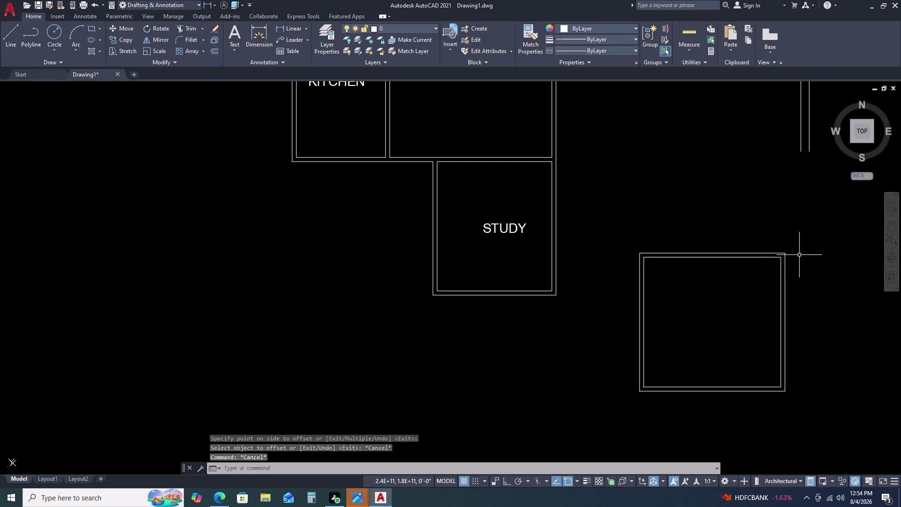
Select both room outlines and start moving them from the top-right corner, then cancel.
click(787, 251)
click(760, 281)
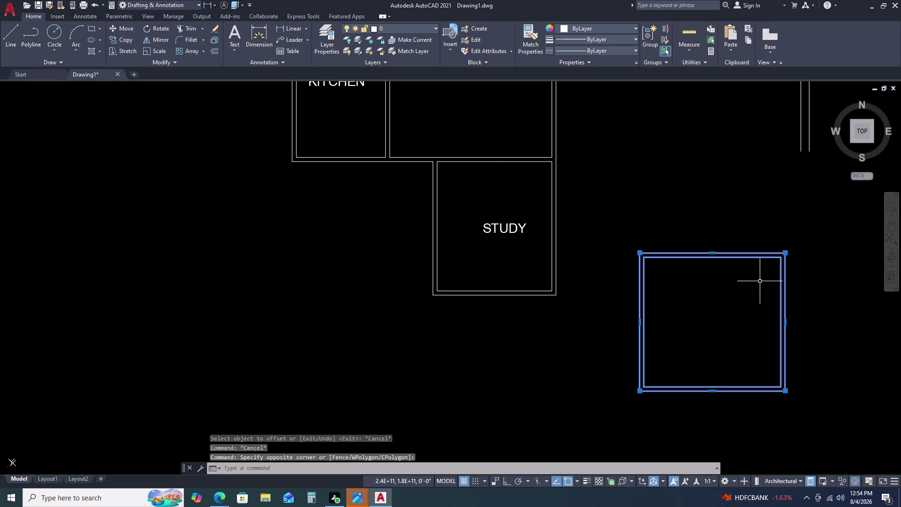
text(M)
key(space)
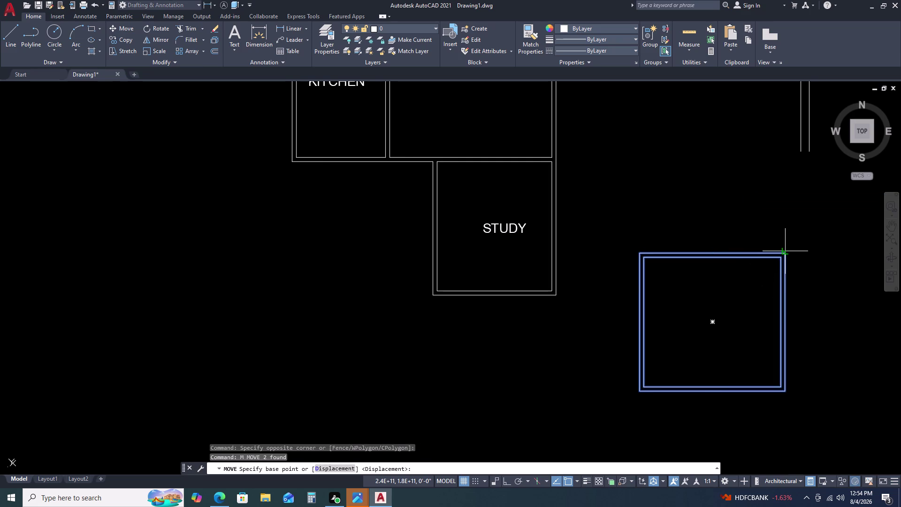
click(785, 252)
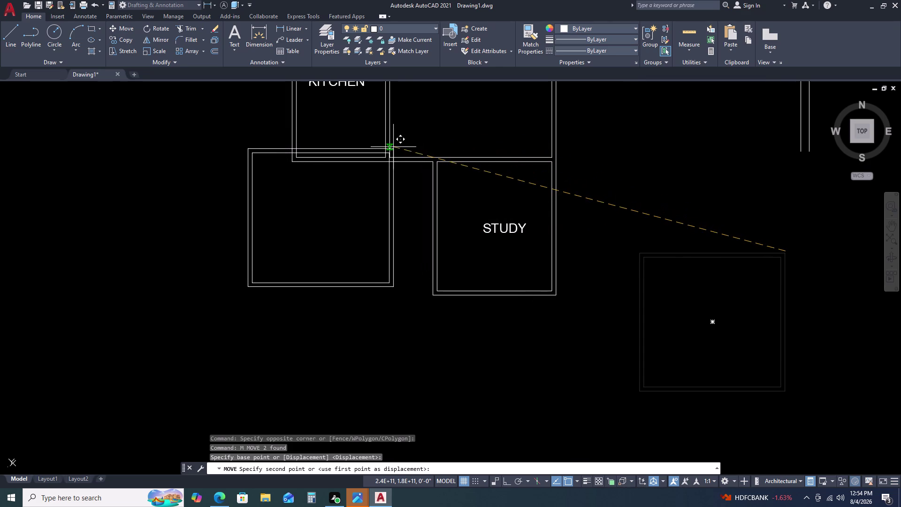
scroll(up, 3)
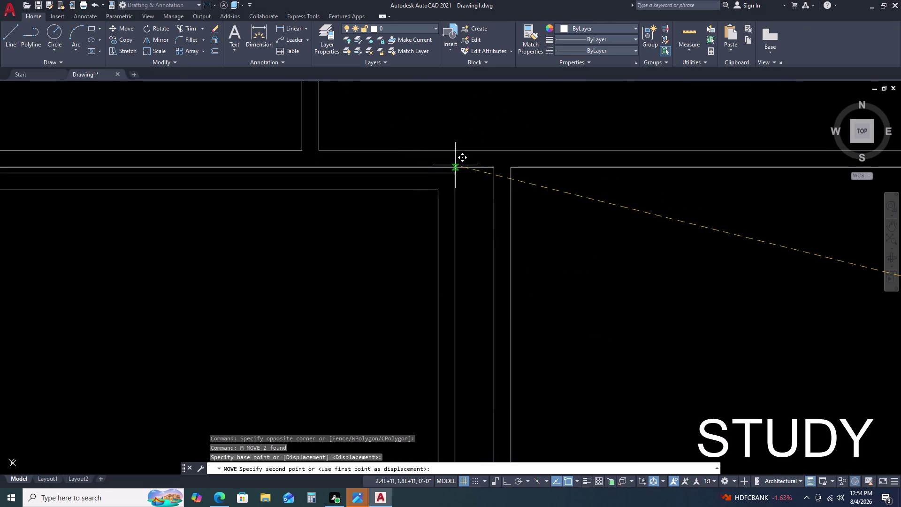
scroll(down, 3)
scroll(up, 3)
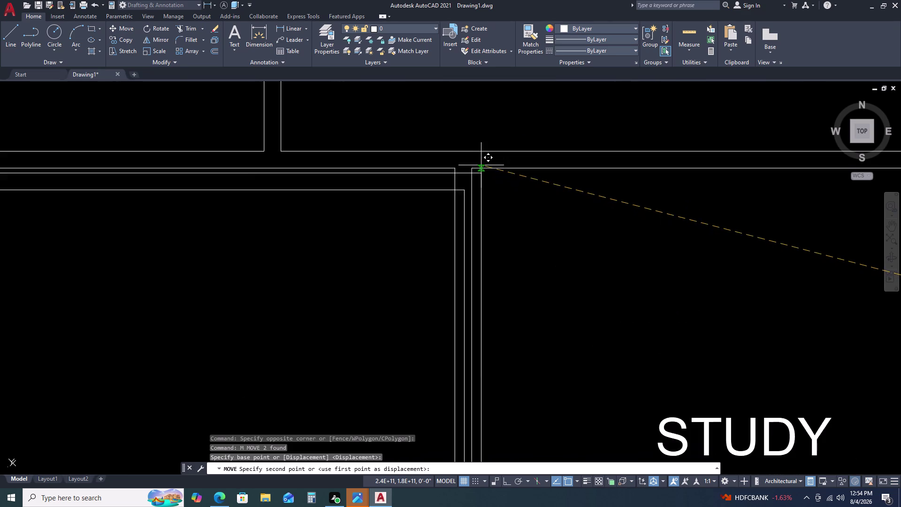
key(Escape)
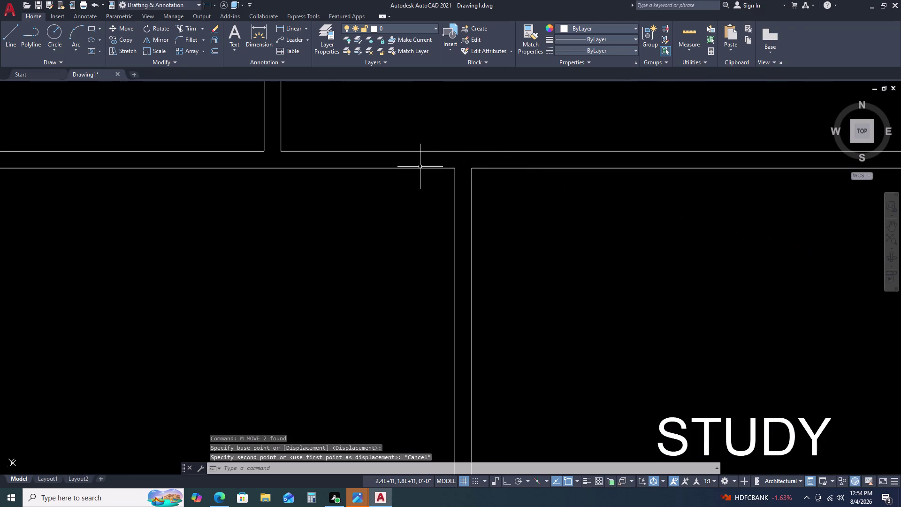
scroll(down, 3)
key(l)
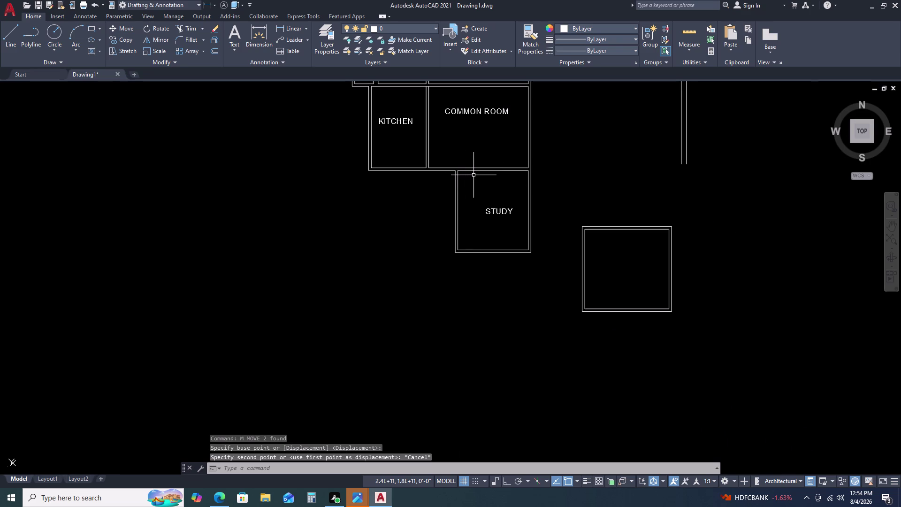
key(space)
scroll(up, 3)
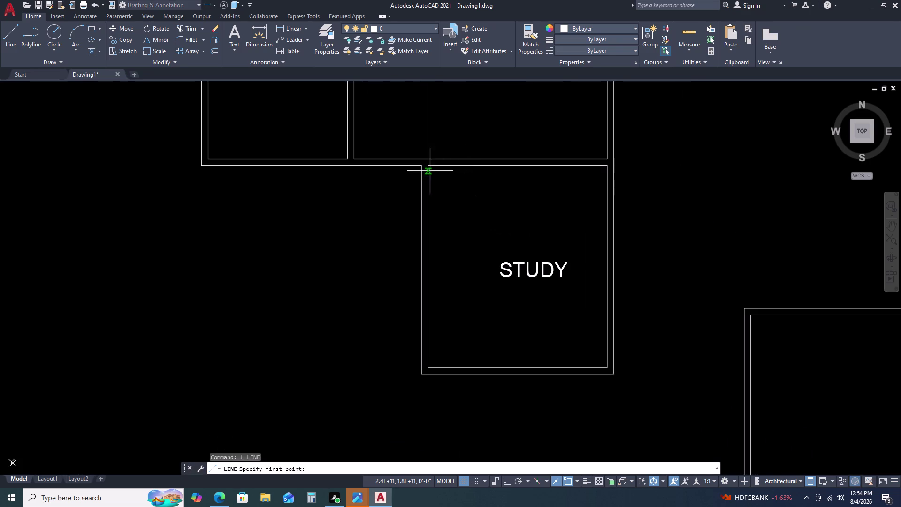
scroll(up, 3)
click(412, 156)
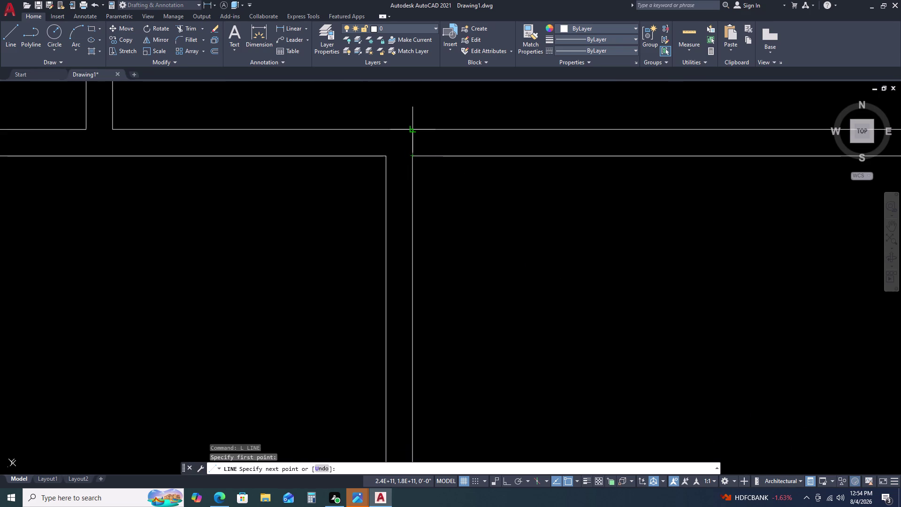
click(412, 130)
key(Escape)
scroll(down, 3)
scroll(down, 3)
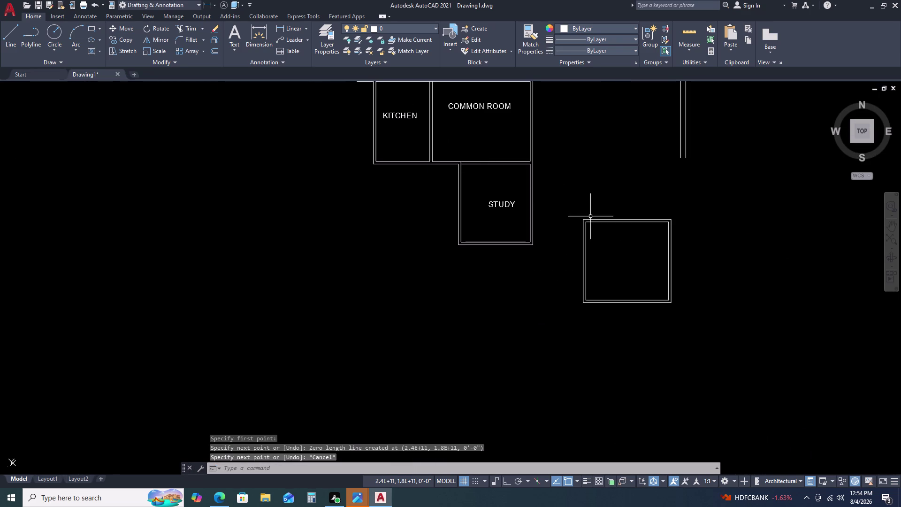
click(673, 207)
click(612, 231)
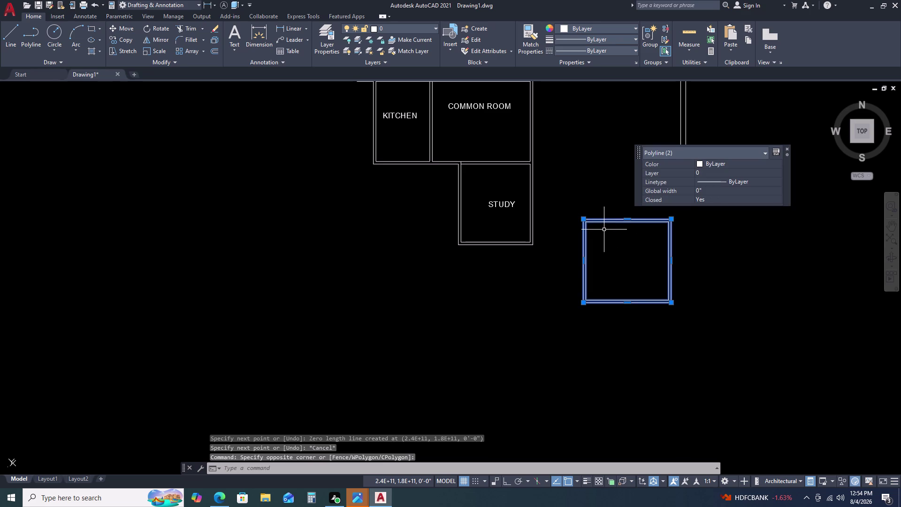
text(M)
key(space)
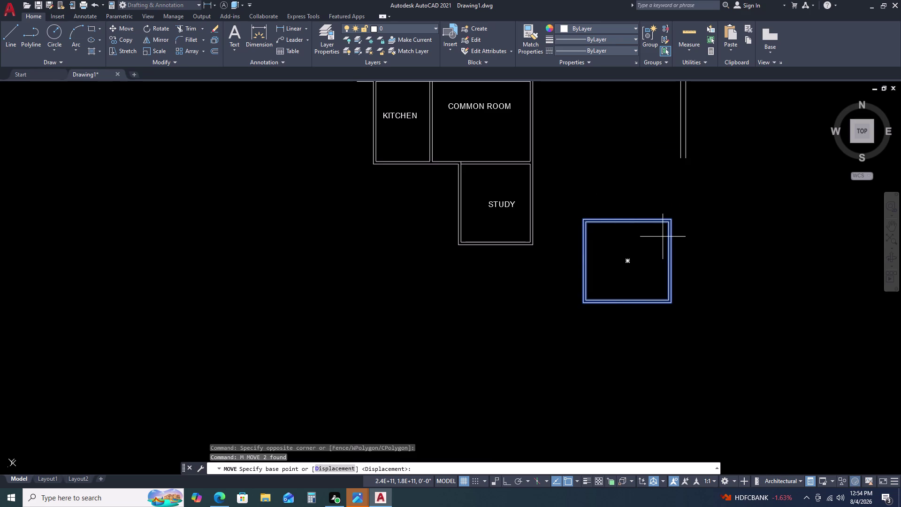
click(668, 220)
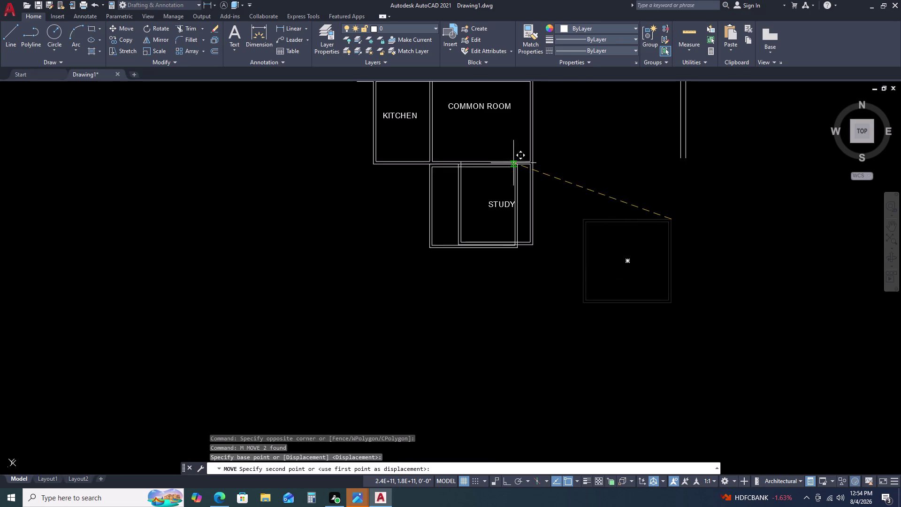
scroll(up, 3)
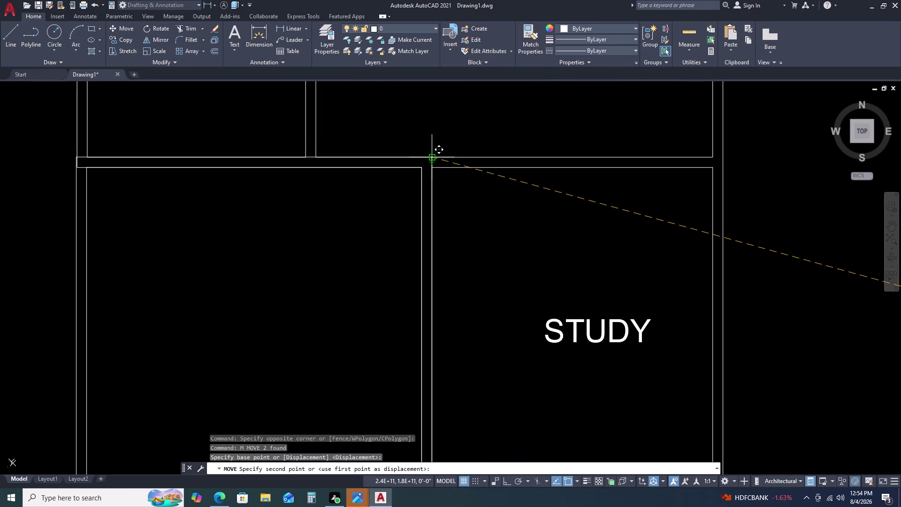
click(431, 156)
key(Escape)
scroll(down, 3)
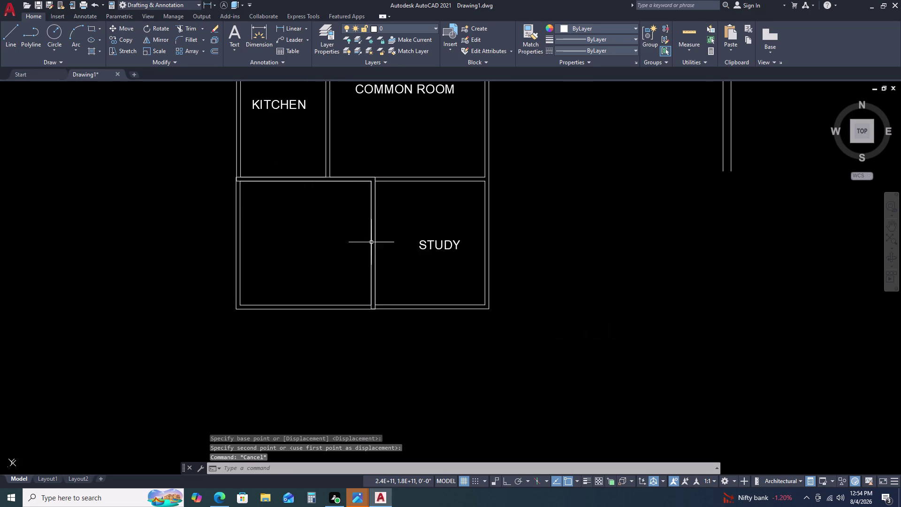
scroll(up, 3)
scroll(down, 3)
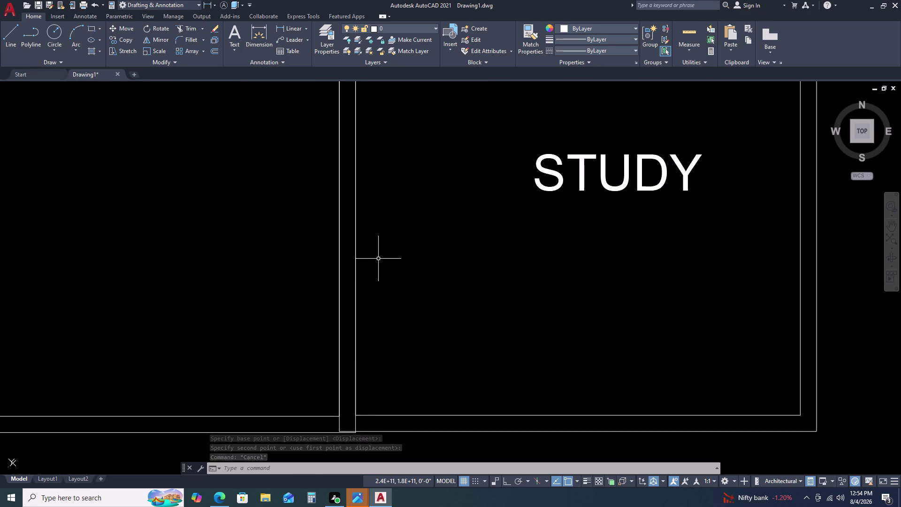
scroll(down, 3)
scroll(up, 3)
scroll(up, 3)
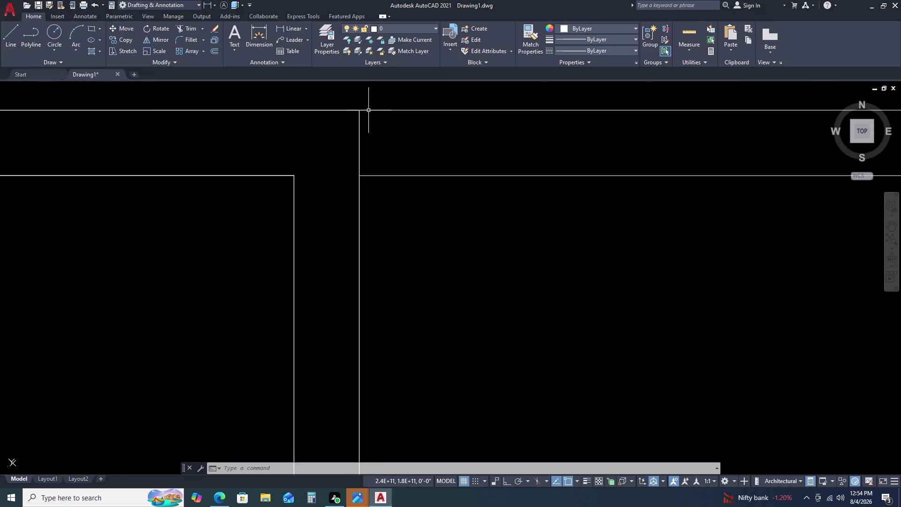
scroll(down, 3)
scroll(down, 3)
scroll(up, 3)
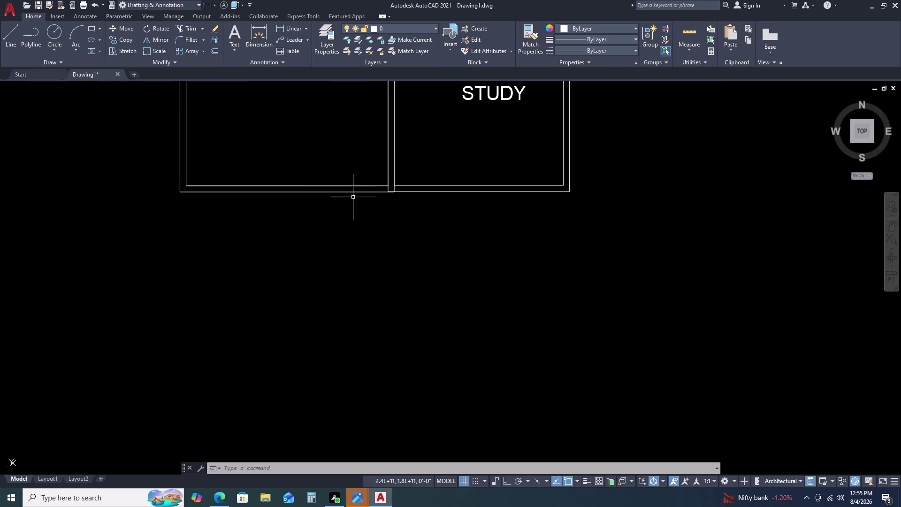
scroll(up, 3)
scroll(up, 3)
scroll(down, 3)
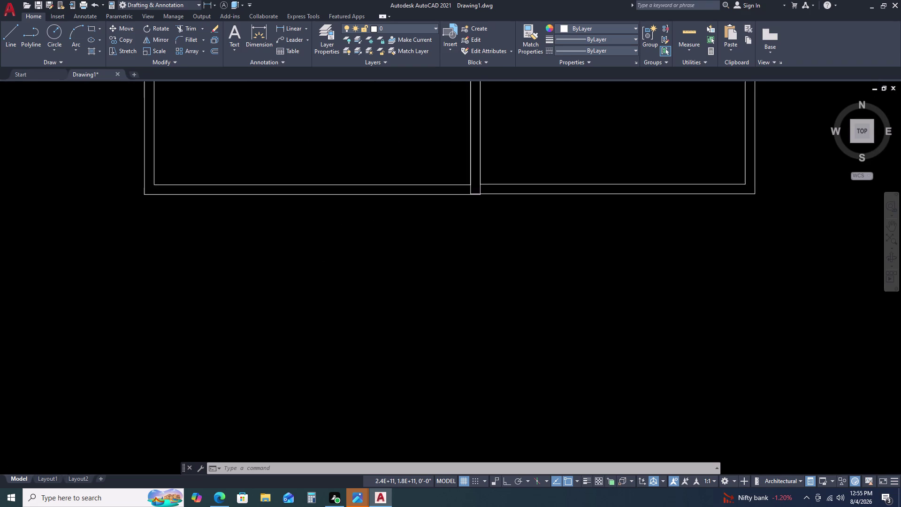
scroll(down, 3)
scroll(up, 3)
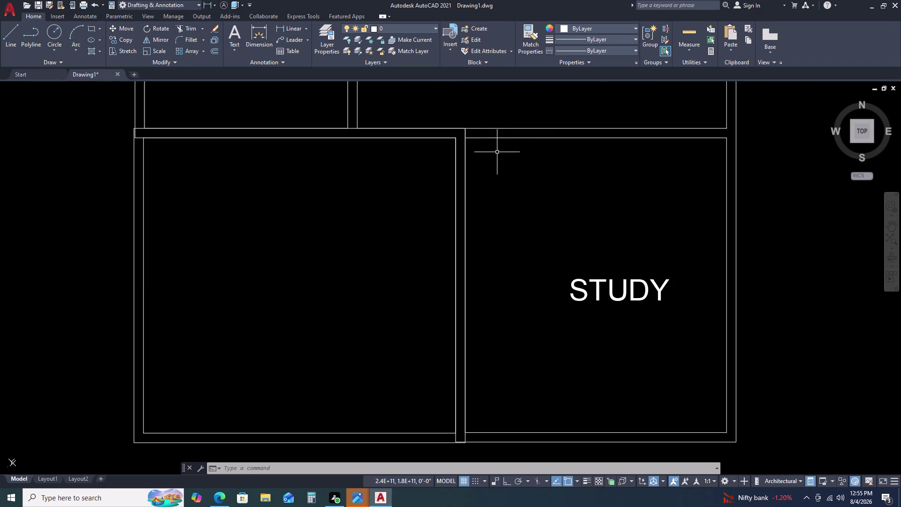
scroll(up, 3)
scroll(up, 3)
scroll(down, 3)
scroll(up, 3)
scroll(down, 3)
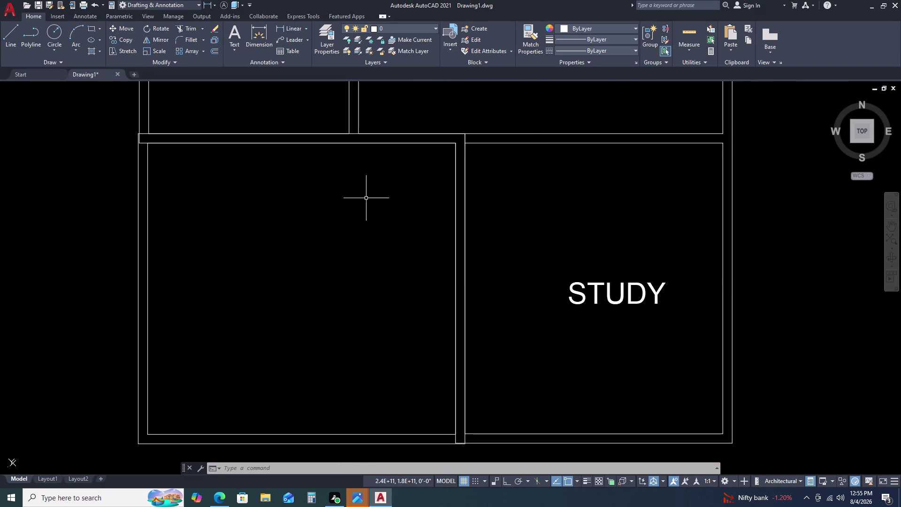
scroll(down, 3)
Undo the earlier move and snap the room's top-right corner to the study's wall corner.
key(ctrl+z)
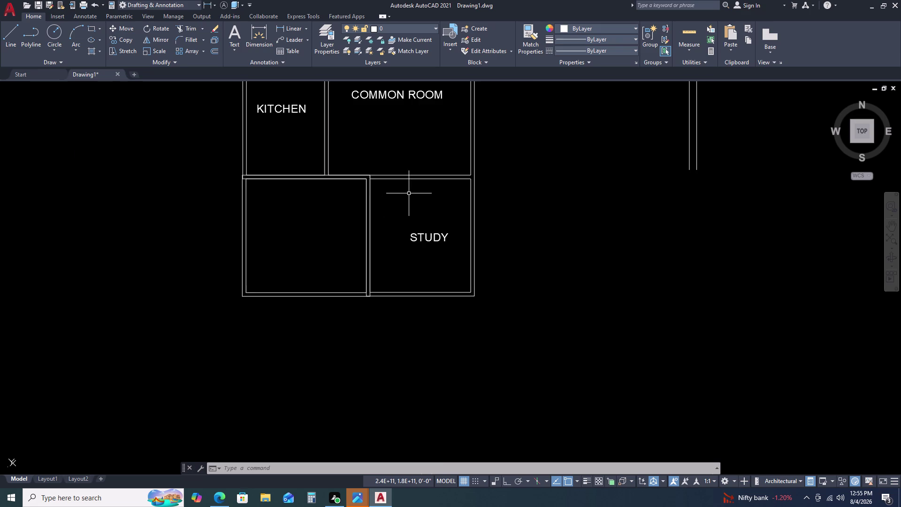
key(ctrl+z)
click(658, 203)
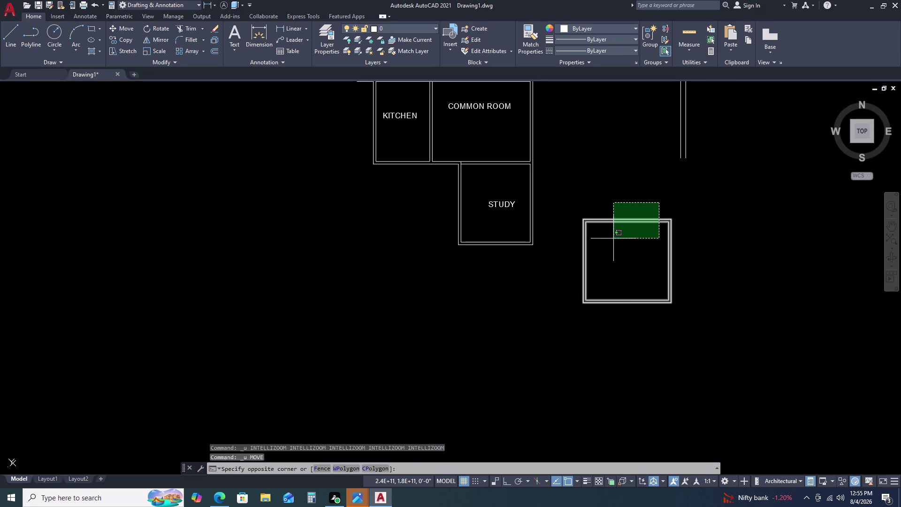
click(614, 239)
key(m)
key(space)
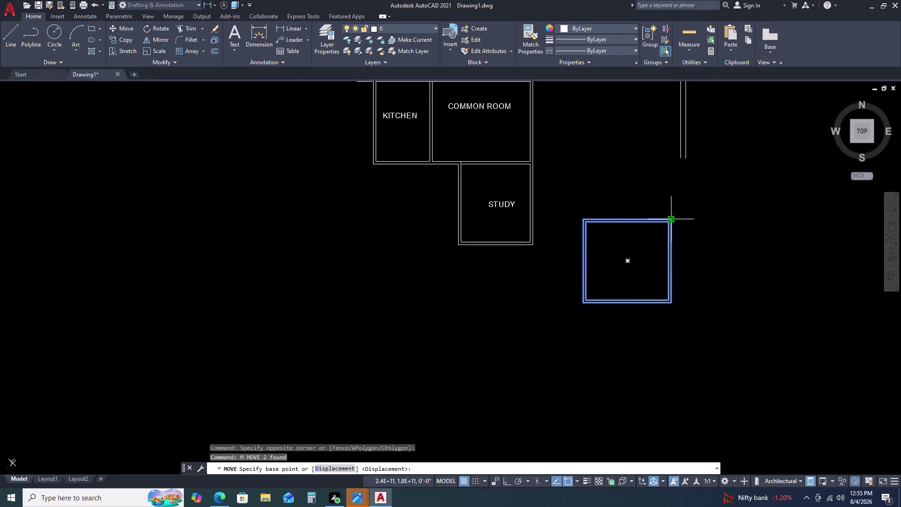
click(670, 221)
scroll(up, 3)
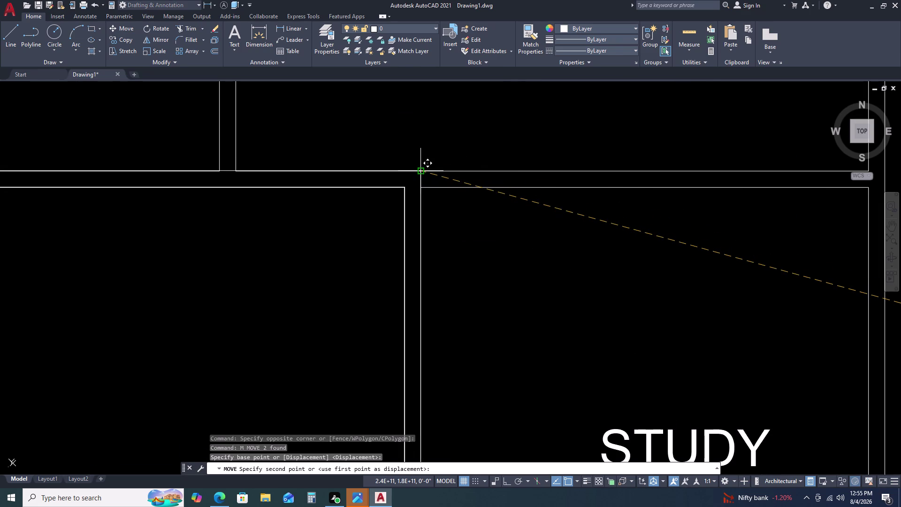
click(421, 171)
Check the room's top wall line and re-centre the view on the rooms.
scroll(down, 3)
scroll(up, 3)
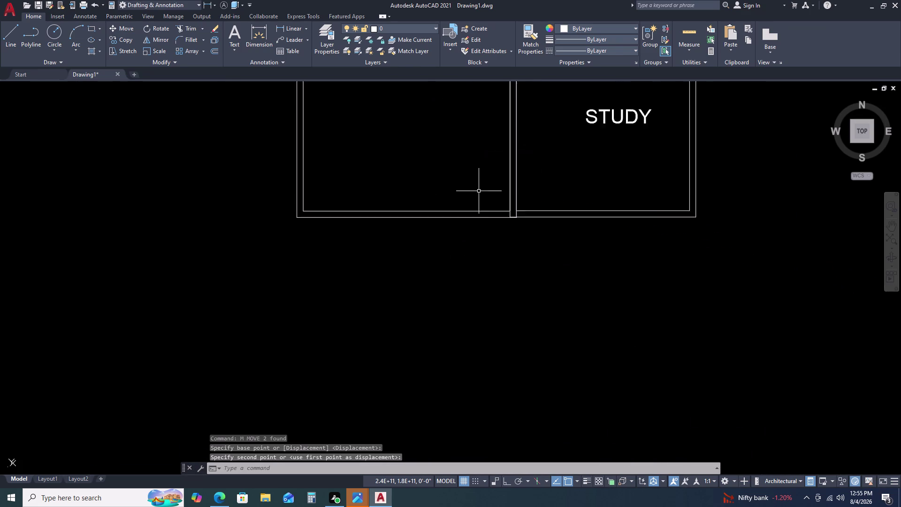
scroll(up, 3)
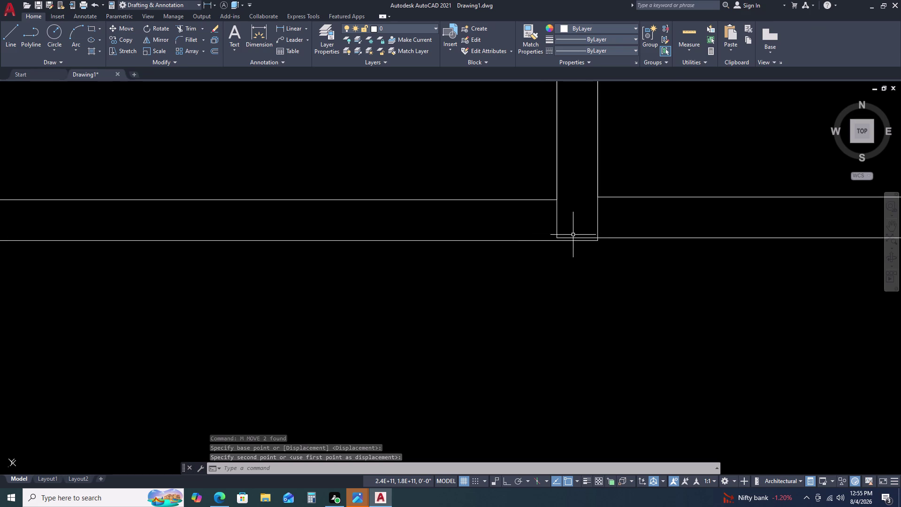
scroll(down, 3)
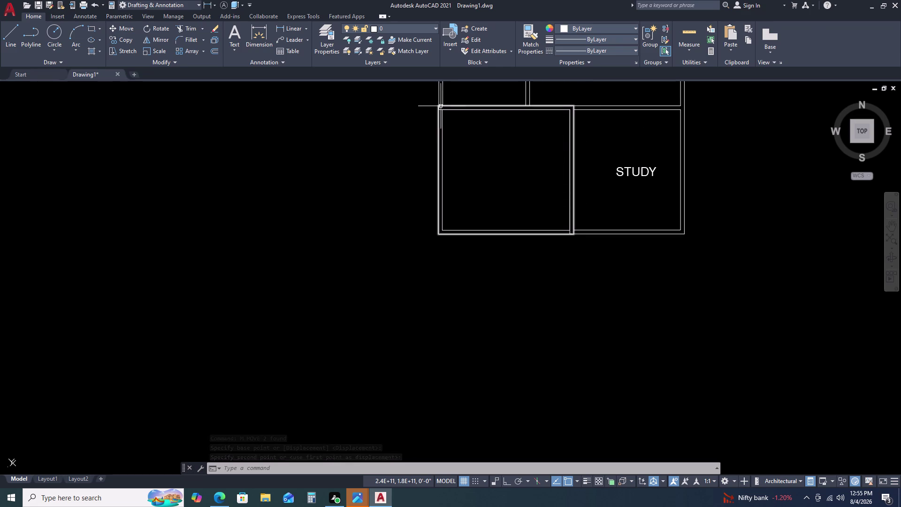
scroll(up, 3)
click(428, 135)
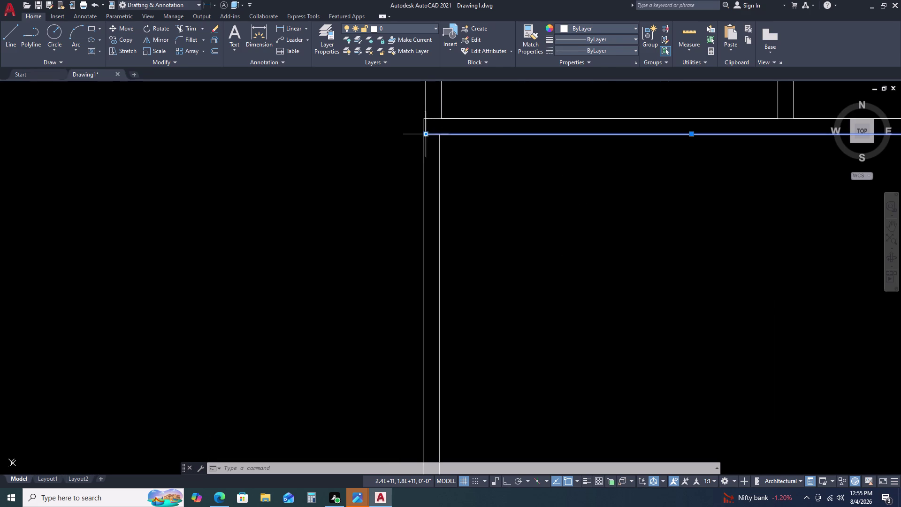
scroll(down, 3)
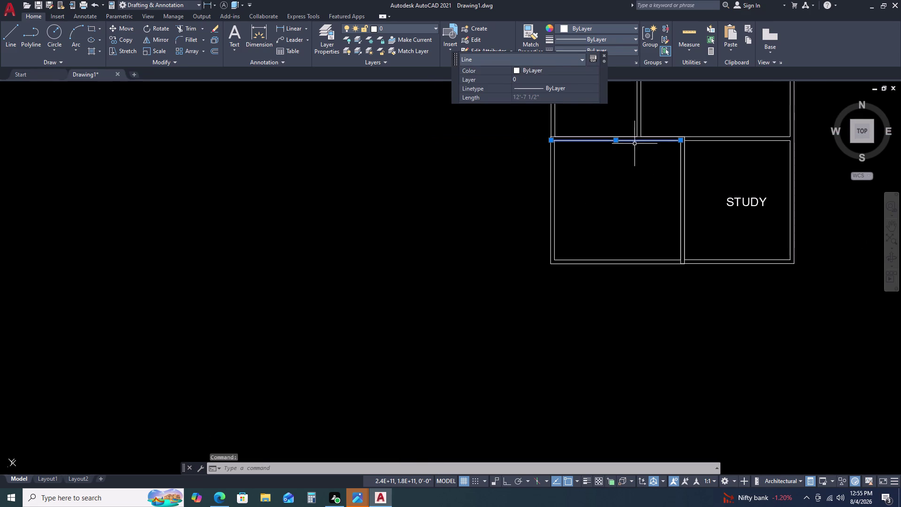
key(Escape)
scroll(up, 3)
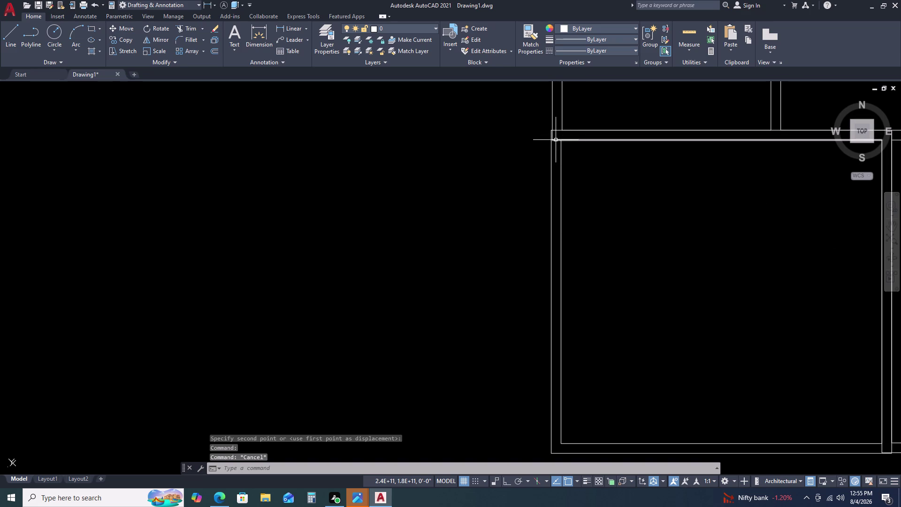
click(555, 140)
key(Escape)
scroll(down, 3)
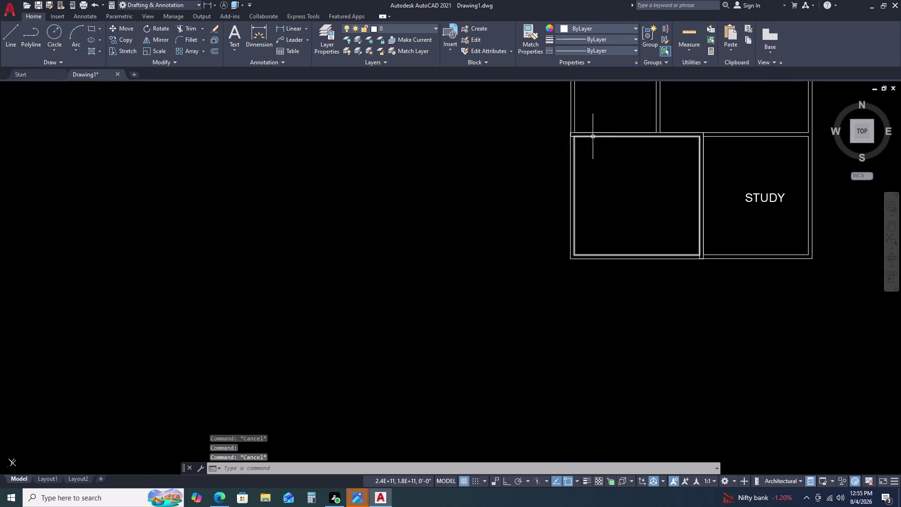
middle_click(681, 140)
middle_drag(675, 148, 660, 156)
middle_drag(654, 159, 648, 163)
middle_click(582, 186)
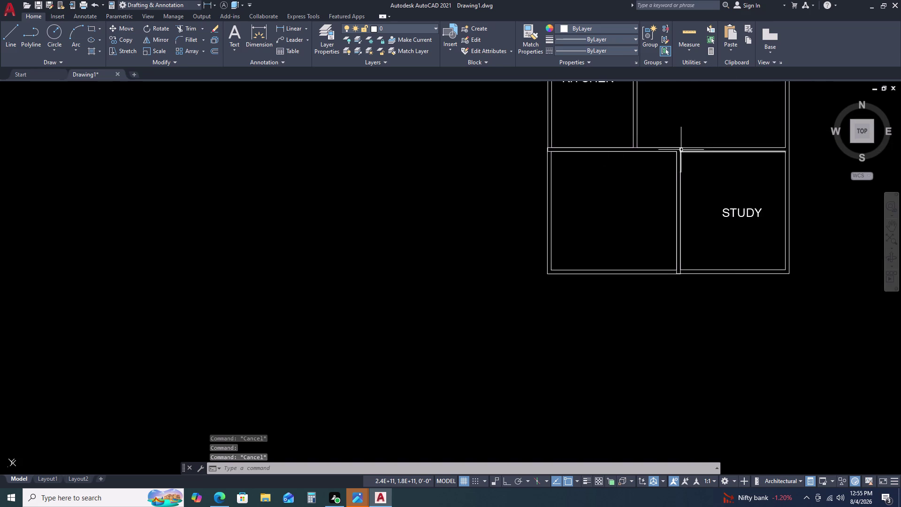
click(287, 26)
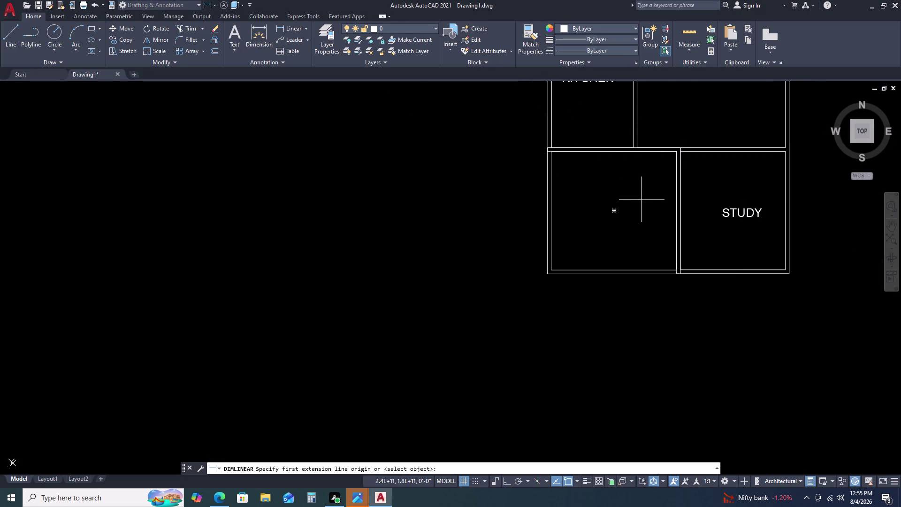
scroll(up, 3)
click(539, 143)
middle_drag(712, 148, 707, 152)
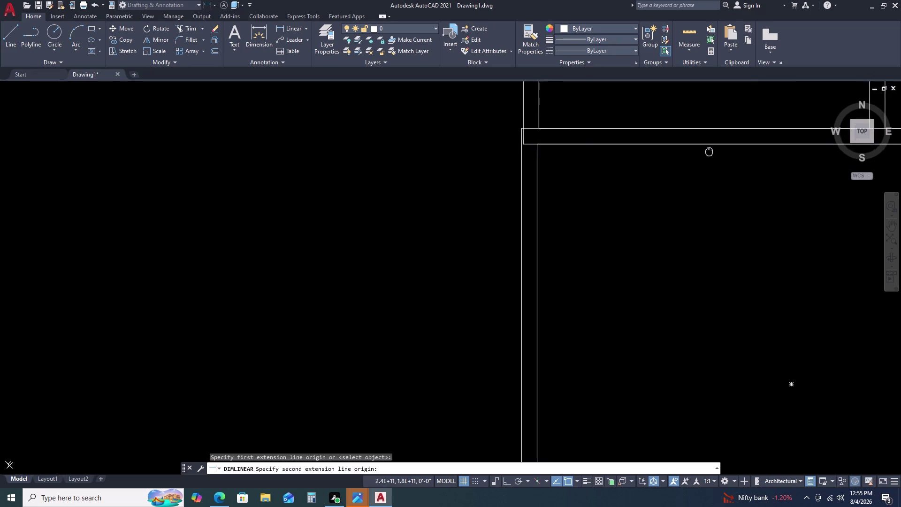
middle_drag(708, 151, 430, 199)
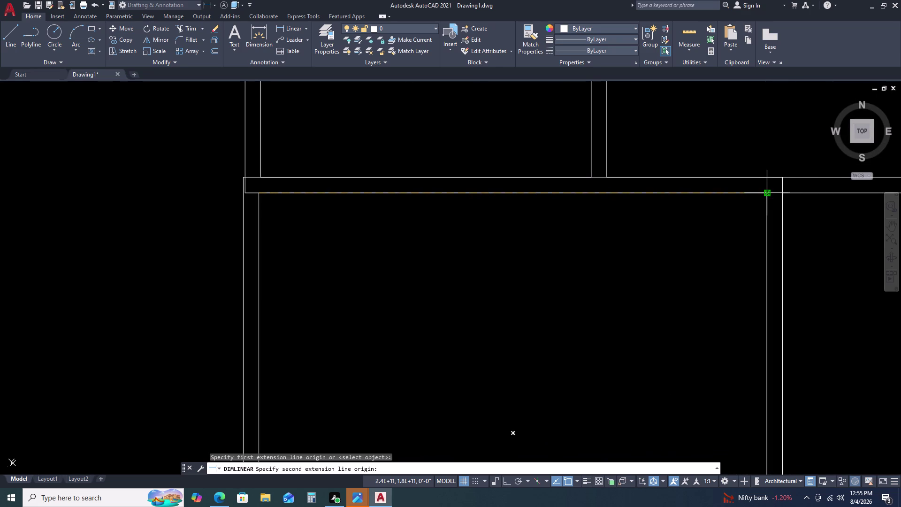
click(770, 194)
scroll(down, 3)
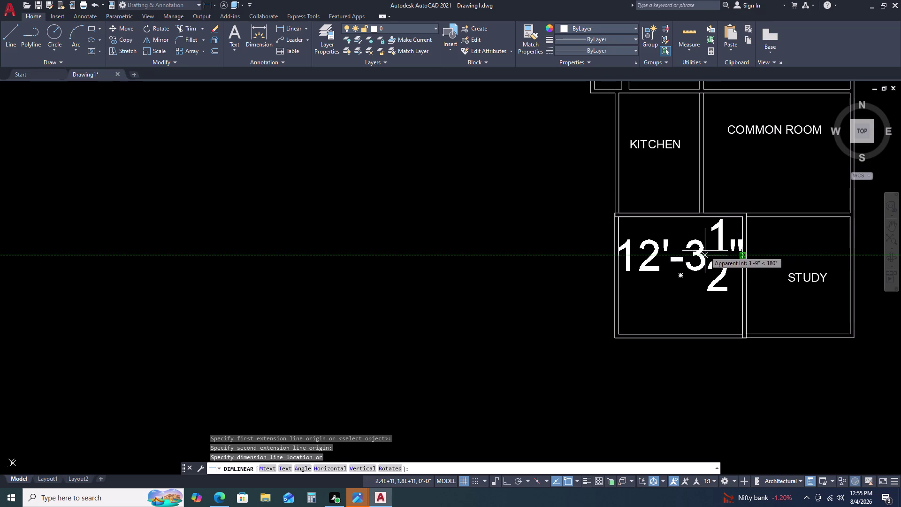
key(Escape)
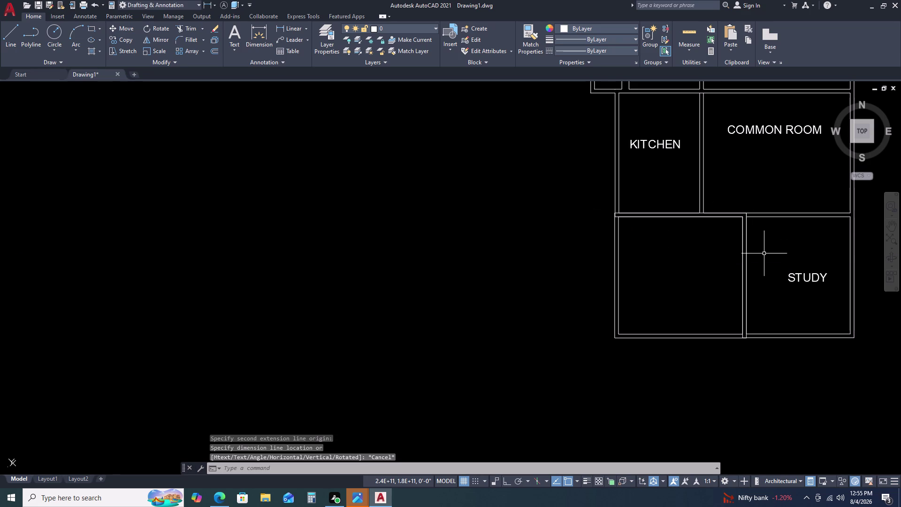
key(space)
click(747, 217)
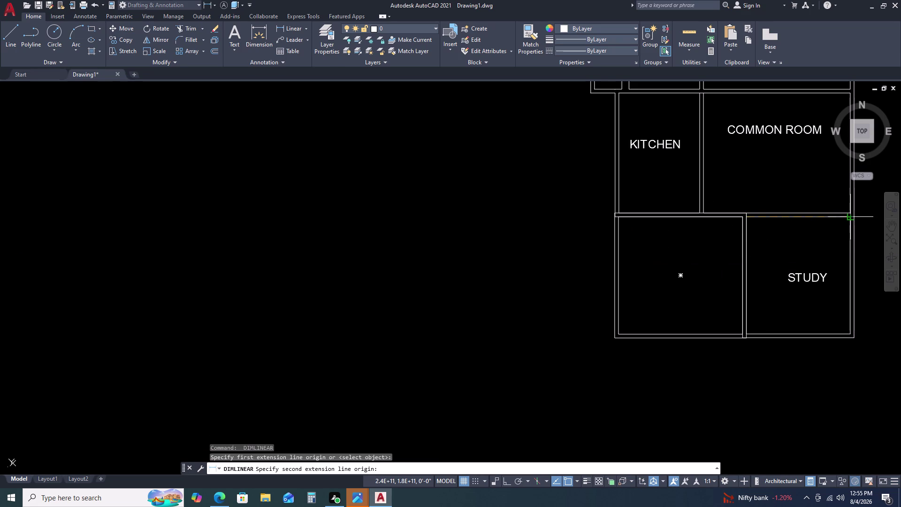
click(852, 216)
scroll(down, 3)
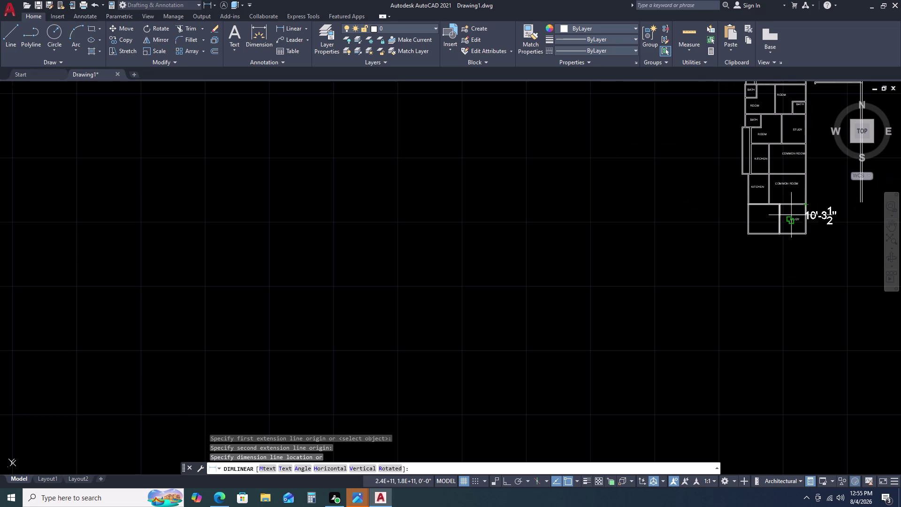
key(Escape)
scroll(up, 3)
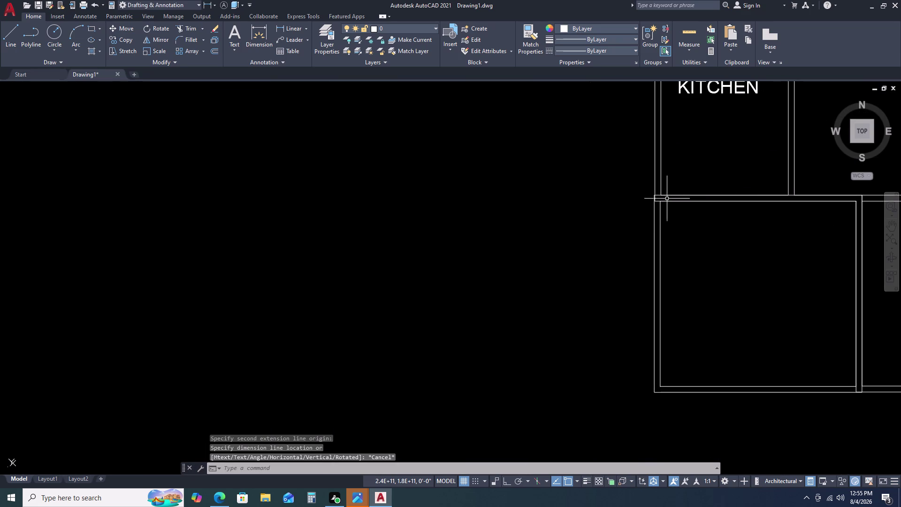
scroll(up, 3)
scroll(down, 3)
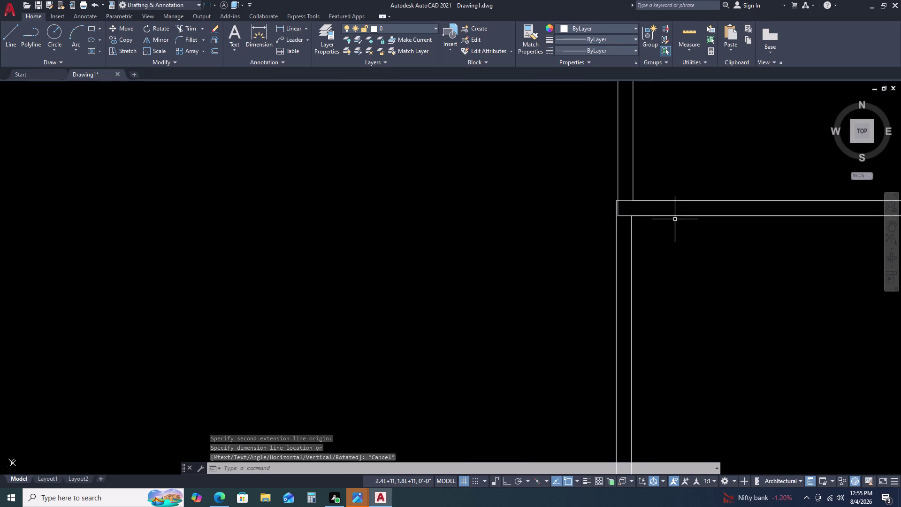
Trim the overlapping wall segments where the small room's corner meets the walls.
key(t)
text(R)
key(space)
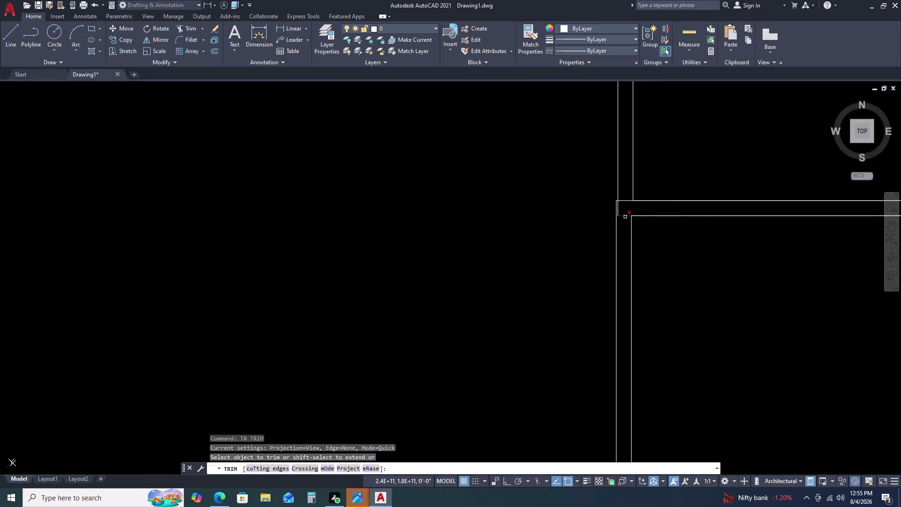
click(625, 215)
scroll(up, 3)
click(609, 210)
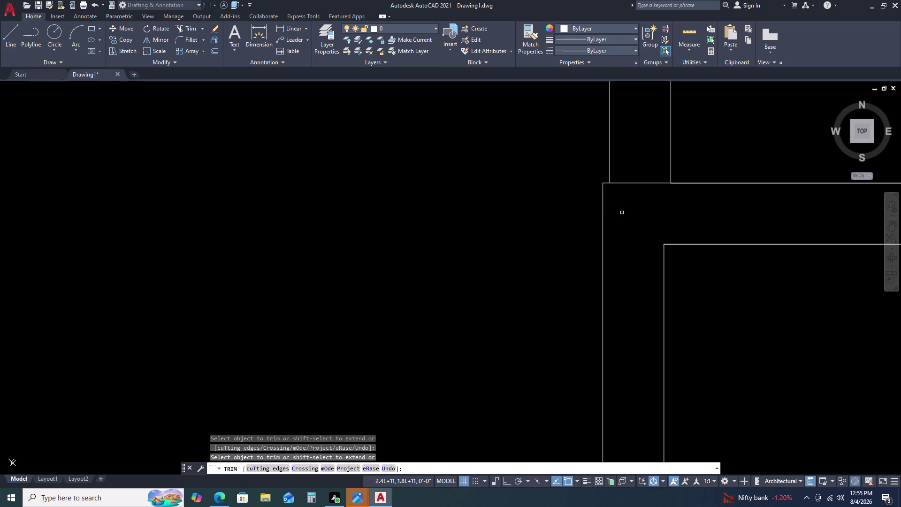
scroll(down, 3)
click(670, 199)
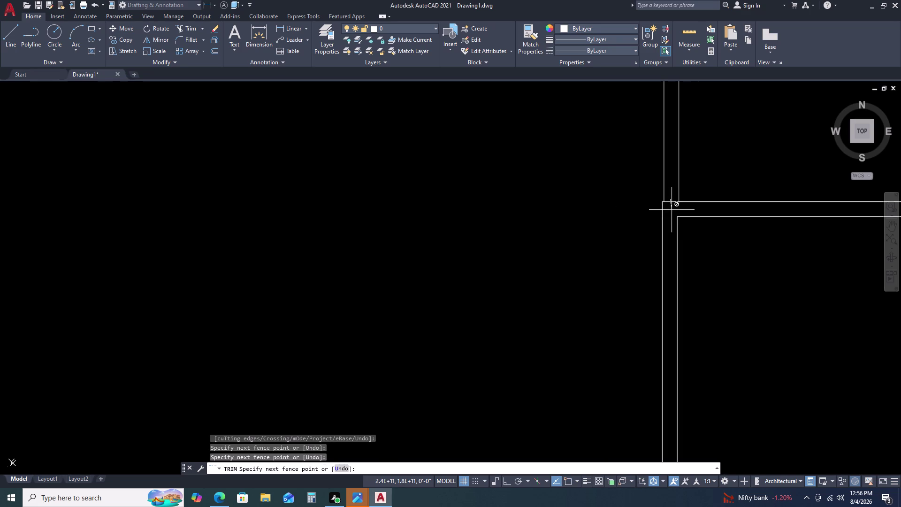
key(Escape)
Pan around to inspect the trimmed corner walls, then cancel a repeated trim.
scroll(up, 3)
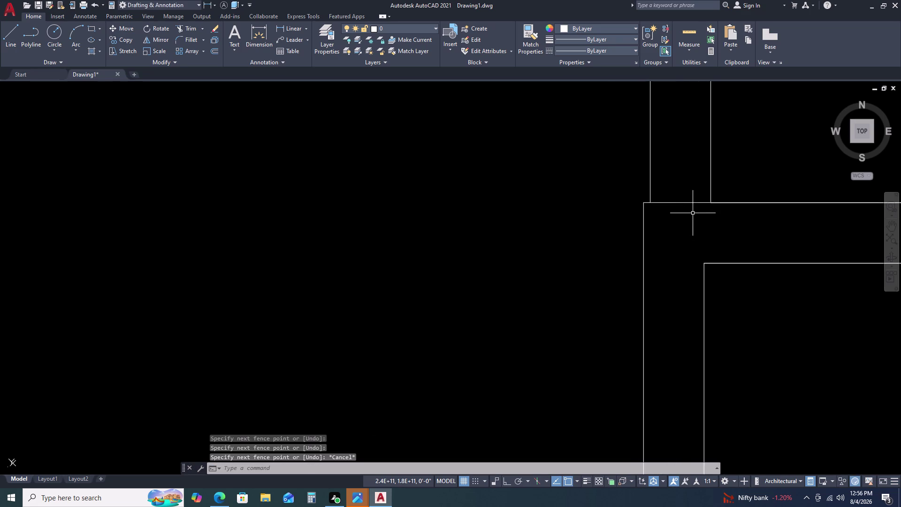
middle_drag(693, 213, 560, 200)
scroll(down, 3)
middle_drag(823, 242, 661, 219)
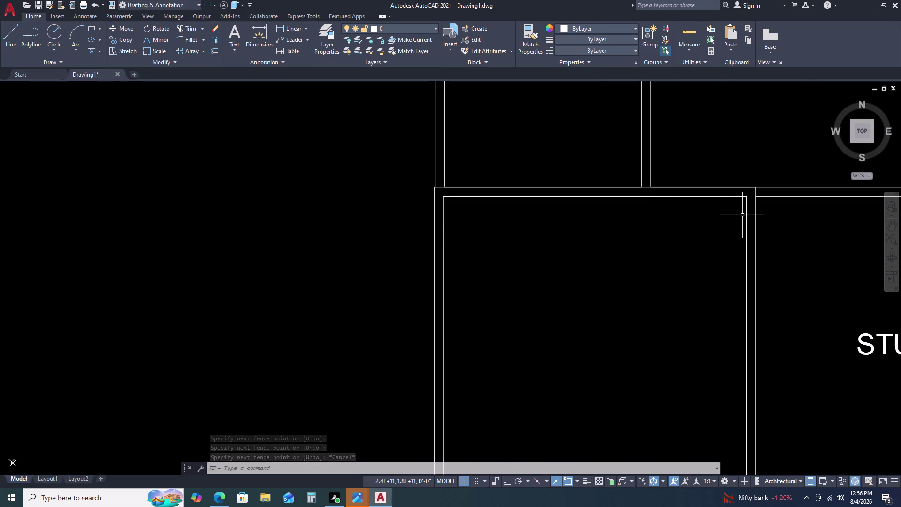
scroll(down, 3)
middle_drag(749, 275, 691, 234)
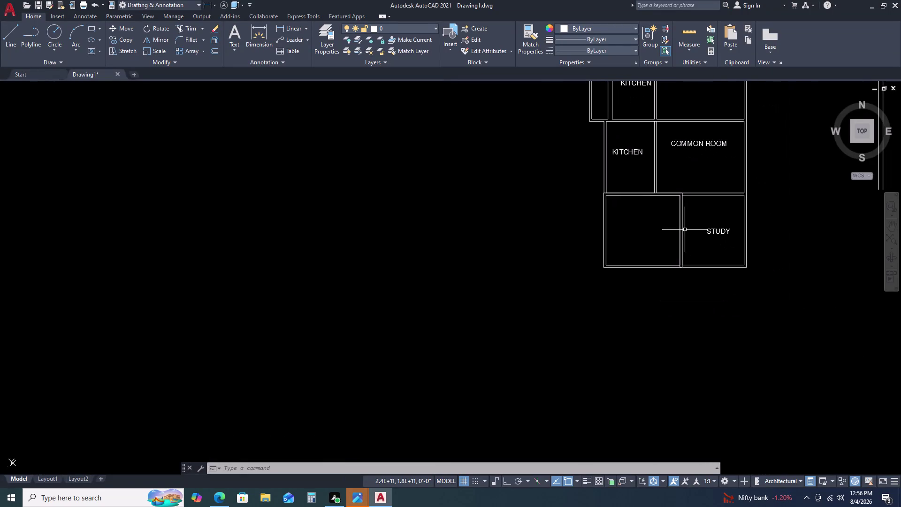
key(space)
key(Escape)
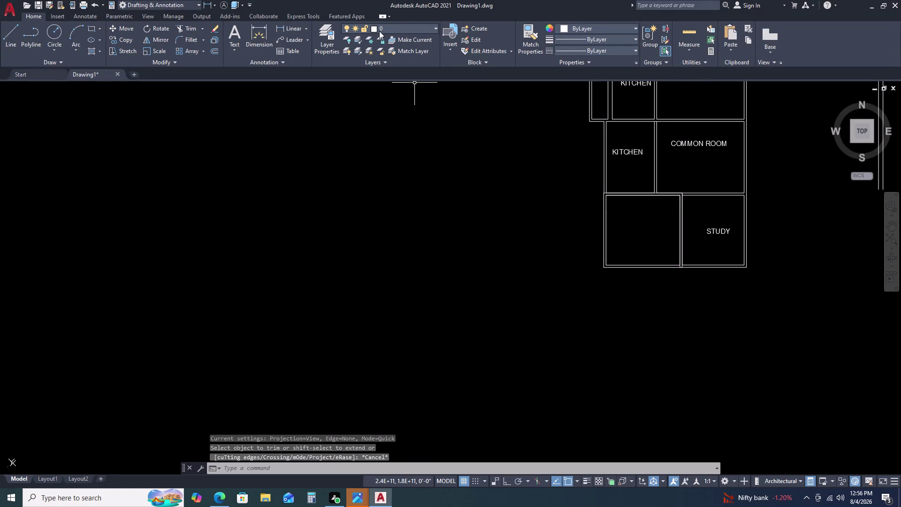
click(293, 24)
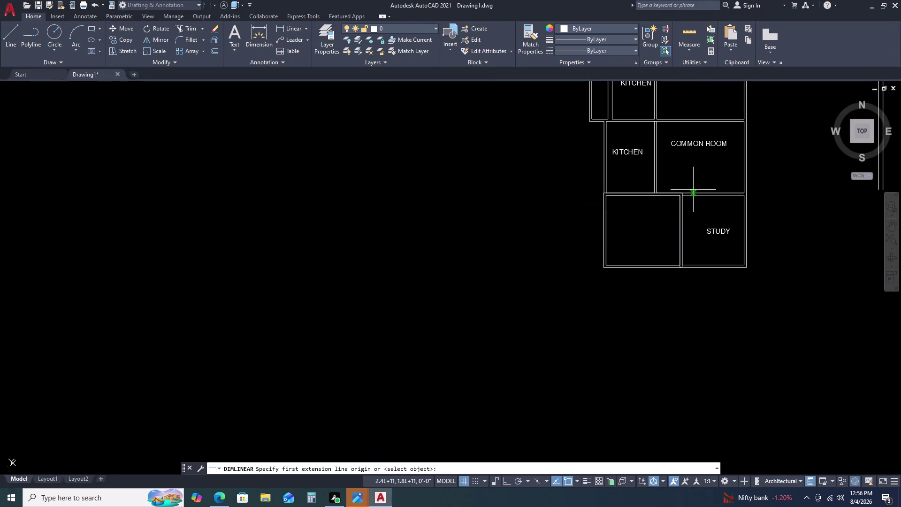
scroll(up, 3)
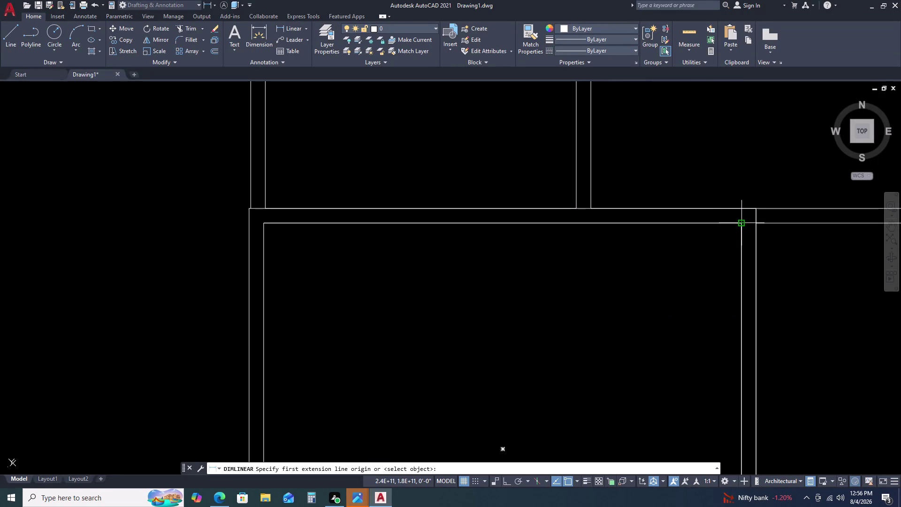
click(741, 225)
scroll(down, 3)
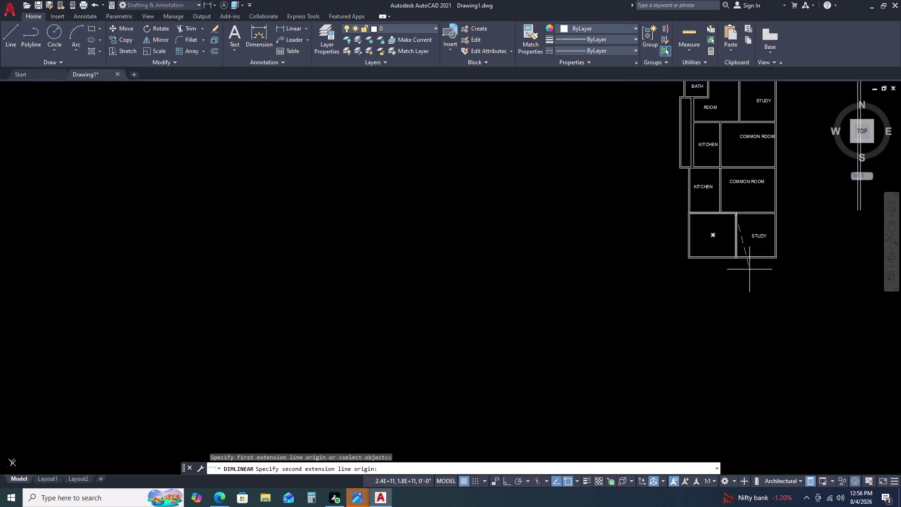
scroll(up, 3)
scroll(up, 3)
click(726, 282)
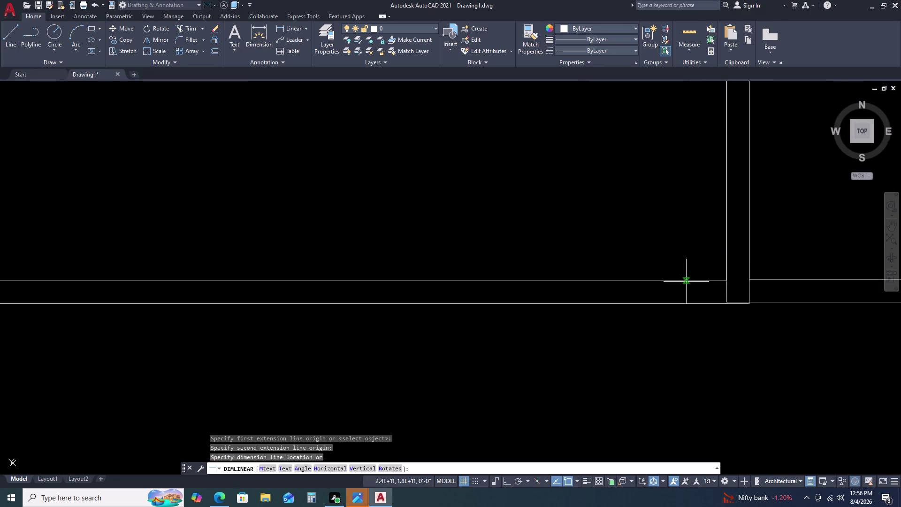
scroll(down, 3)
key(Escape)
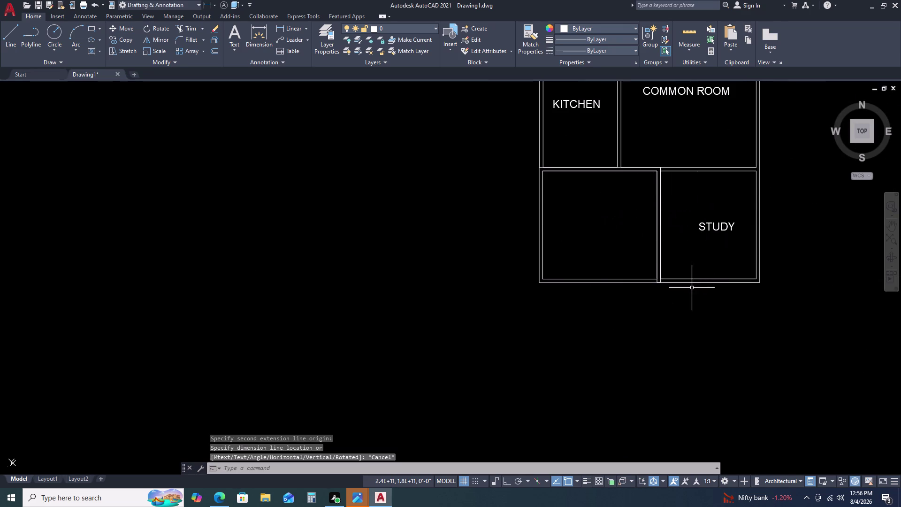
key(space)
click(662, 173)
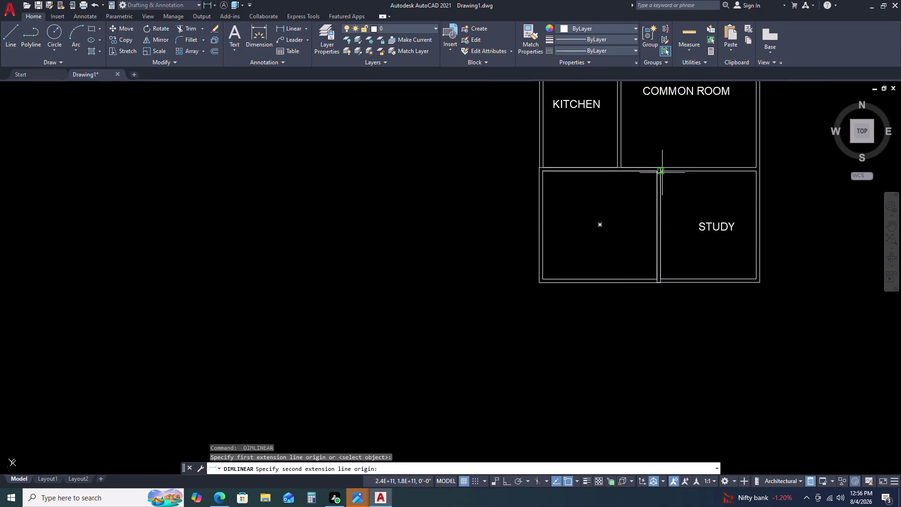
scroll(up, 3)
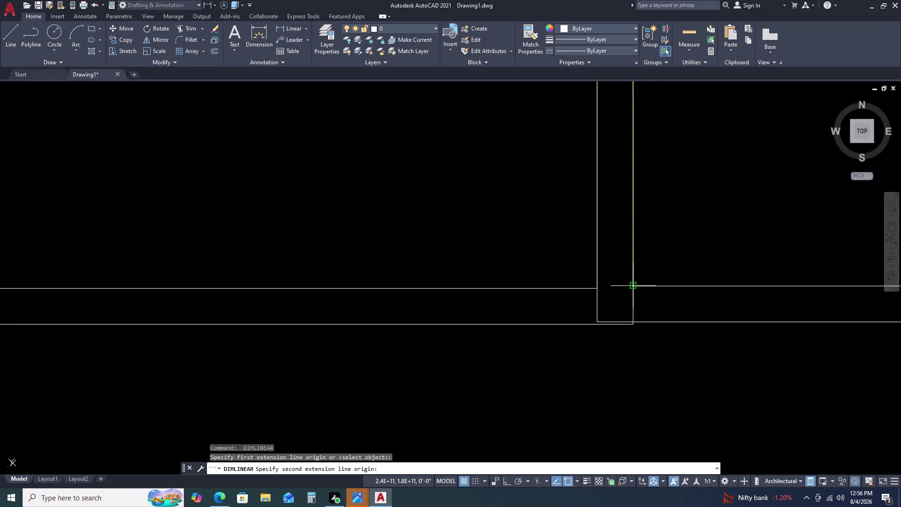
click(634, 289)
scroll(down, 3)
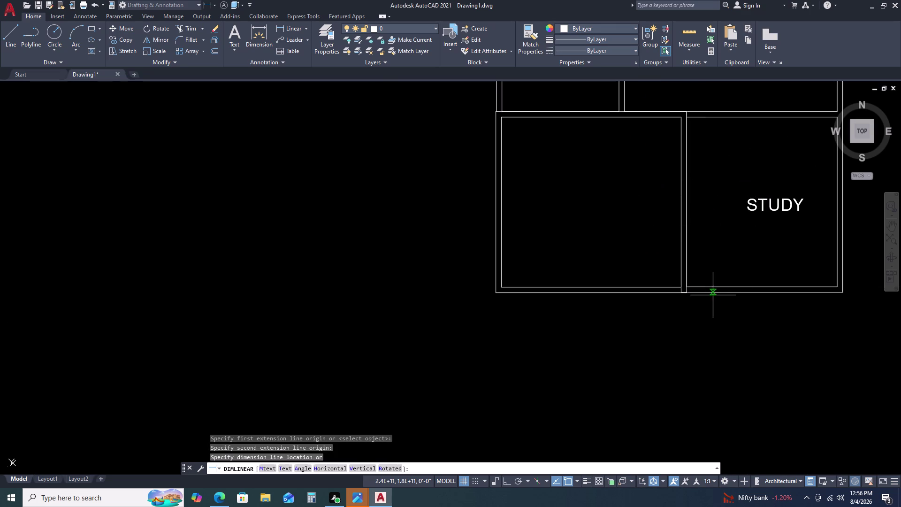
key(Escape)
middle_drag(741, 270, 699, 276)
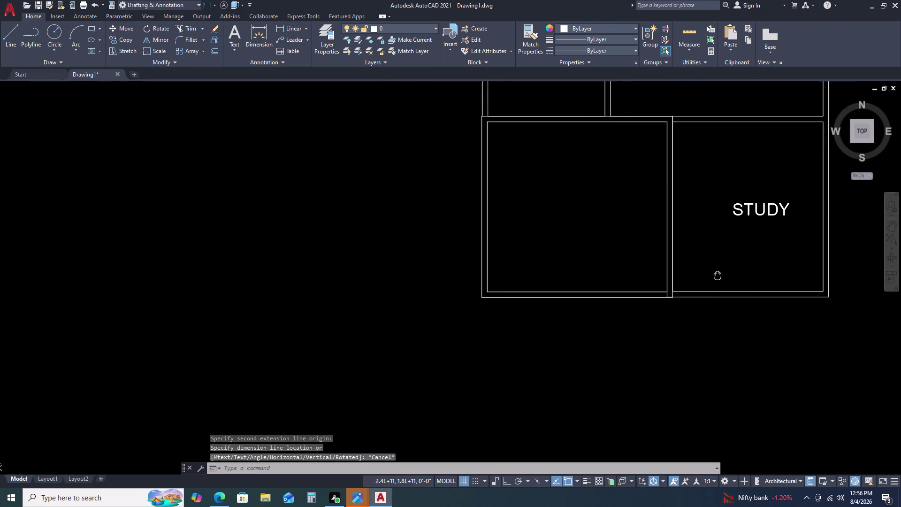
middle_drag(698, 276, 654, 273)
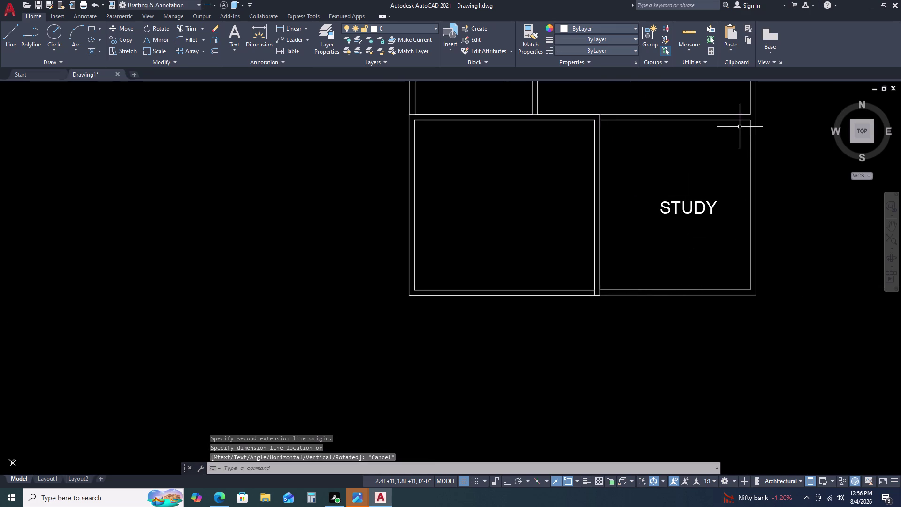
click(747, 119)
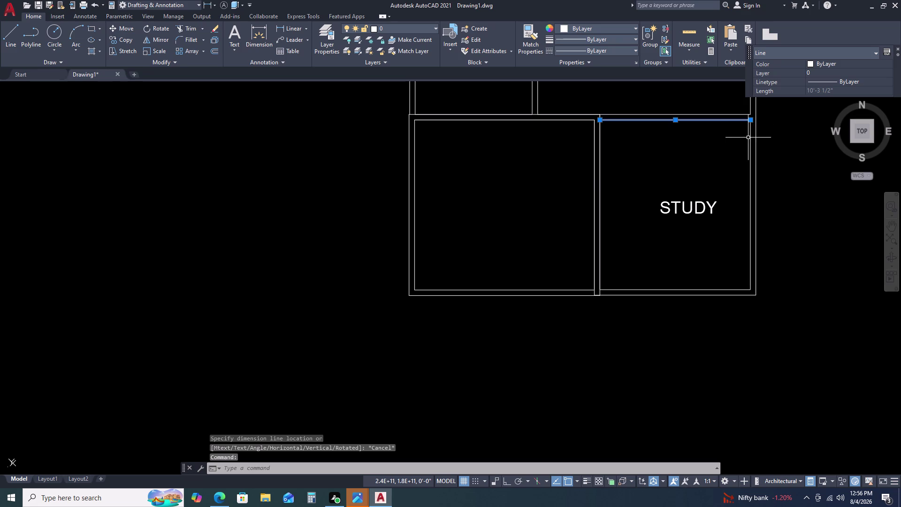
Erase the study's inner north and east wall lines.
click(748, 137)
click(751, 153)
click(751, 155)
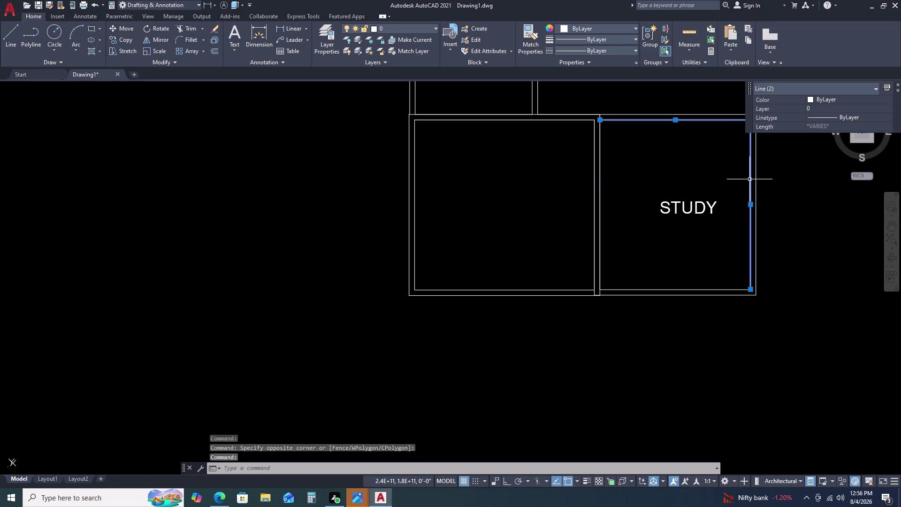
key(Delete)
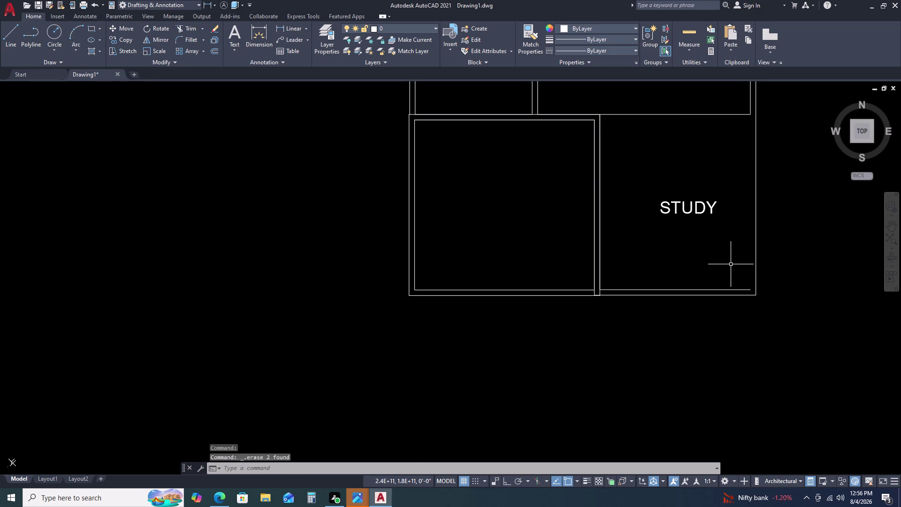
Erase the study's south wall lines, undoing the stray view change and the last erase.
click(698, 294)
key(Delete)
click(682, 290)
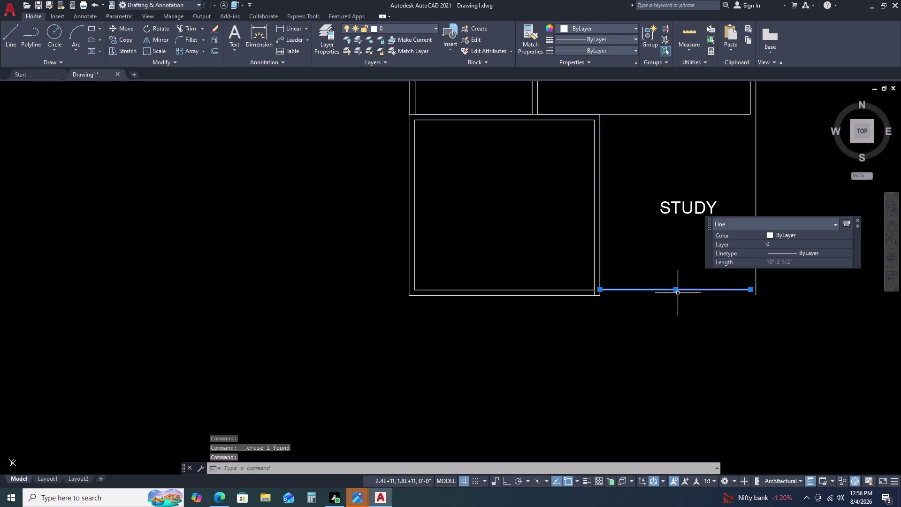
key(Delete)
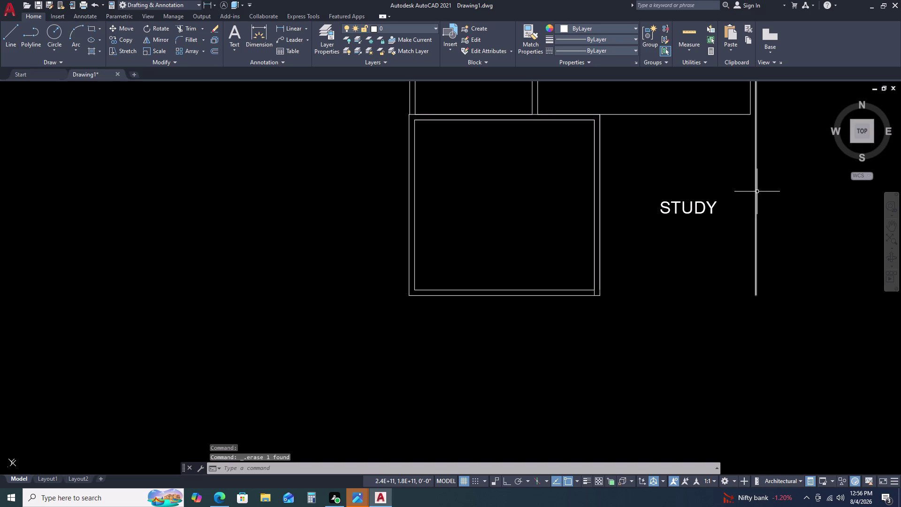
click(756, 192)
key(Delete)
scroll(down, 3)
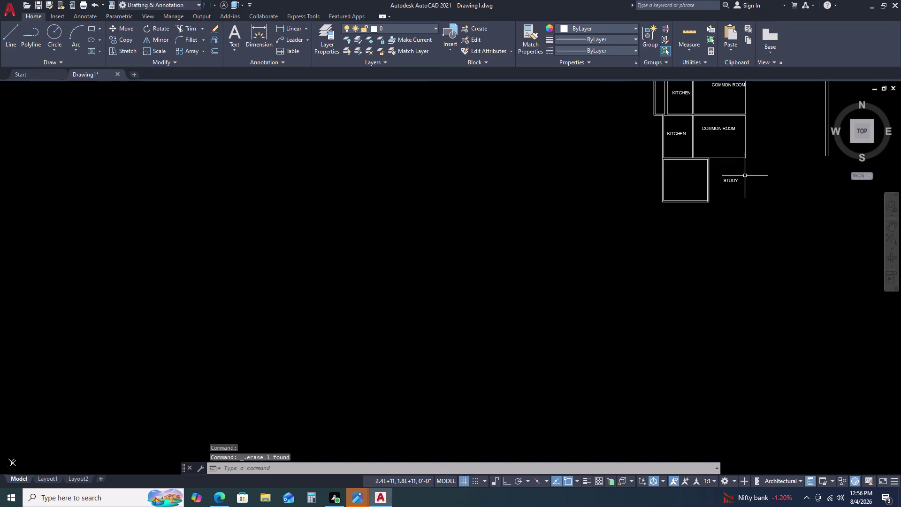
key(ctrl+z)
key(ctrl+z)
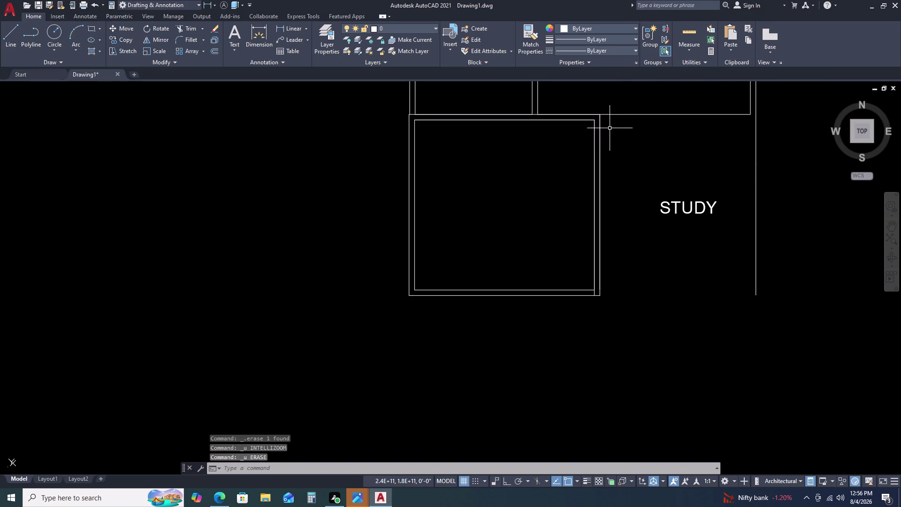
key(r)
key(e)
key(c)
key(space)
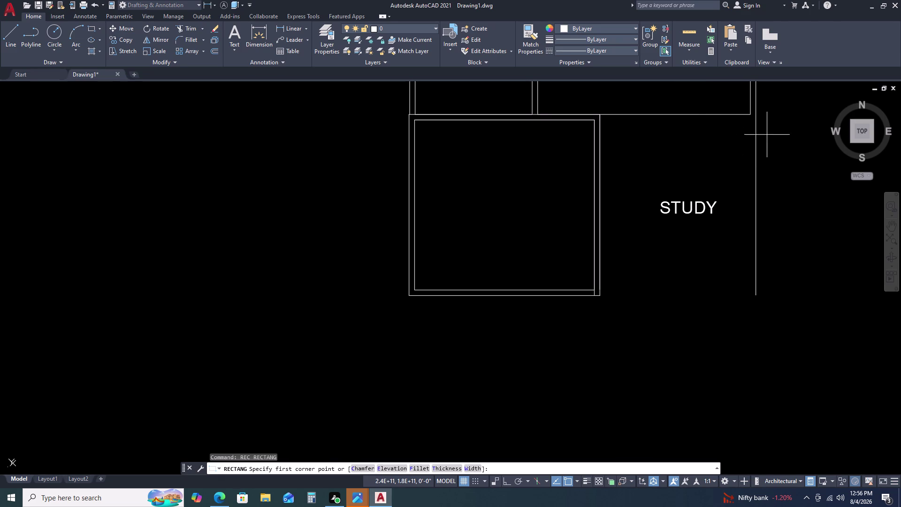
Draw a 10'-3.5" by 11'-7.5" rectangle below the study.
click(613, 247)
key(d)
key(space)
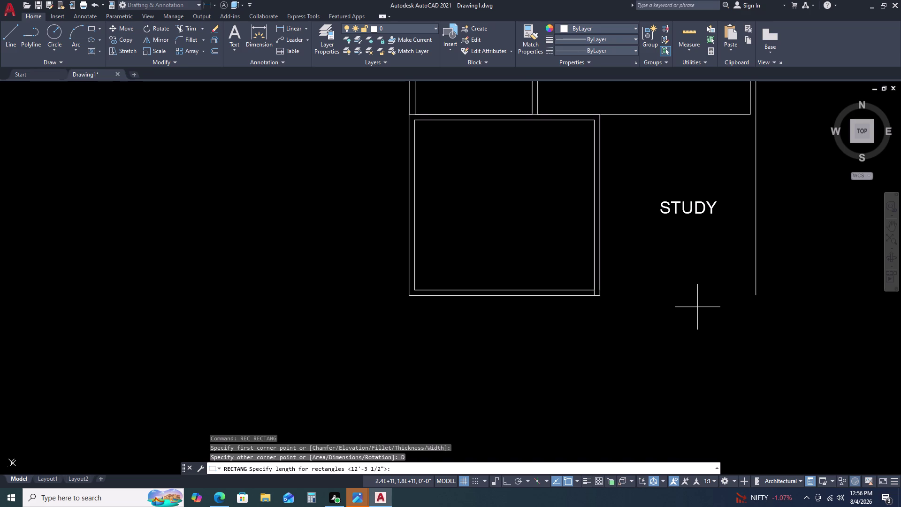
text(10)
key(apostrophe)
text(3.)
text(5)
key(Return)
text(11)
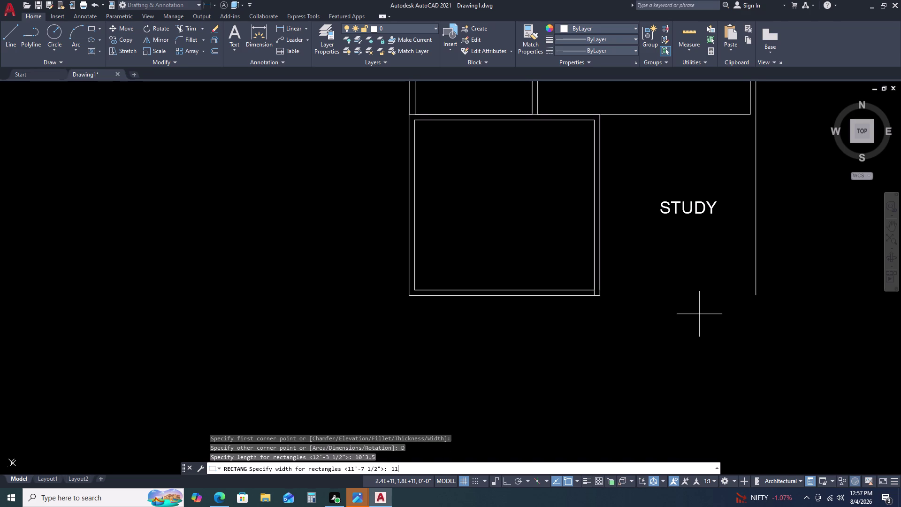
key(apostrophe)
text(7.5)
key(Return)
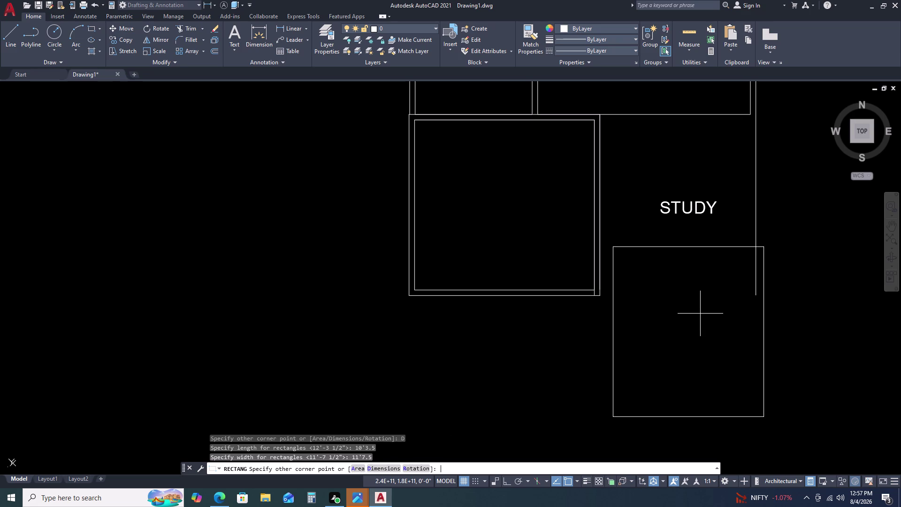
click(783, 318)
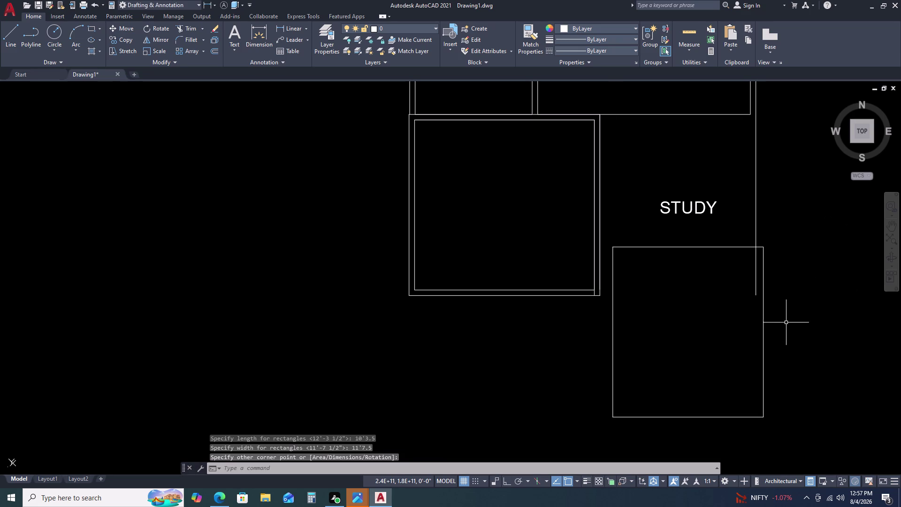
Offset the new rectangle 4.5" outward to form its outer wall.
click(782, 313)
click(746, 334)
key(o)
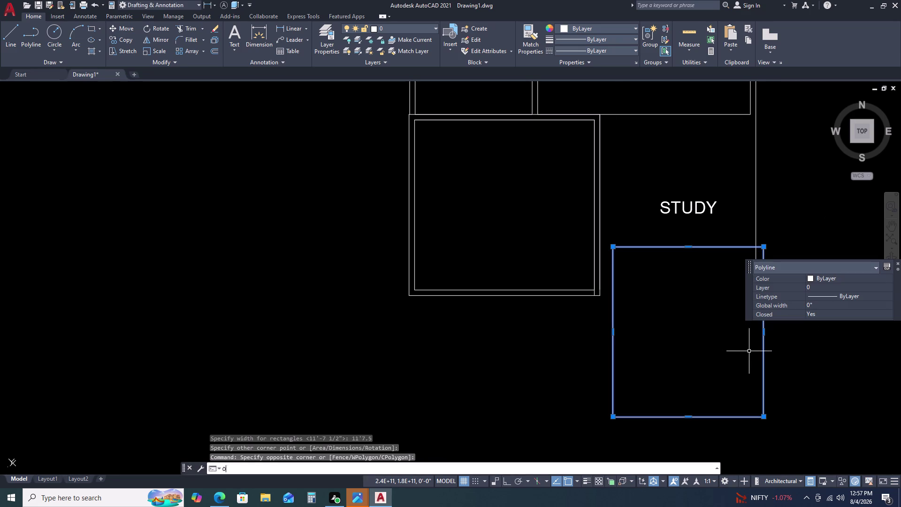
key(space)
text(4.5)
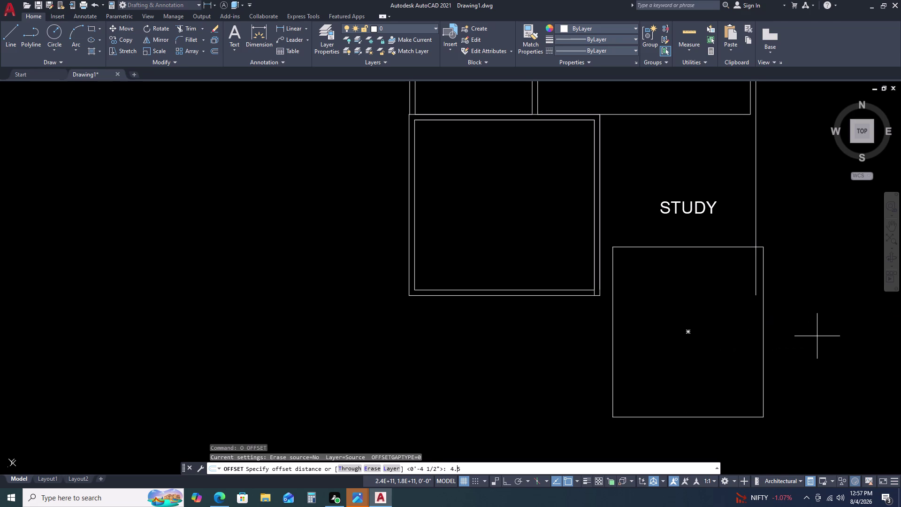
key(Return)
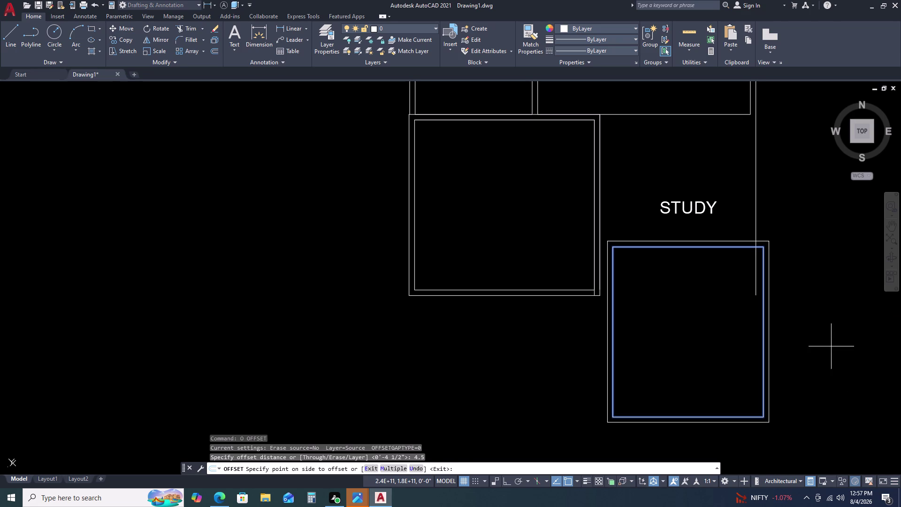
click(820, 319)
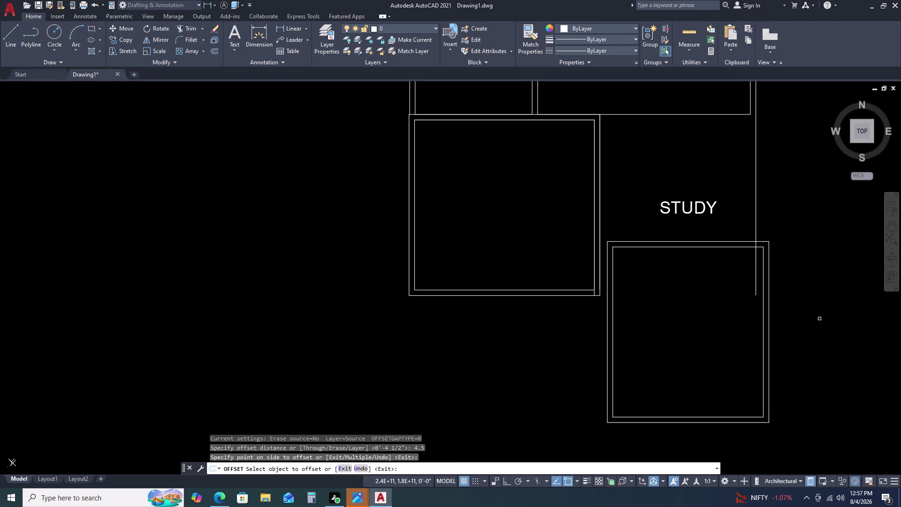
key(Escape)
Select both outlines of the new room, after abandoning a stray line at the study corner.
click(802, 313)
click(753, 332)
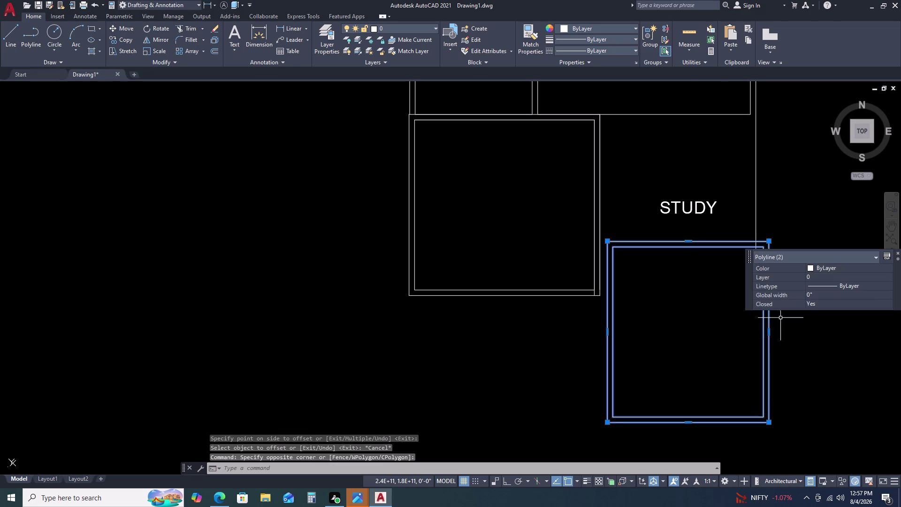
key(Escape)
key(l)
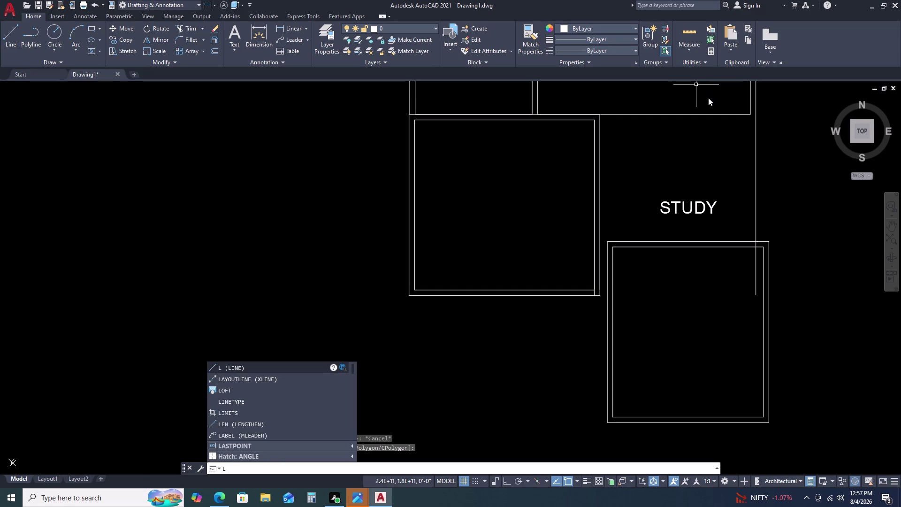
key(space)
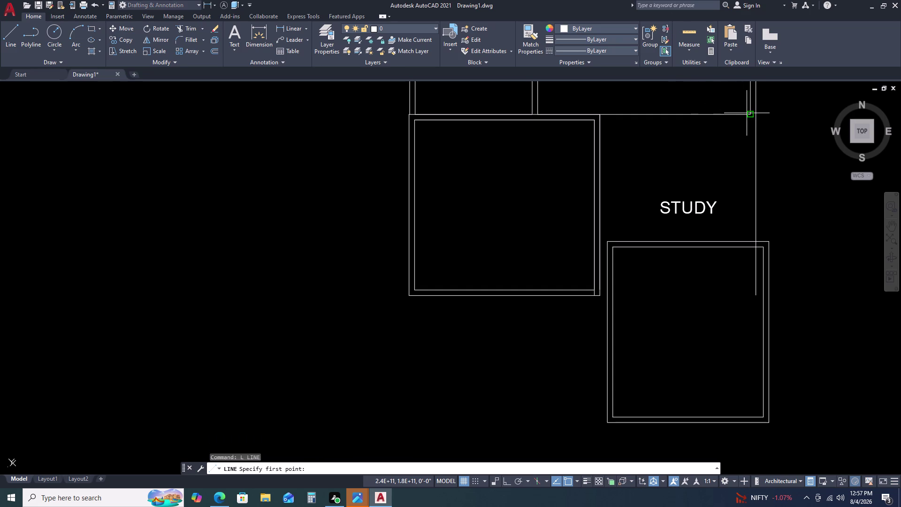
click(749, 115)
click(757, 115)
key(Escape)
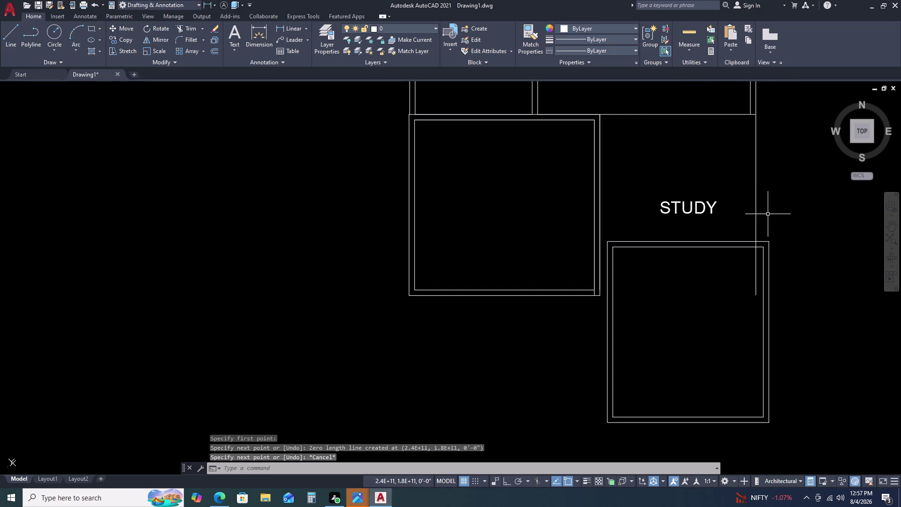
click(791, 235)
click(764, 281)
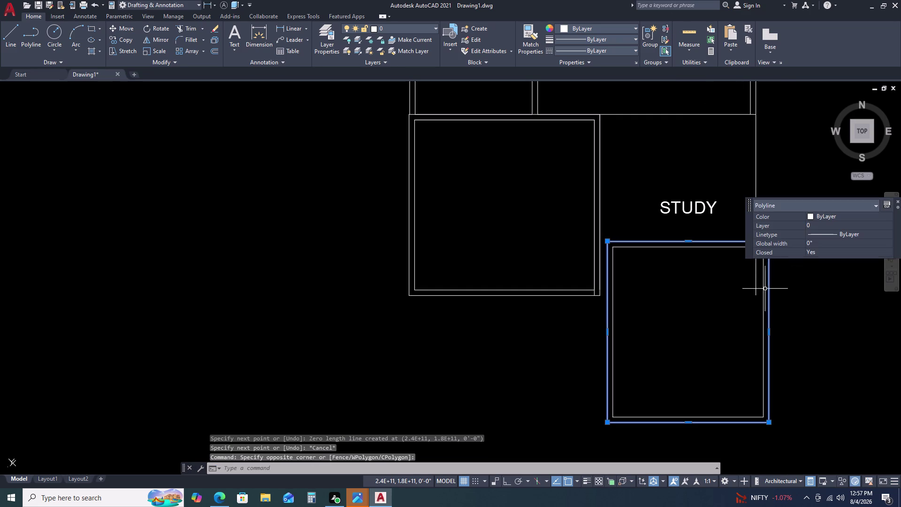
click(763, 292)
Move the study's double-walled outline so it snaps to the wall corner above.
key(m)
key(space)
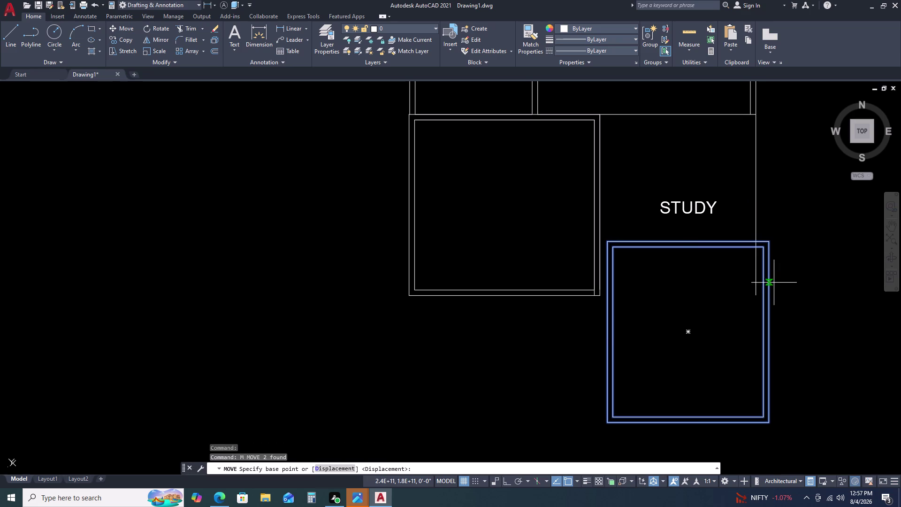
drag(771, 241, 768, 237)
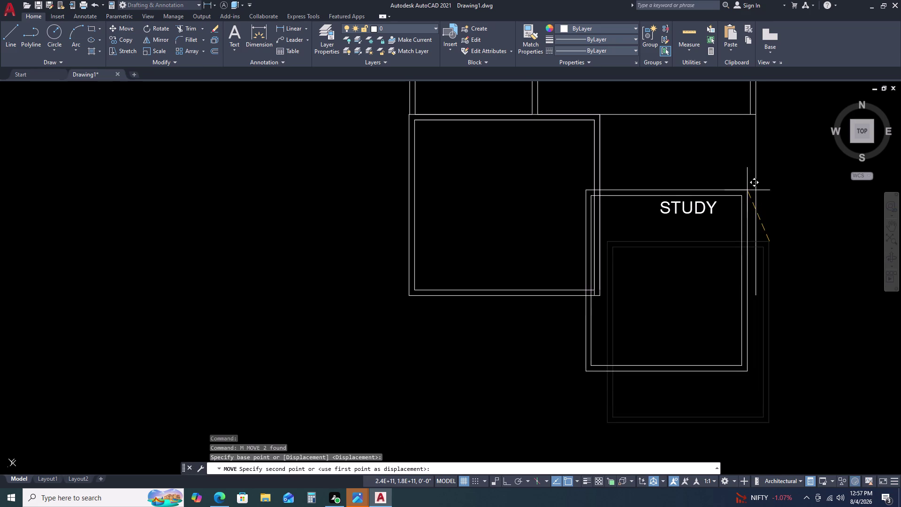
scroll(up, 3)
scroll(down, 3)
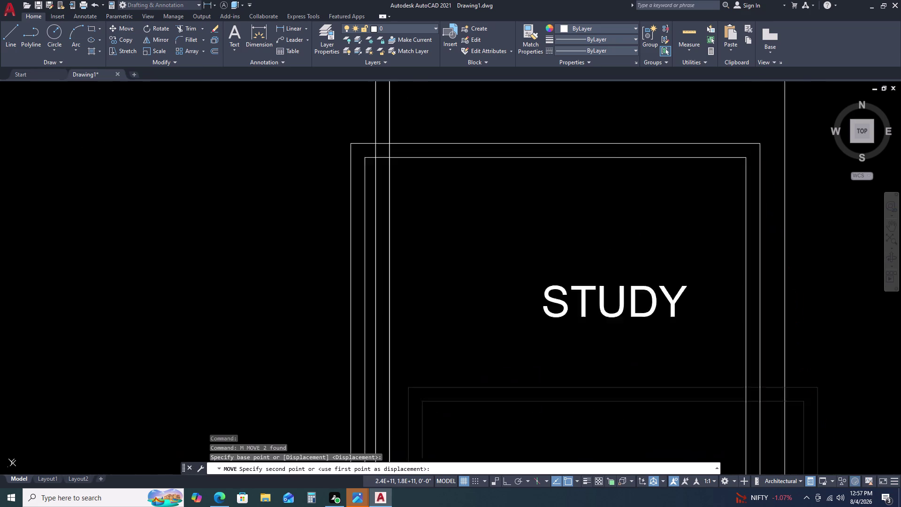
scroll(down, 3)
scroll(up, 3)
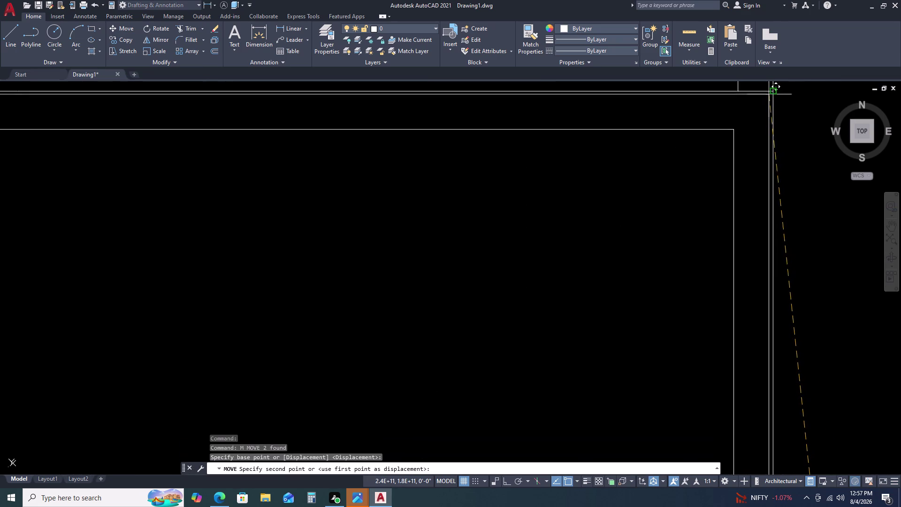
click(777, 89)
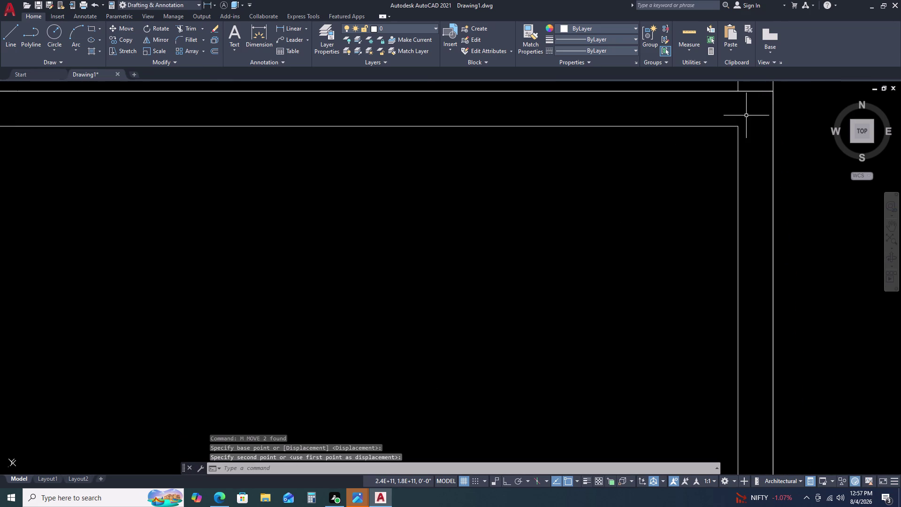
scroll(down, 3)
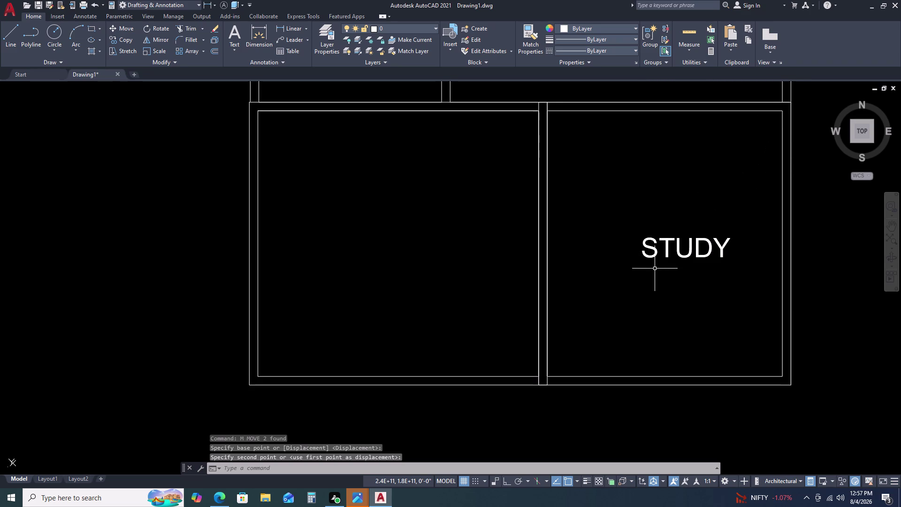
middle_click(635, 246)
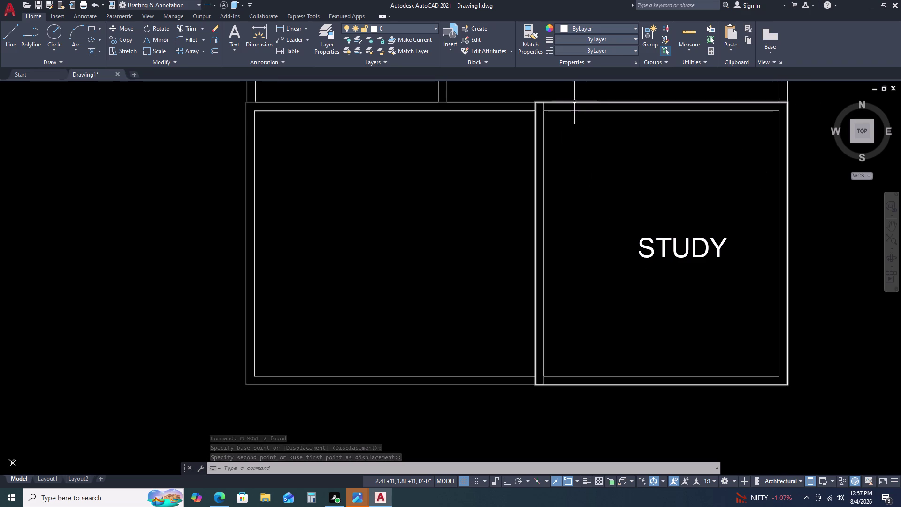
Window-select the study's wall polylines, then clear the selection.
click(806, 170)
click(740, 182)
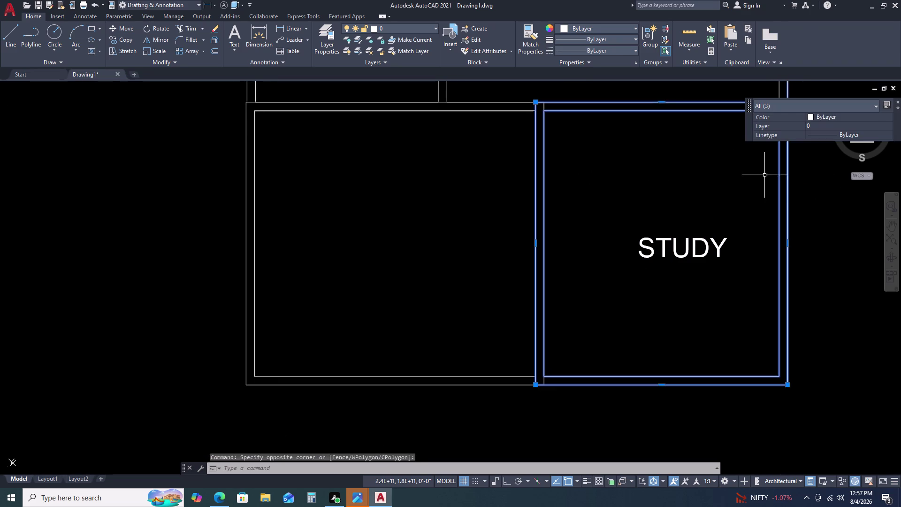
scroll(down, 3)
key(Escape)
Select both study wall outlines and explode them into separate lines.
click(744, 259)
click(735, 240)
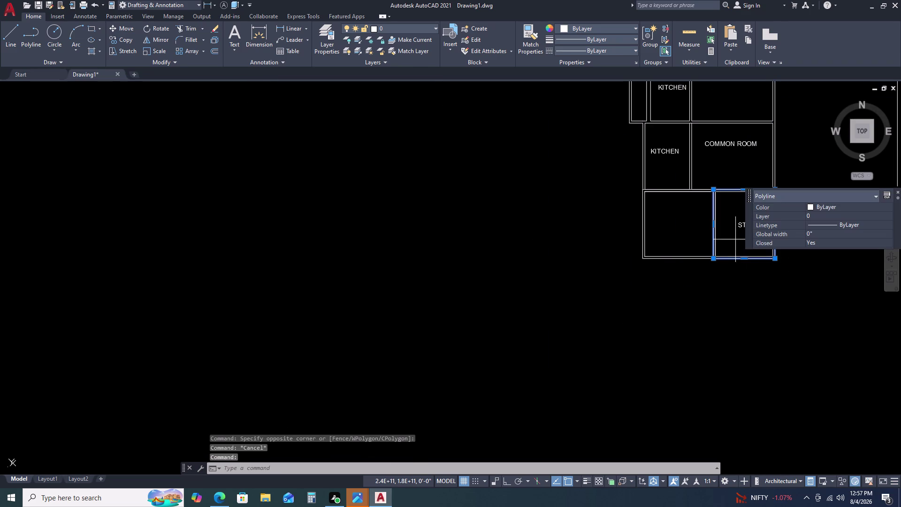
click(733, 267)
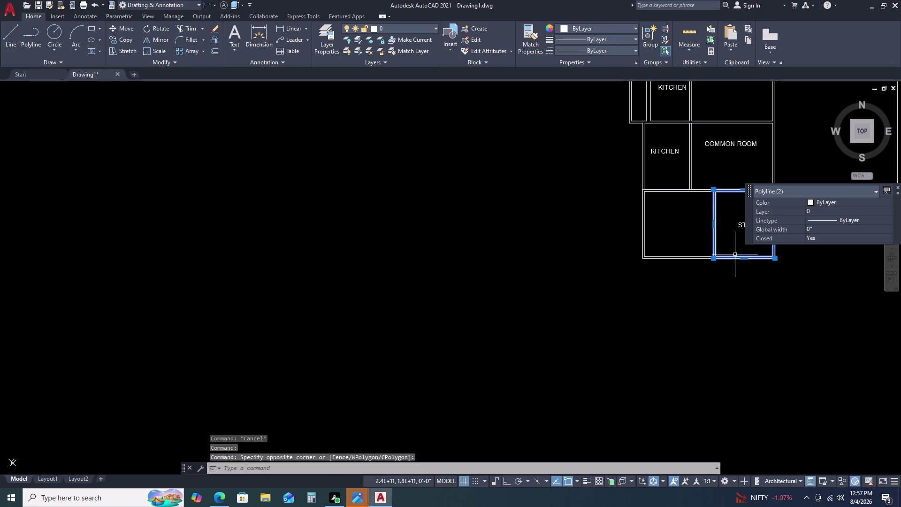
key(x)
key(space)
scroll(up, 3)
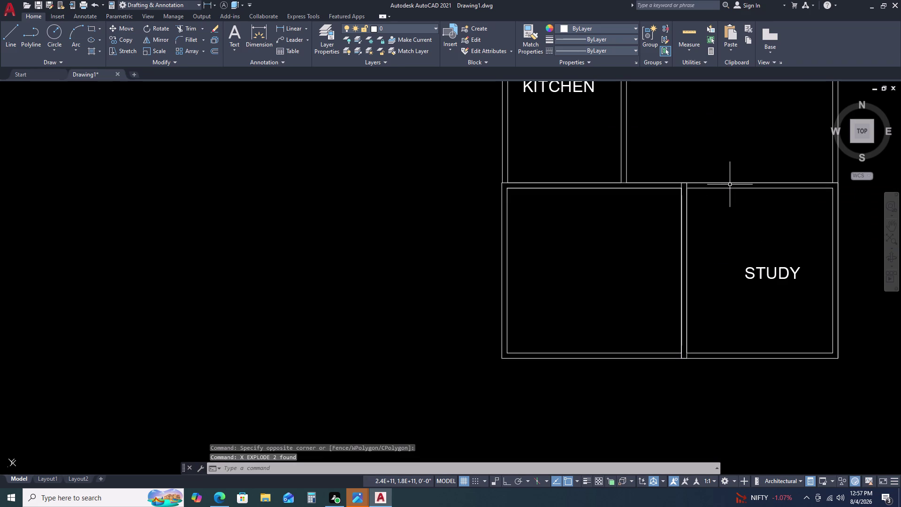
Delete the four duplicate wall lines above and beside the study.
click(728, 183)
key(Delete)
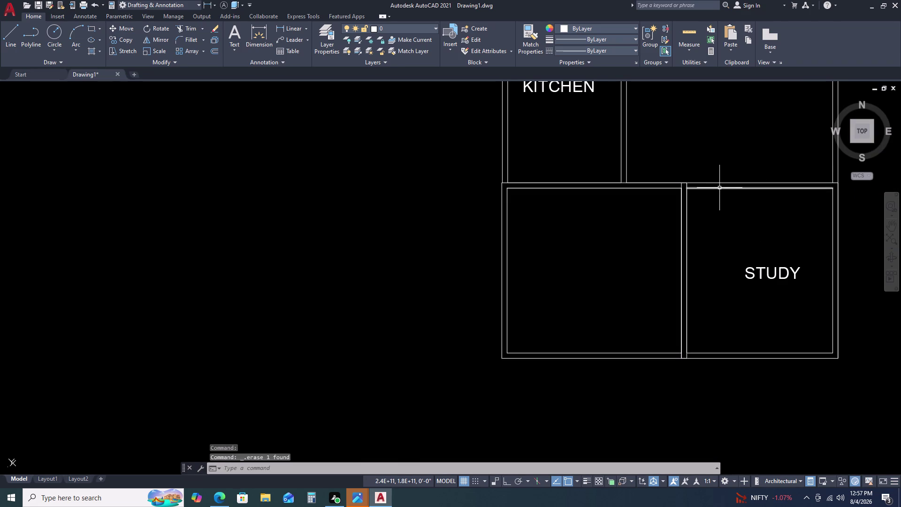
click(719, 188)
key(Delete)
click(686, 207)
key(Delete)
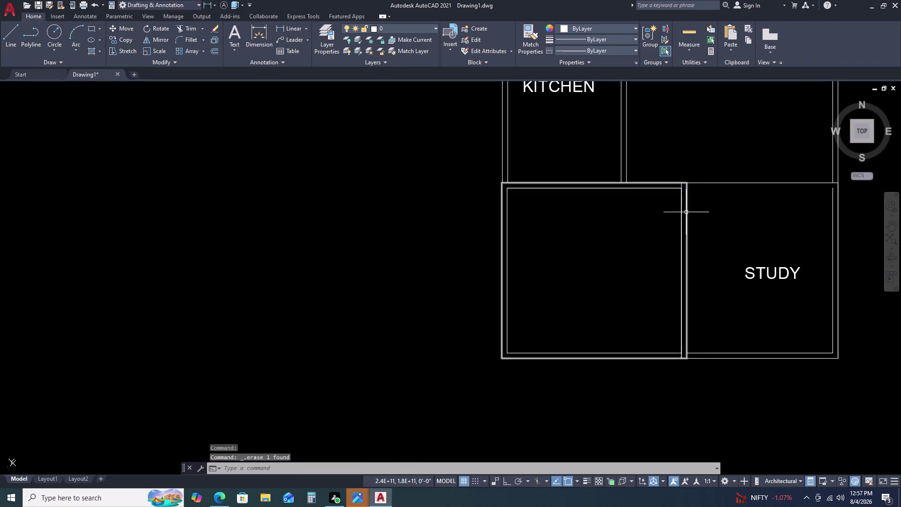
click(682, 218)
key(Delete)
Select lines along the shared wall and the west room's outline, then deselect.
click(685, 208)
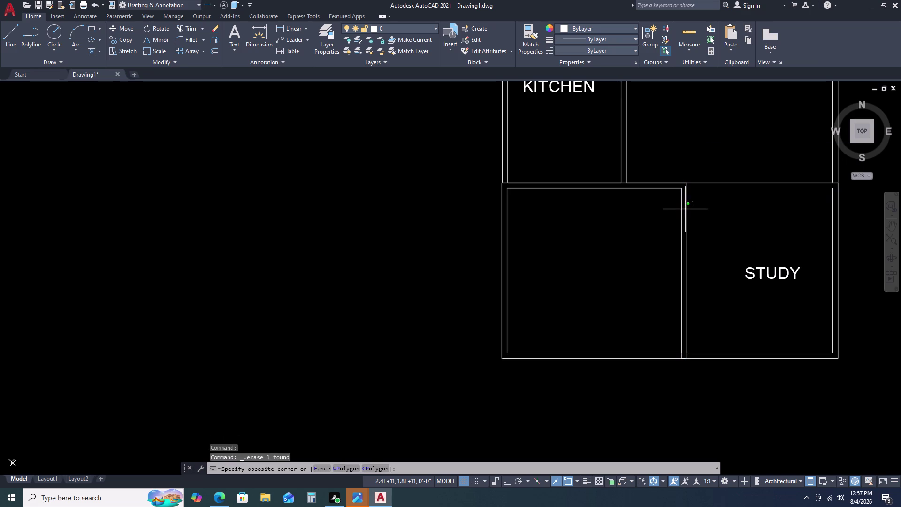
click(687, 205)
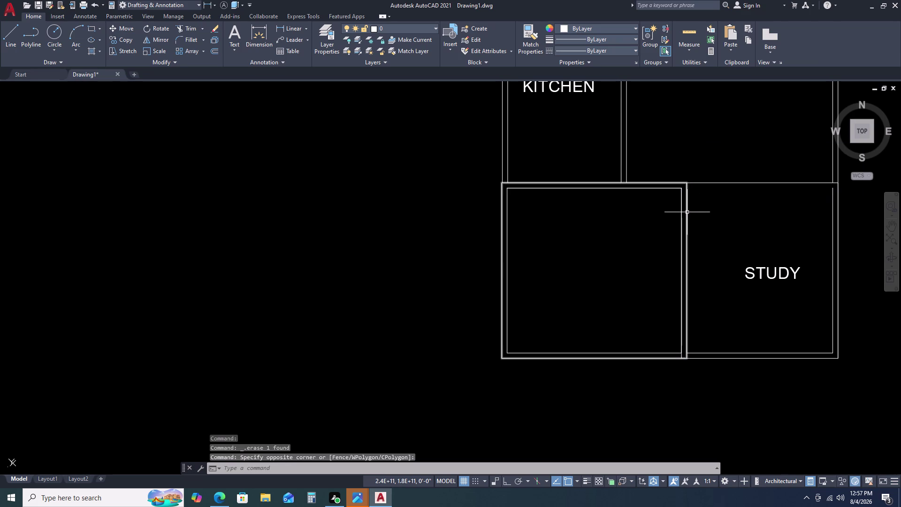
click(687, 213)
key(Escape)
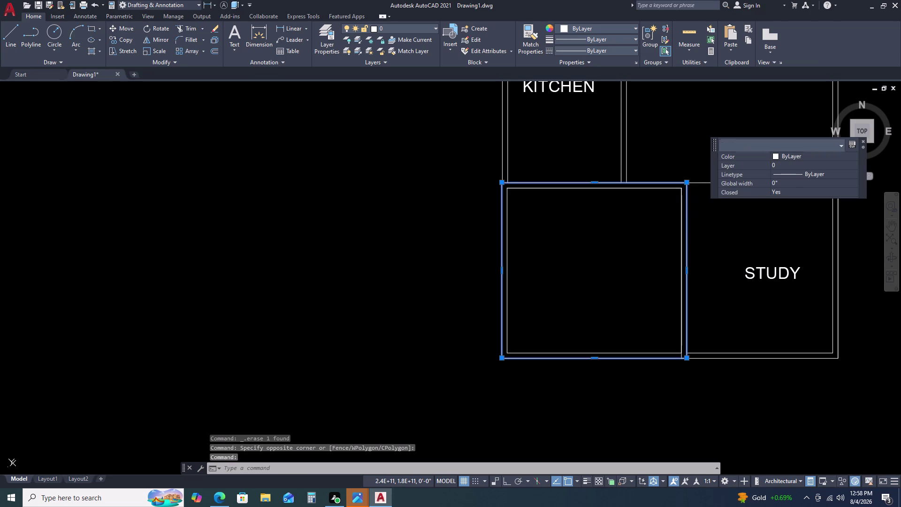
Center both rooms in view and try a line from the study's northeast corner.
middle_drag(727, 197, 729, 198)
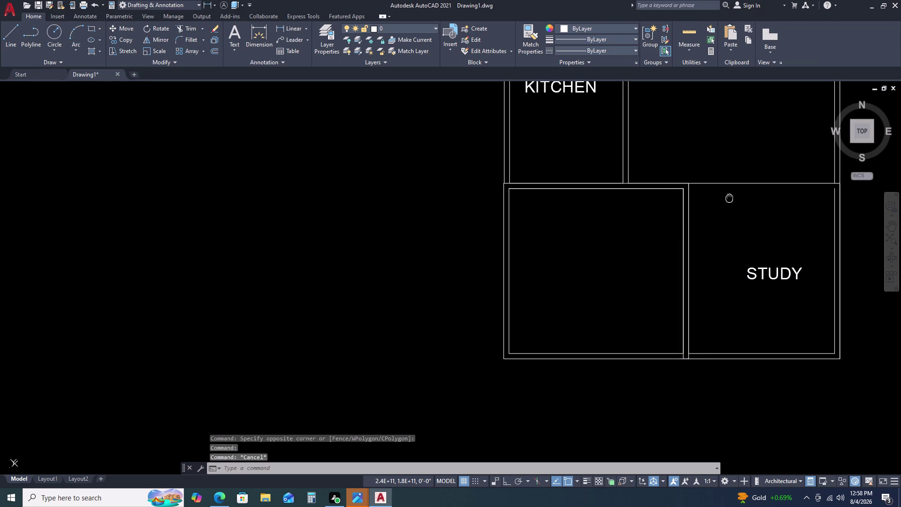
middle_drag(729, 197, 686, 194)
middle_click(666, 193)
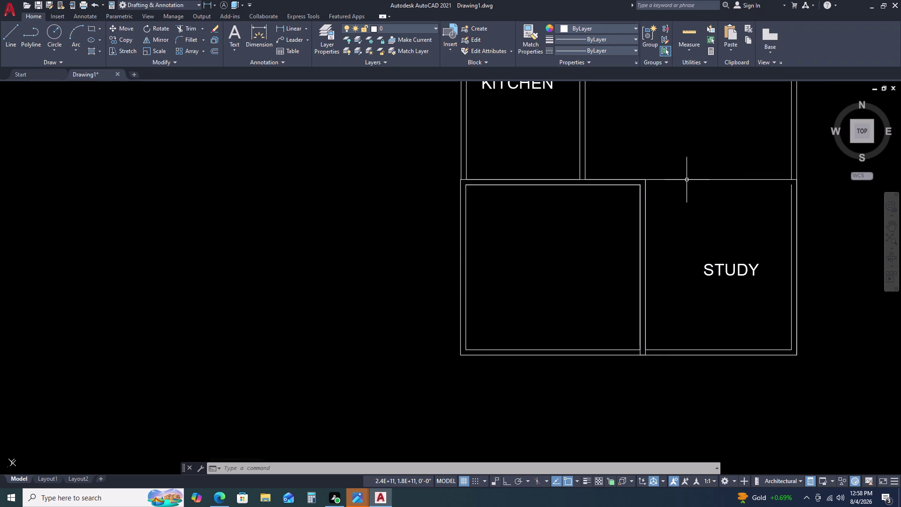
scroll(up, 3)
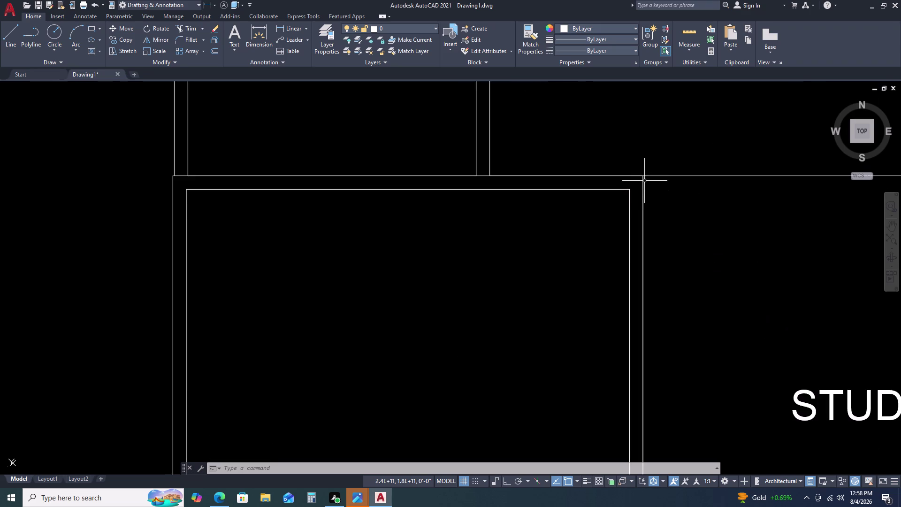
scroll(down, 3)
middle_drag(746, 206, 653, 203)
middle_click(637, 202)
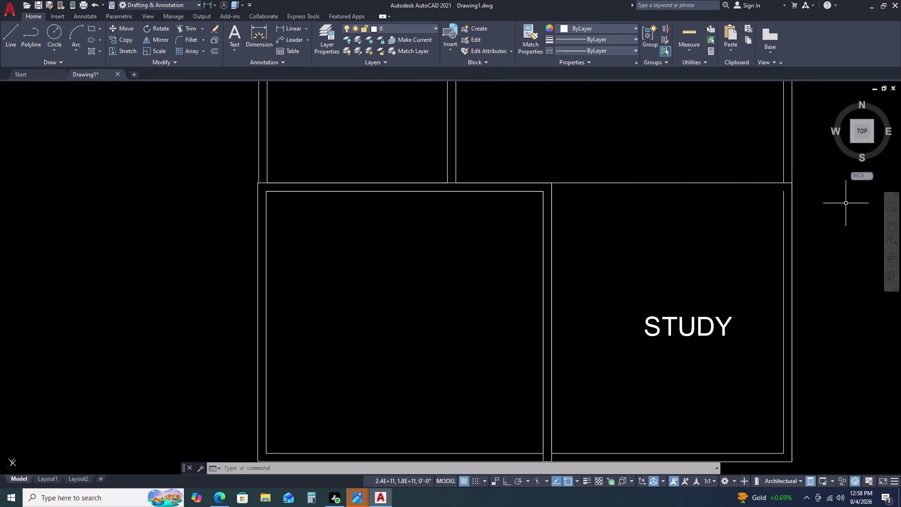
key(l)
key(space)
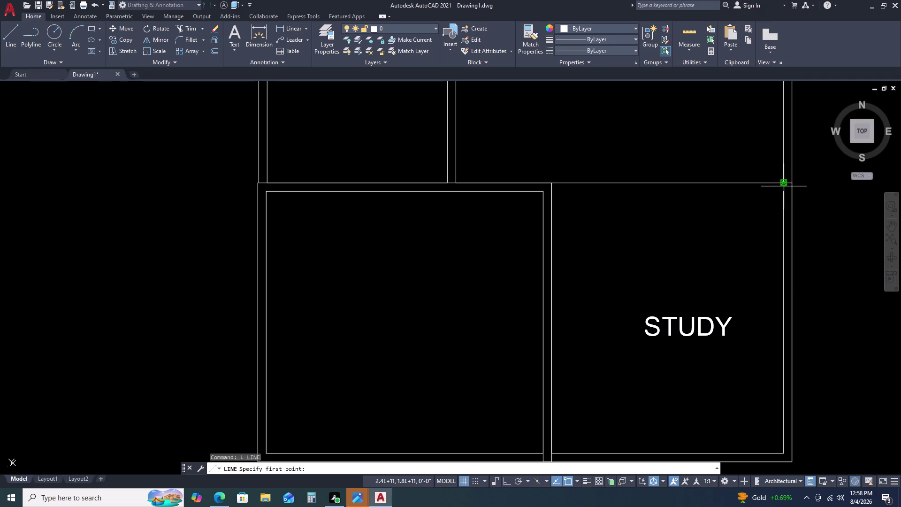
click(777, 190)
key(Escape)
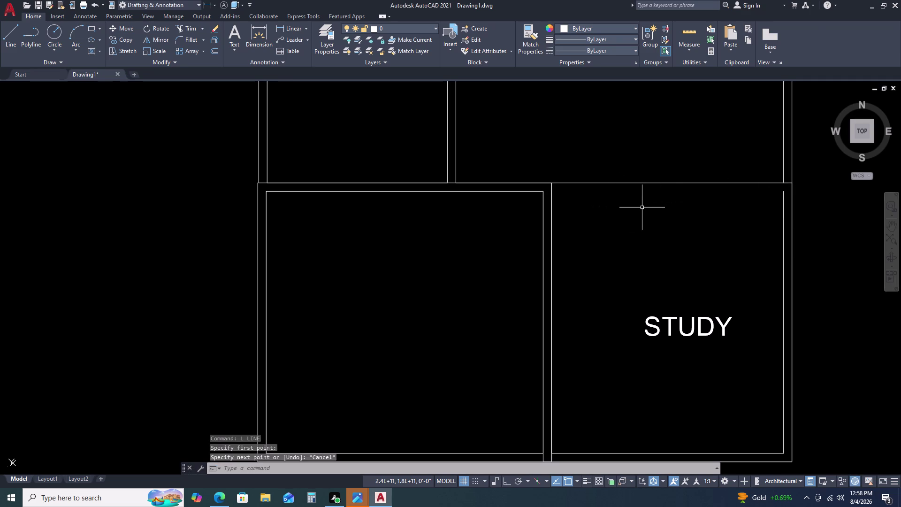
Retry a horizontal line west along the top wall with ortho on, then abandon it.
key(space)
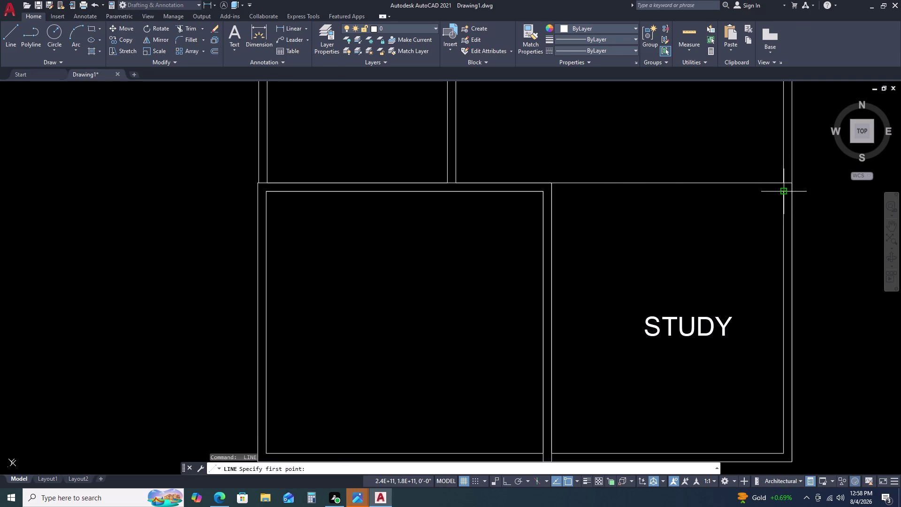
drag(779, 195, 763, 198)
key(Escape)
key(space)
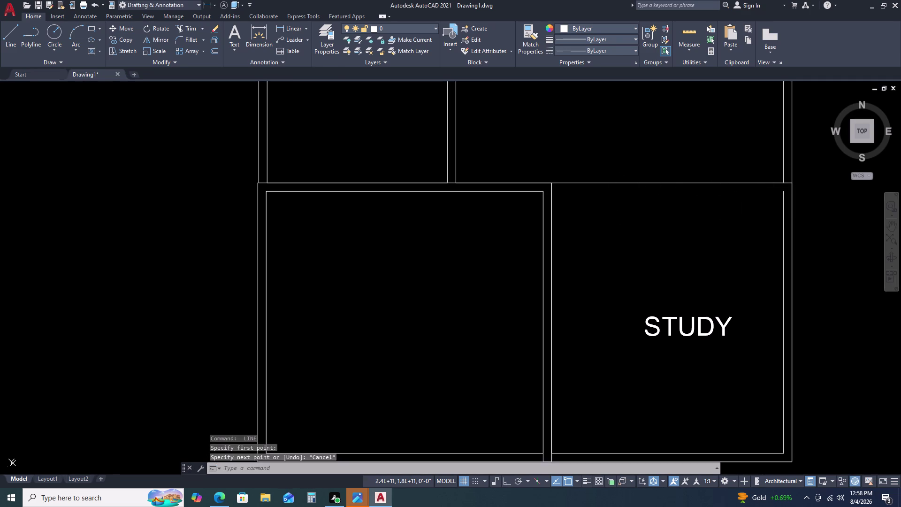
scroll(up, 3)
drag(788, 184, 781, 188)
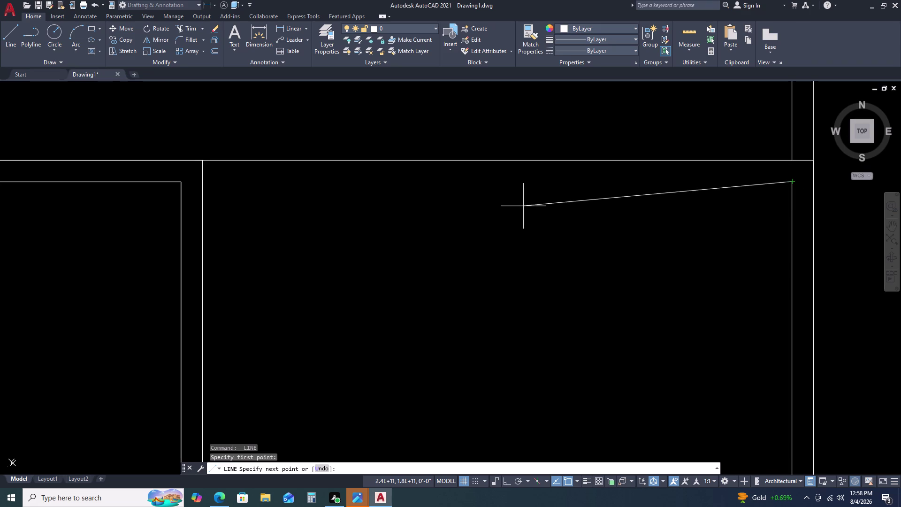
scroll(down, 3)
key(F8)
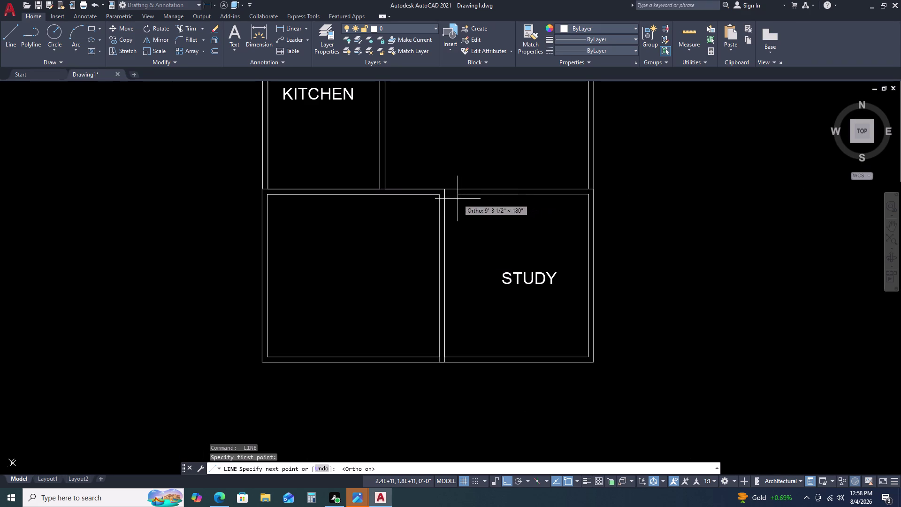
click(441, 197)
key(Escape)
scroll(up, 3)
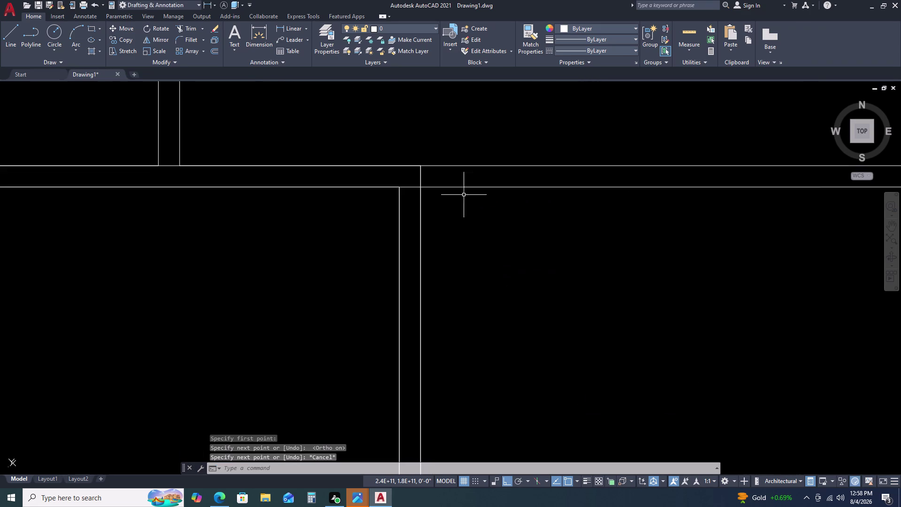
Trim three overlapping wall segments where the study meets the wall above.
key(t)
key(r)
key(space)
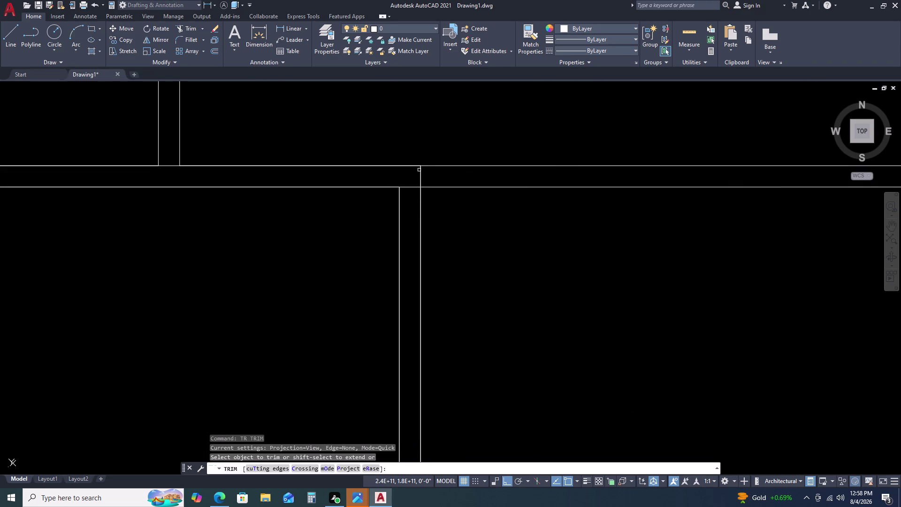
click(421, 170)
click(421, 173)
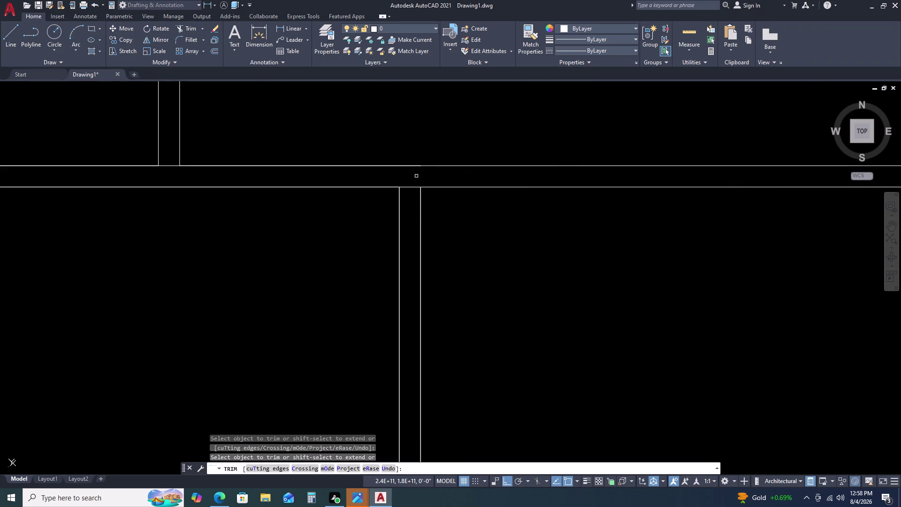
click(408, 187)
scroll(down, 3)
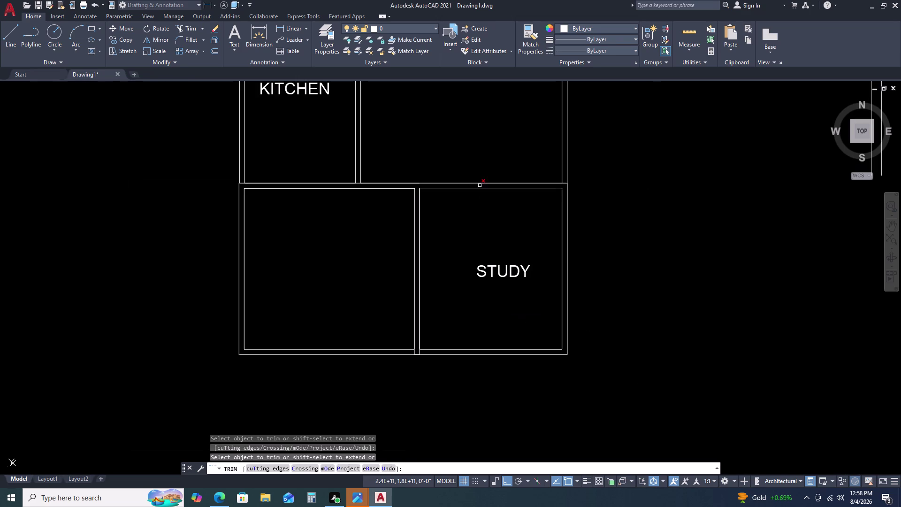
key(Escape)
click(388, 184)
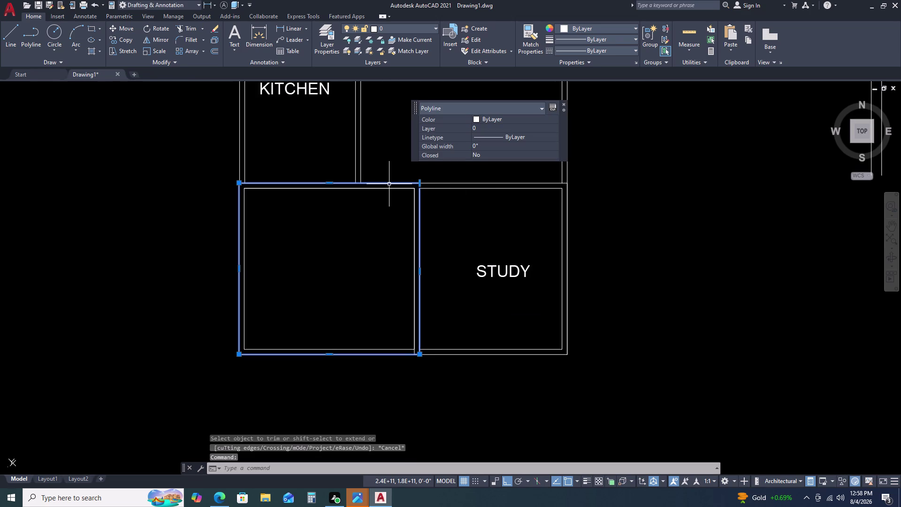
Explode the west room outline, delete its duplicate top and partition lines, undo one deletion.
key(x)
key(space)
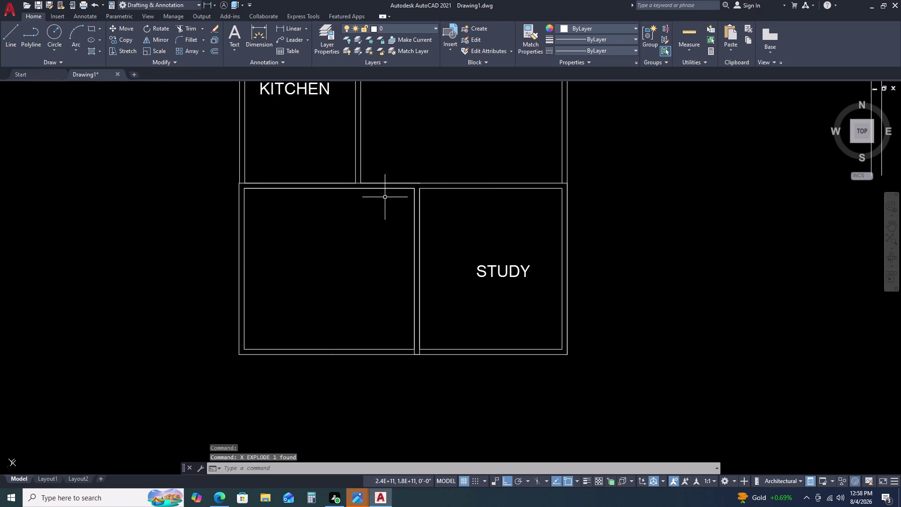
click(383, 181)
key(Delete)
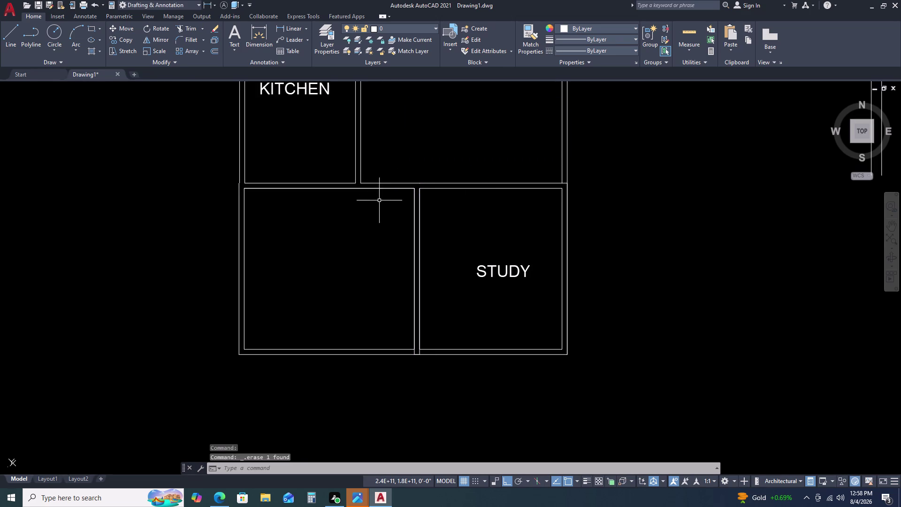
click(400, 190)
key(Delete)
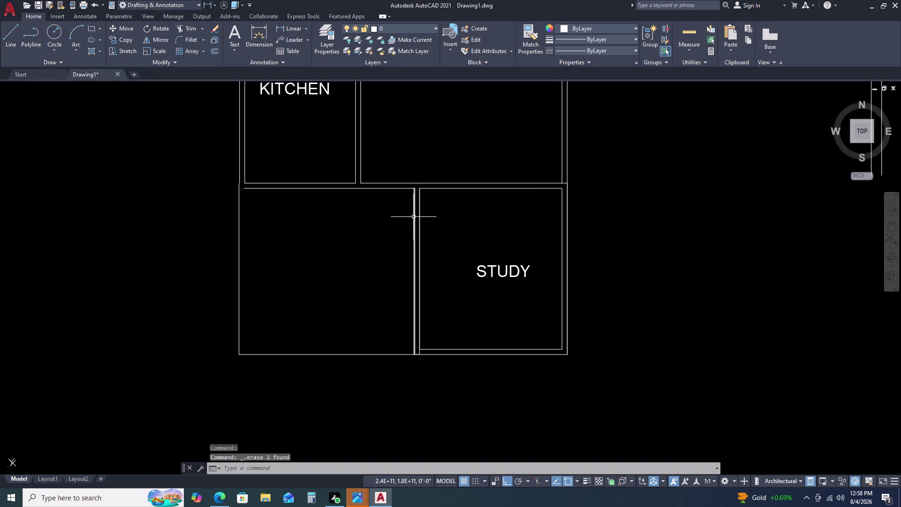
key(ctrl+z)
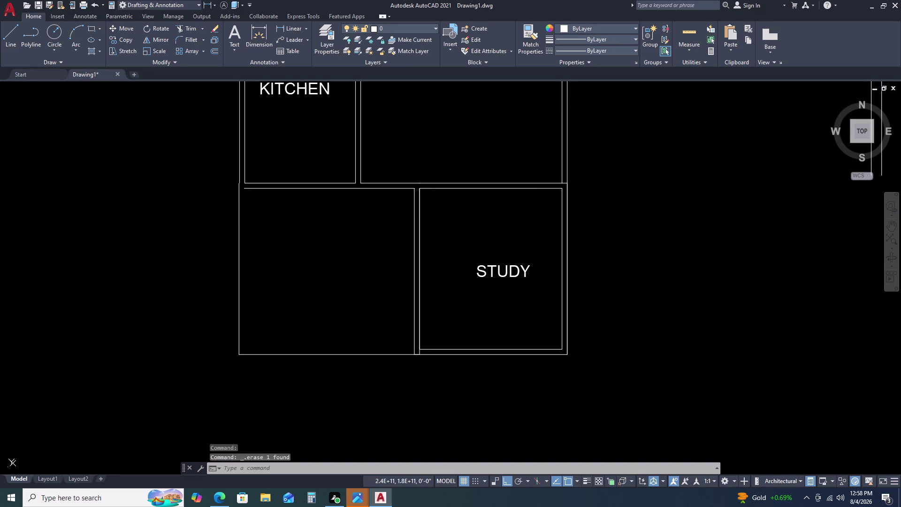
Explode the unlabeled room's outline and delete three stray wall segments.
click(397, 187)
key(x)
key(space)
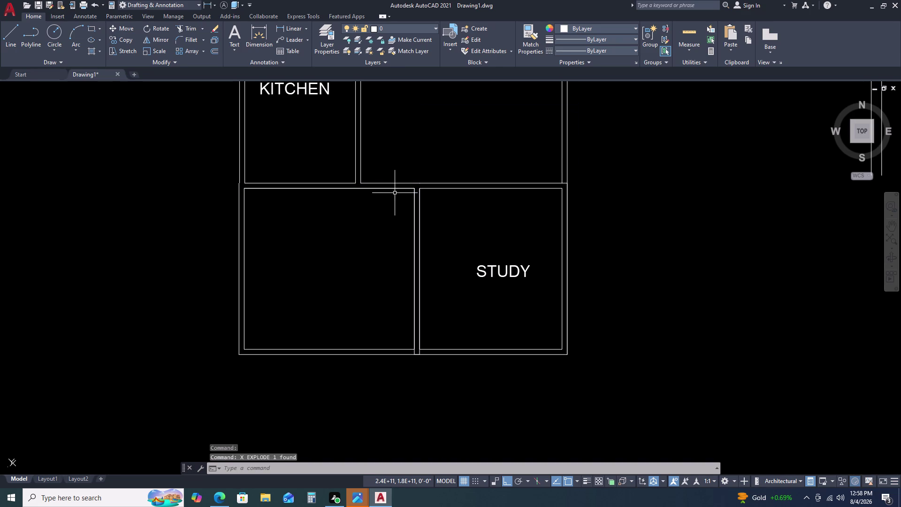
click(399, 188)
key(Delete)
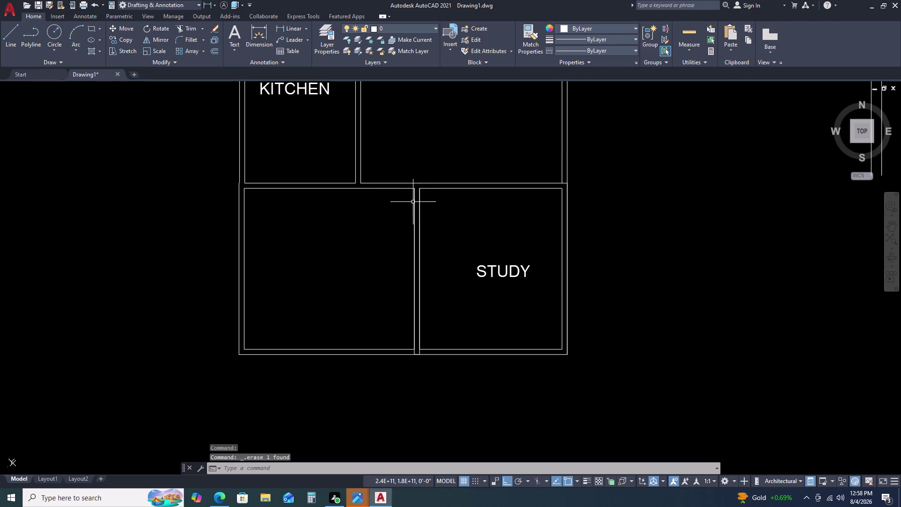
click(414, 201)
key(Delete)
click(418, 208)
key(Delete)
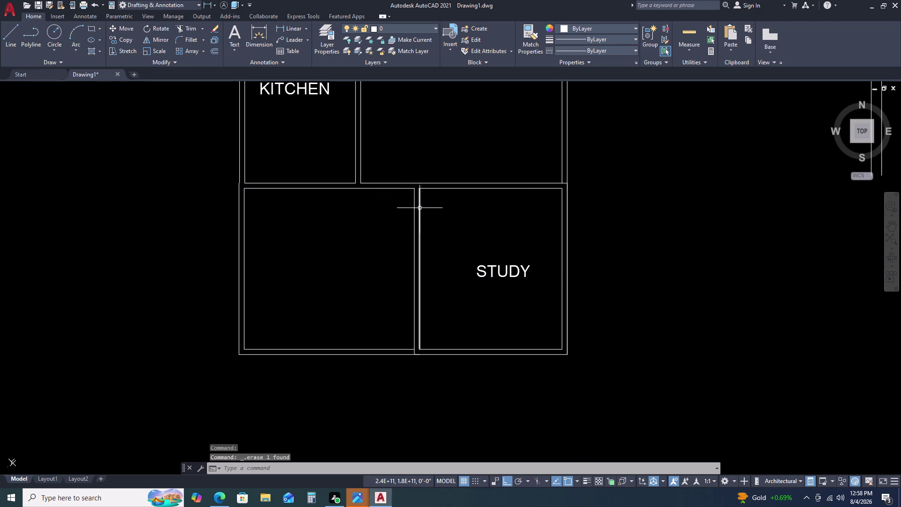
Select and delete duplicate lines along the study's east wall.
click(566, 227)
click(567, 218)
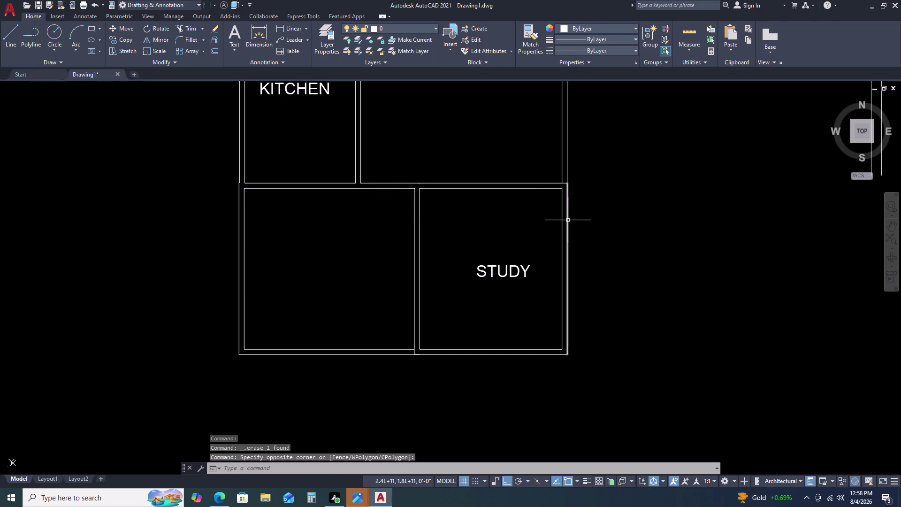
double_click(568, 220)
key(Delete)
scroll(up, 3)
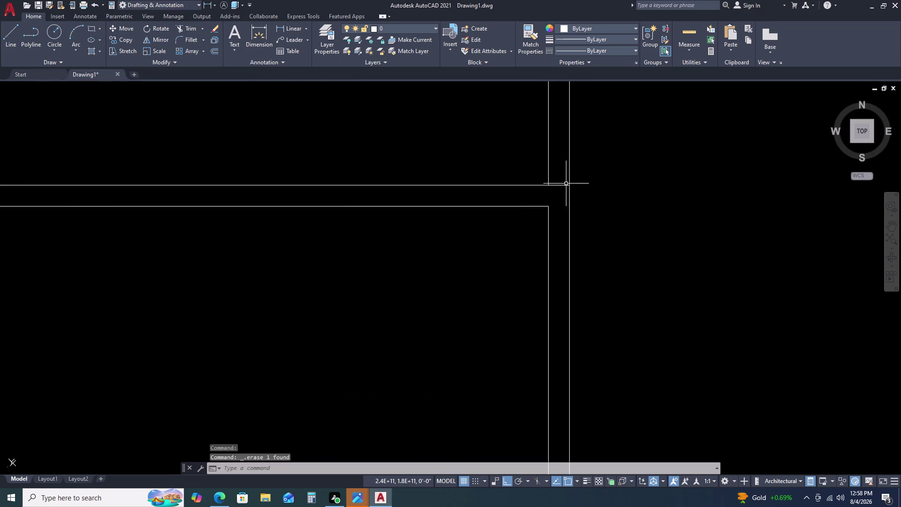
Trim the overshooting wall end at the study's northeast corner.
key(t)
text(R)
key(space)
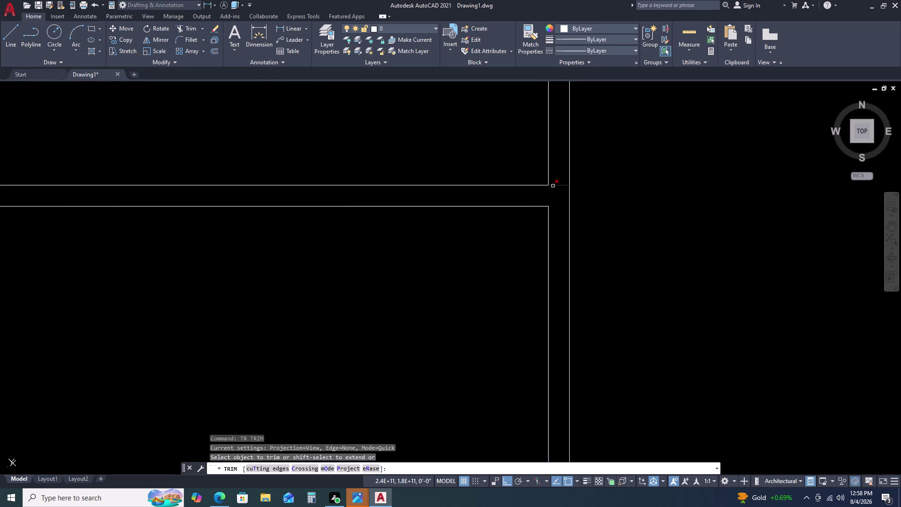
click(555, 185)
scroll(down, 3)
key(Escape)
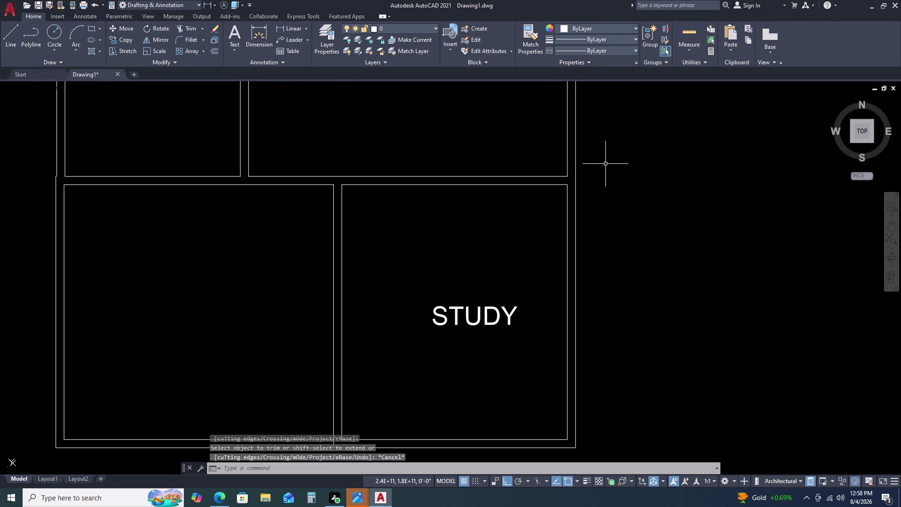
Delete the wall line above the study and a junction segment, then undo those deletions.
scroll(down, 3)
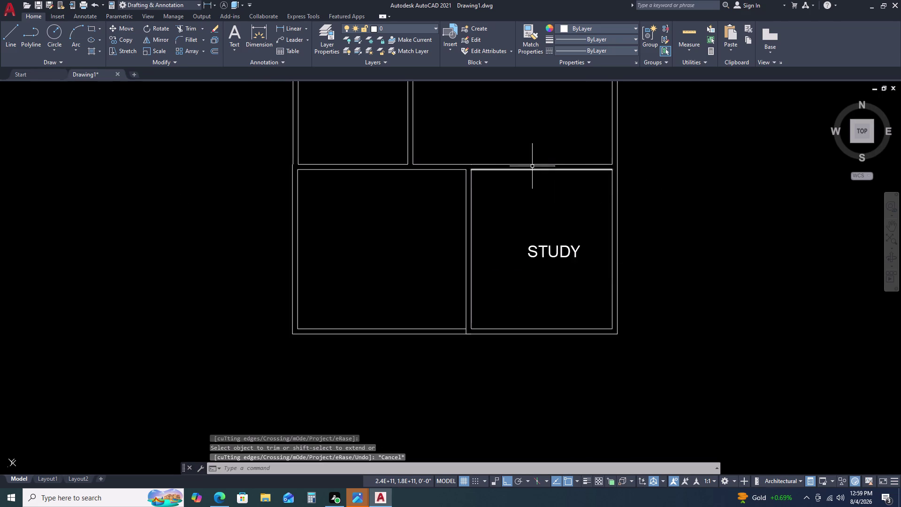
click(513, 164)
key(Delete)
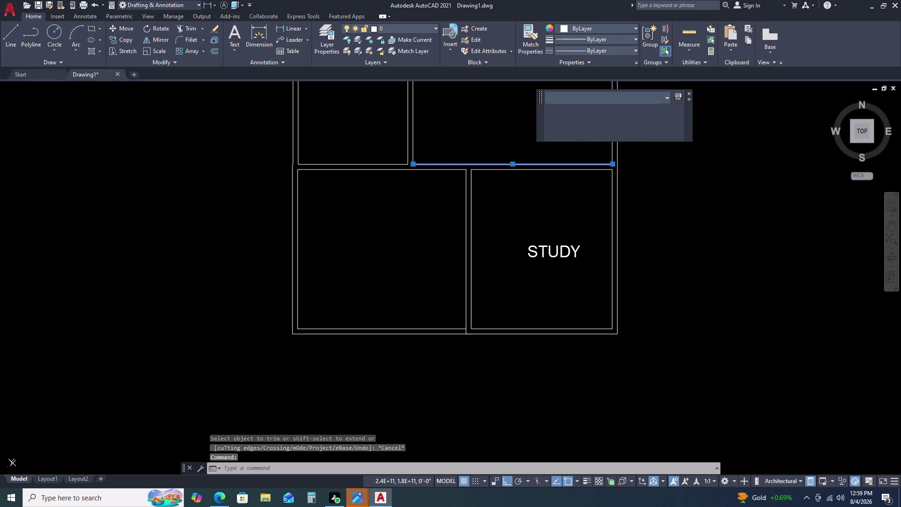
scroll(up, 3)
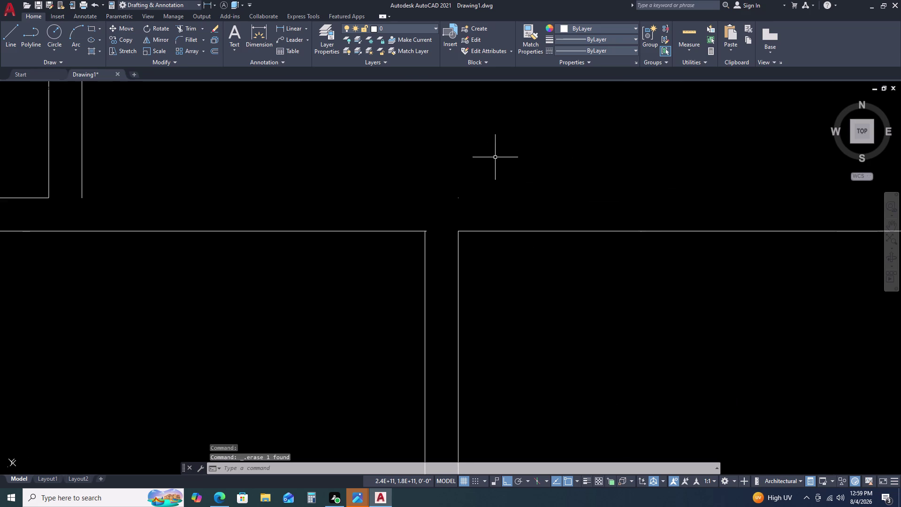
click(467, 185)
click(444, 207)
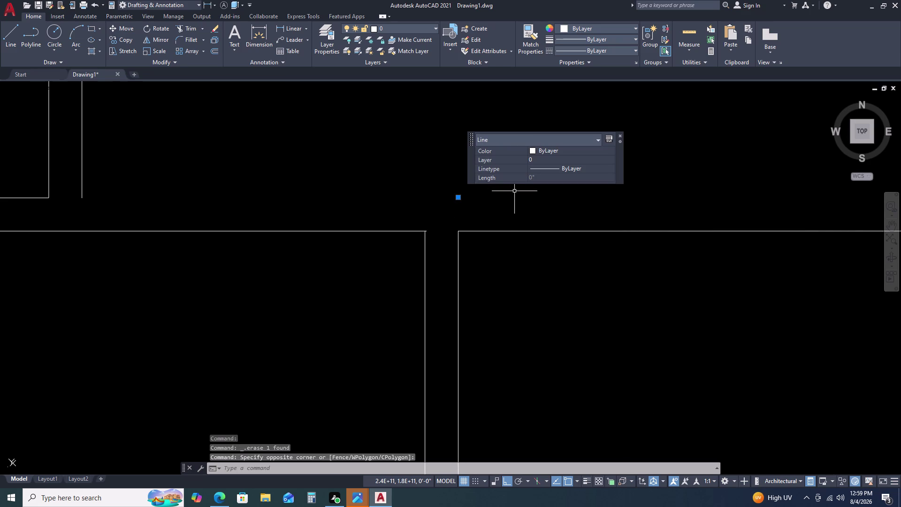
key(Delete)
key(ctrl+z)
key(ctrl+z)
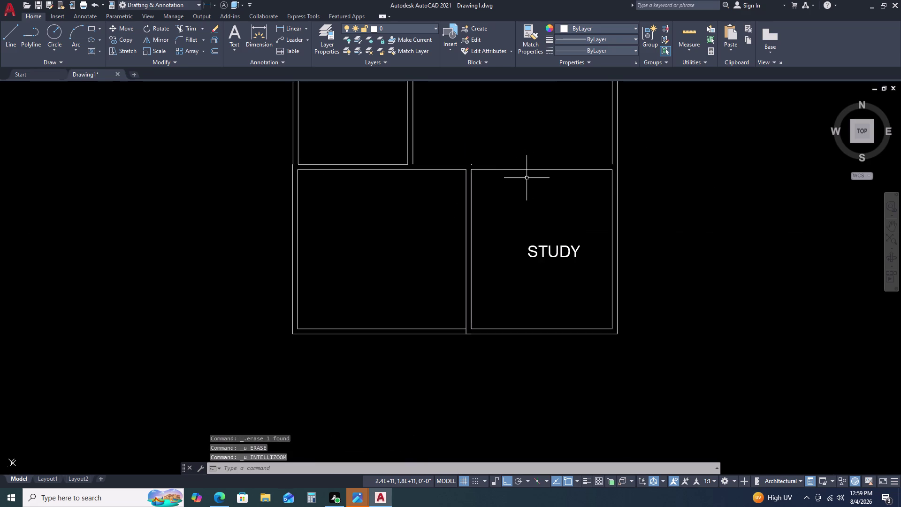
key(ctrl+z)
scroll(up, 3)
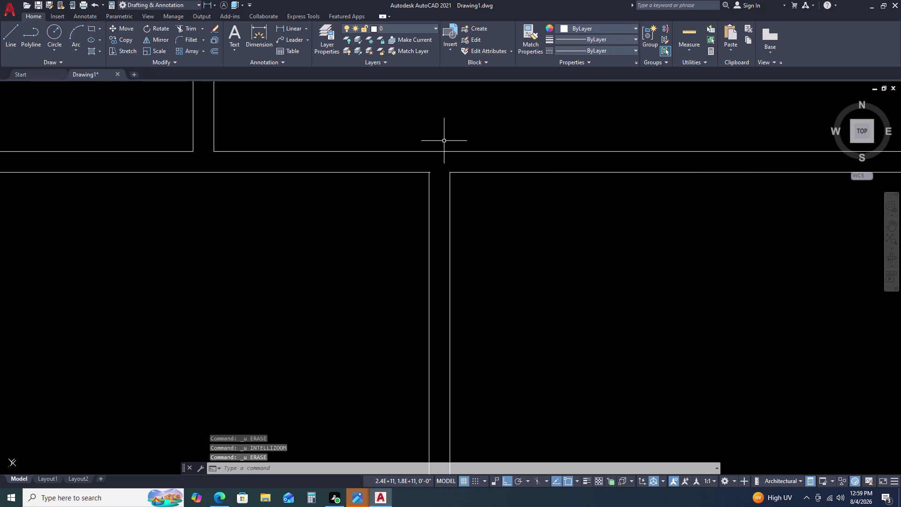
Delete the stray line at the study's top junction.
click(444, 139)
click(489, 163)
key(Delete)
scroll(down, 3)
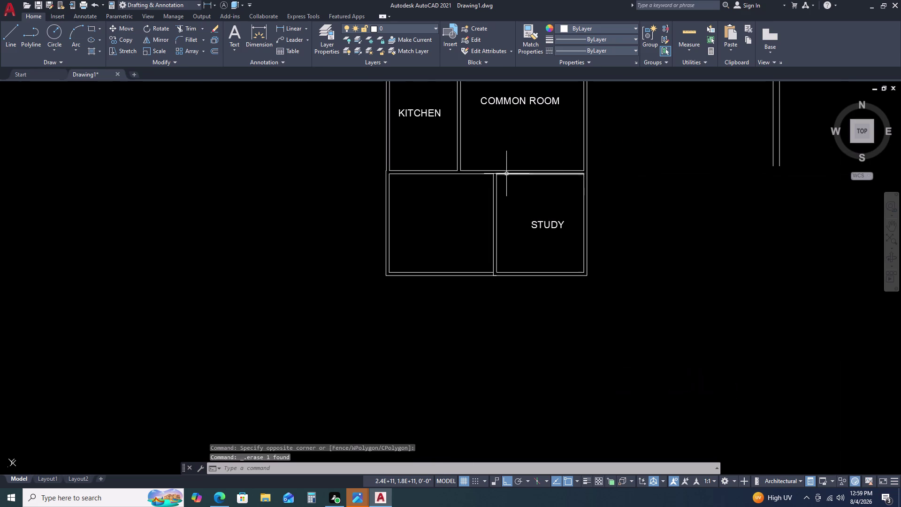
Trim the overlapping wall ends at the rooms' bottom junction.
scroll(up, 3)
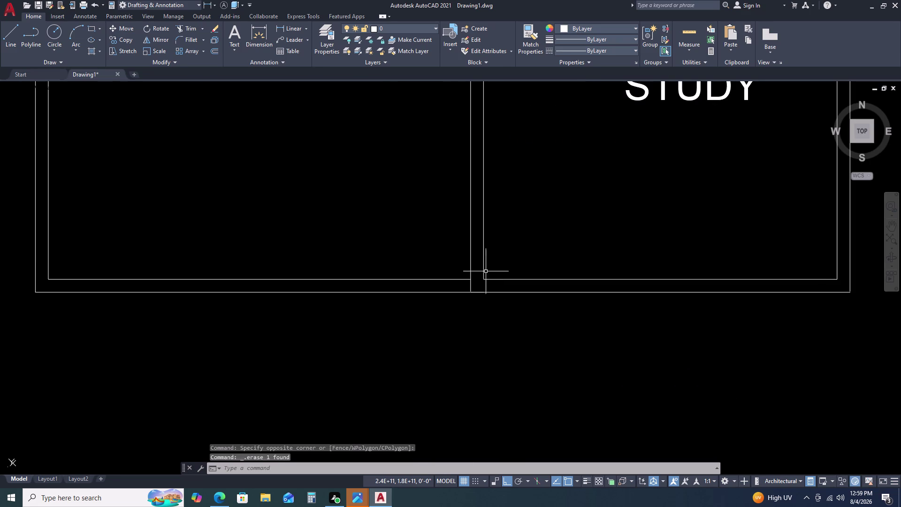
key(t)
key(r)
key(space)
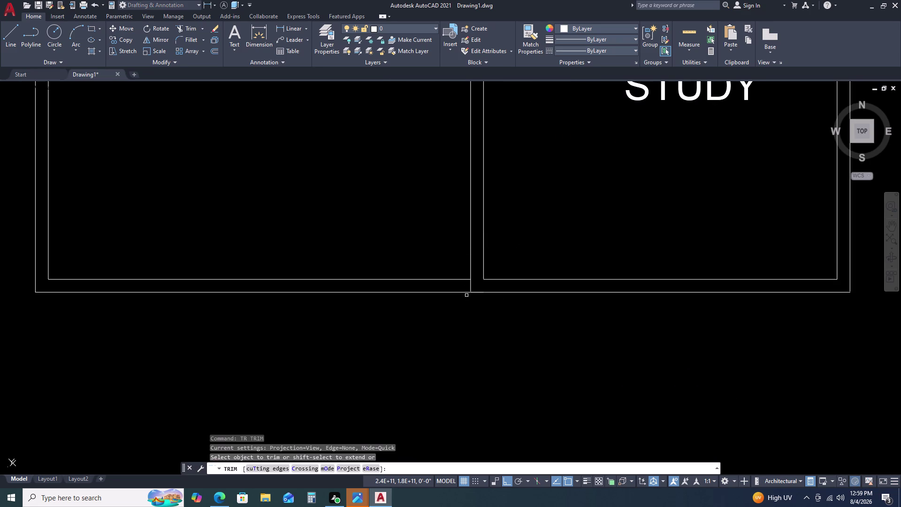
scroll(up, 3)
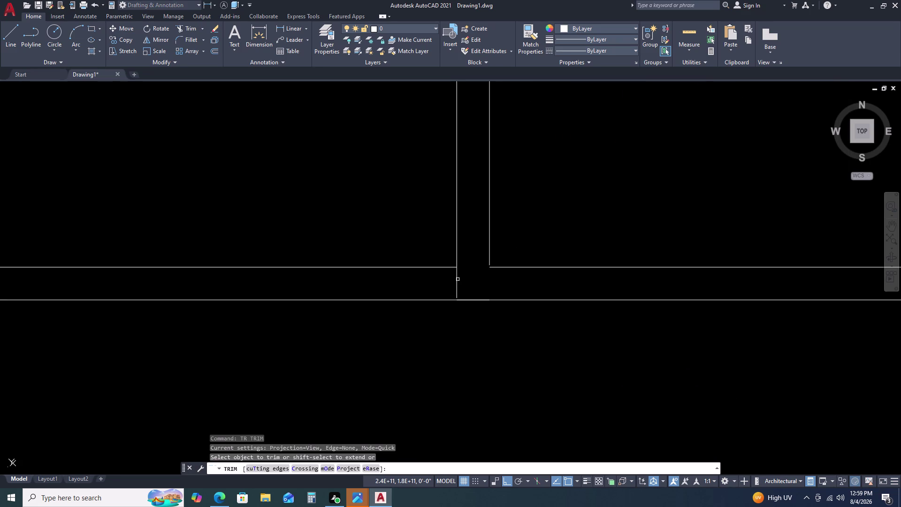
double_click(456, 281)
key(Escape)
click(470, 300)
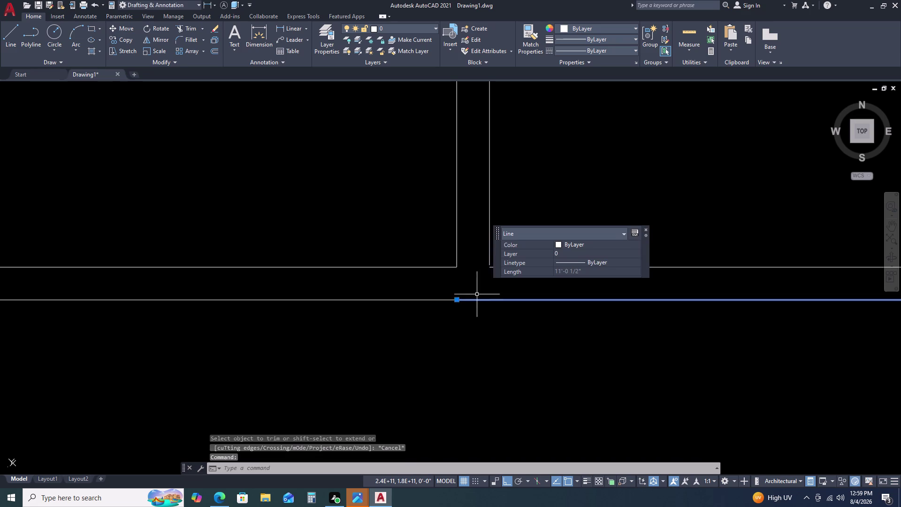
scroll(down, 3)
key(Escape)
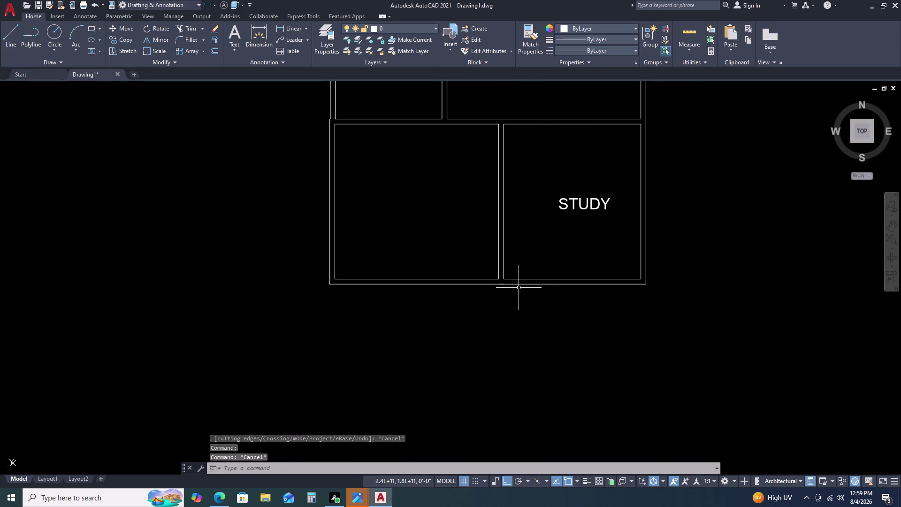
Delete the extra segment under the study and try extending the south wall line.
click(522, 283)
key(Delete)
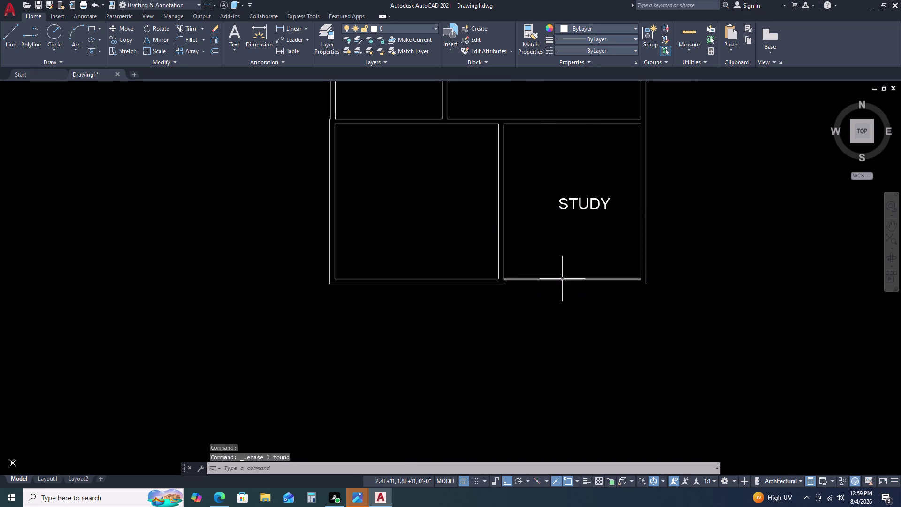
key(e)
key(x)
key(space)
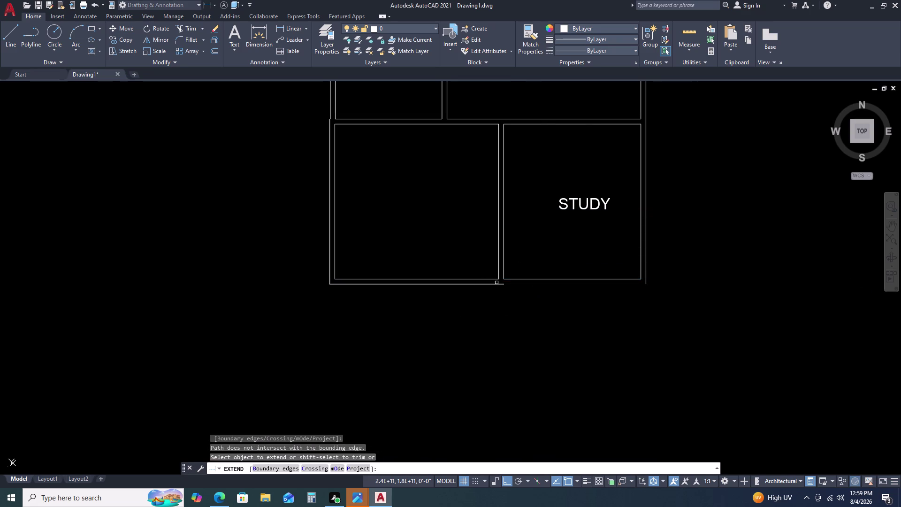
click(501, 285)
click(505, 285)
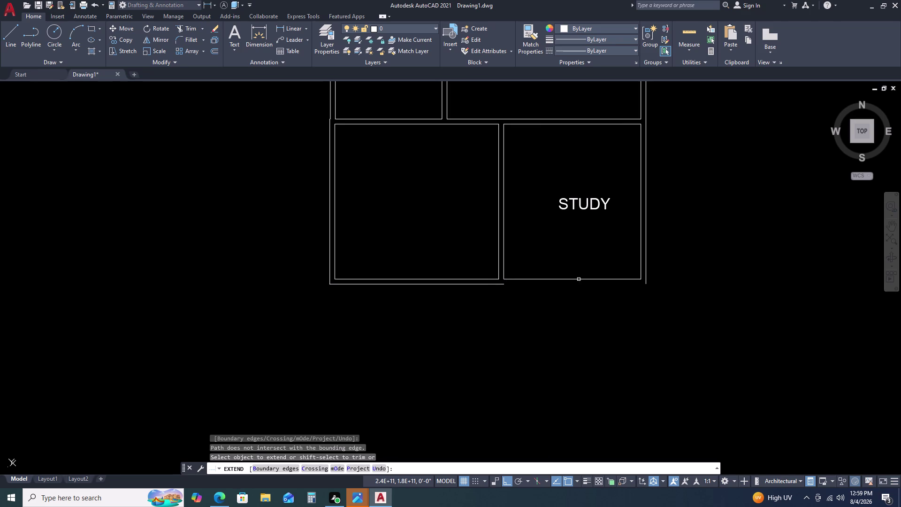
key(Escape)
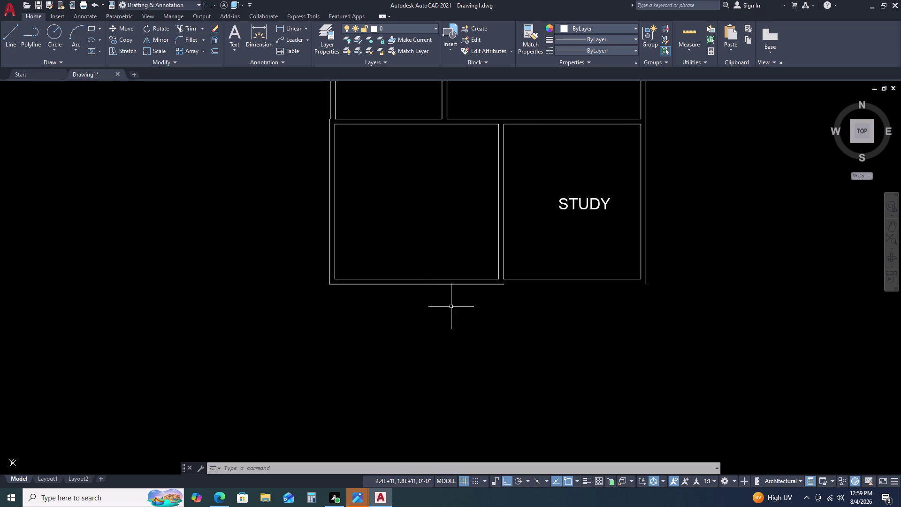
Grip-stretch the short south wall line east to the outer east wall.
click(502, 283)
click(503, 285)
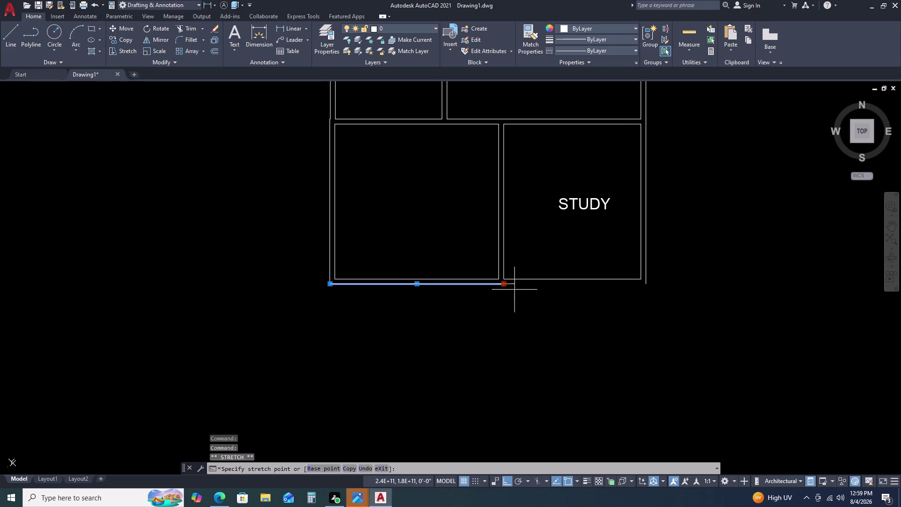
click(645, 284)
key(Escape)
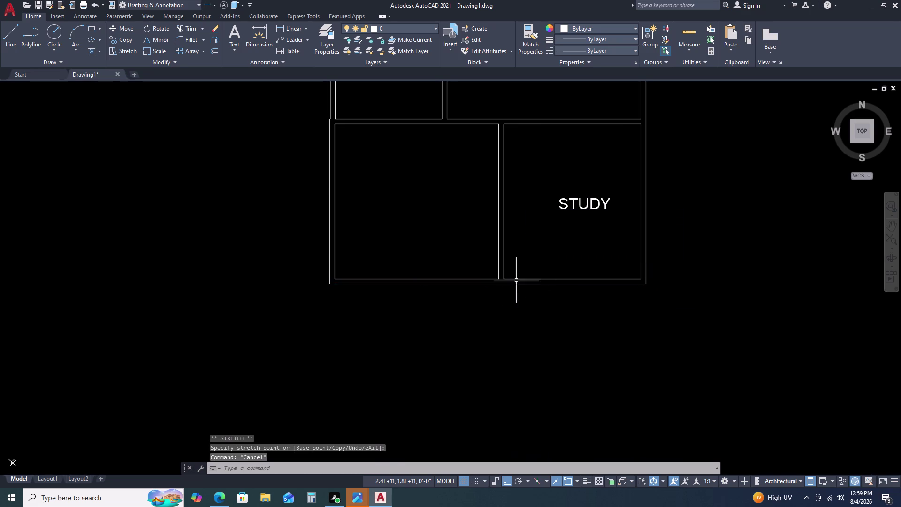
Fillet two bottom wall lines under the study into a clean corner.
scroll(up, 3)
scroll(up, 3)
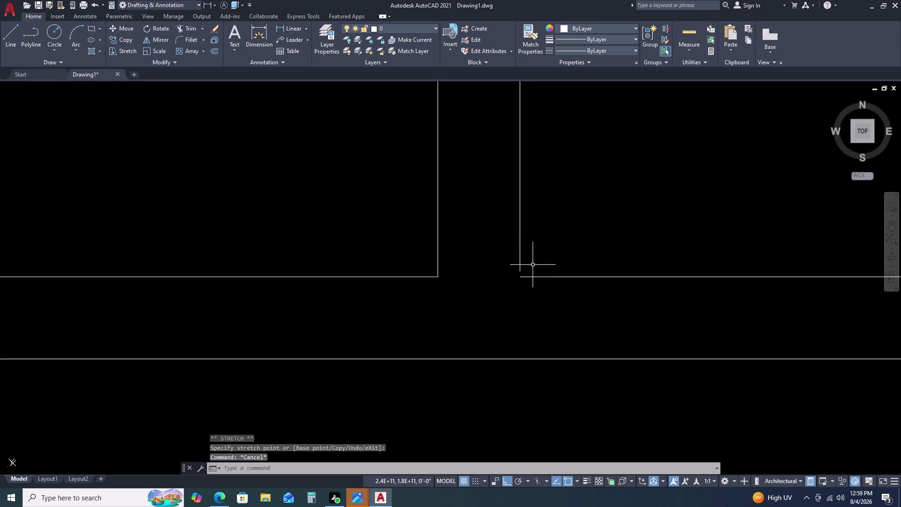
key(f)
key(space)
click(519, 267)
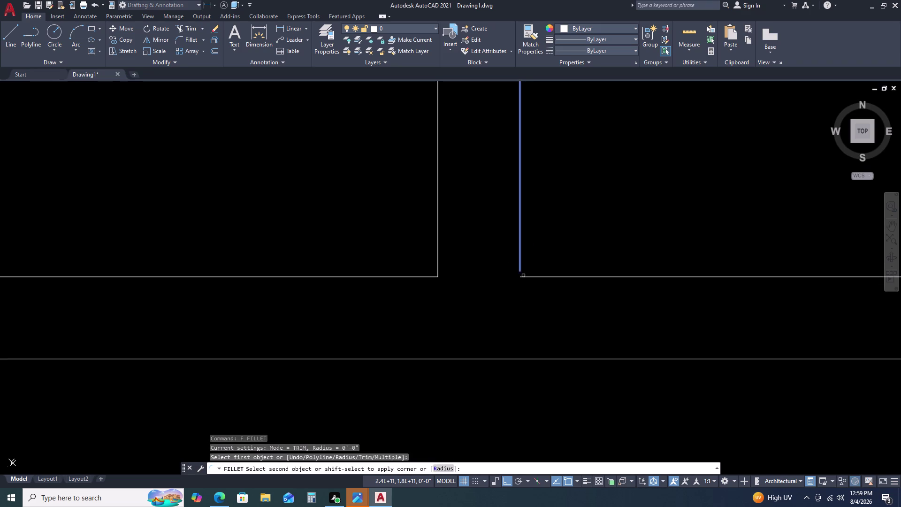
click(524, 276)
scroll(down, 3)
key(Escape)
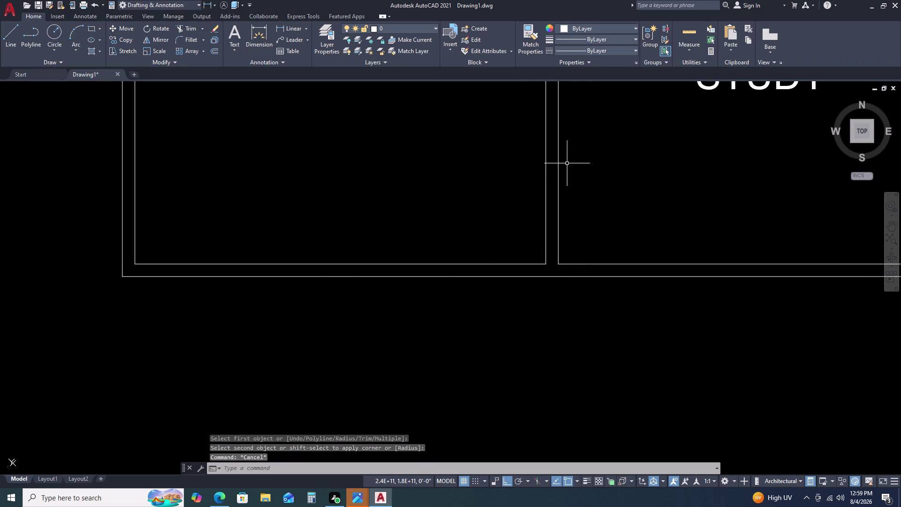
scroll(down, 3)
scroll(up, 3)
Zoom in on the study and window-select the STUDY label to show its properties.
scroll(up, 3)
scroll(down, 3)
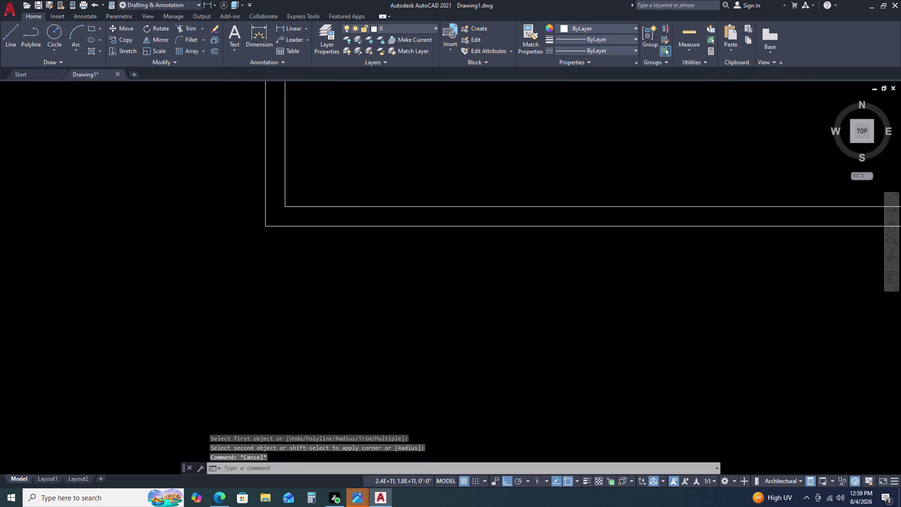
scroll(down, 3)
scroll(down, 3)
scroll(up, 3)
middle_drag(711, 151, 658, 175)
middle_click(656, 175)
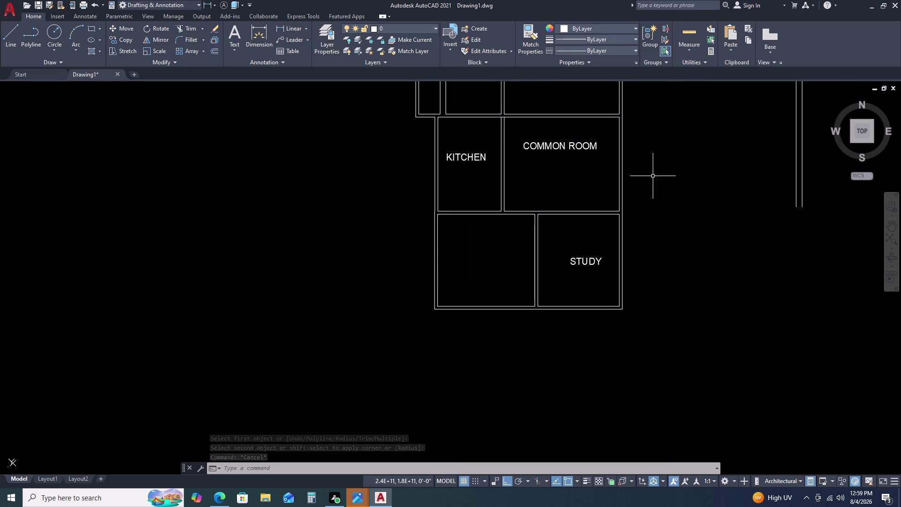
scroll(up, 3)
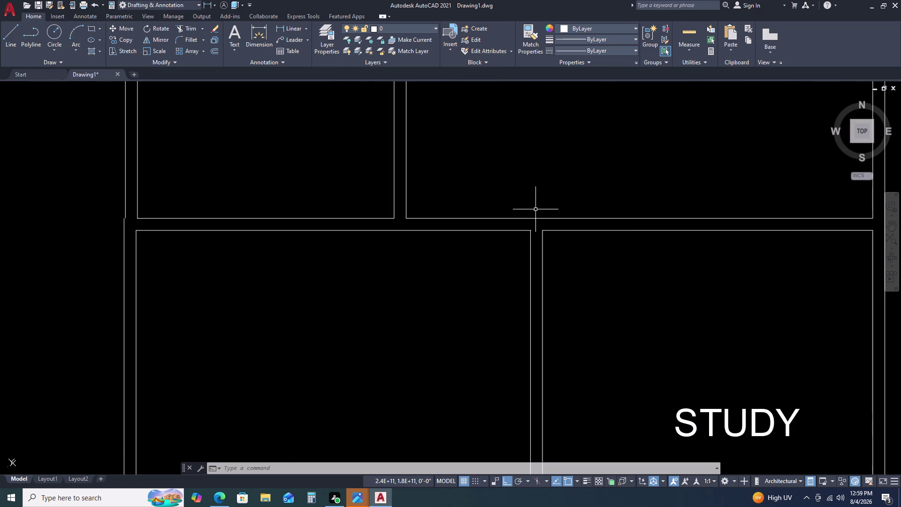
scroll(down, 3)
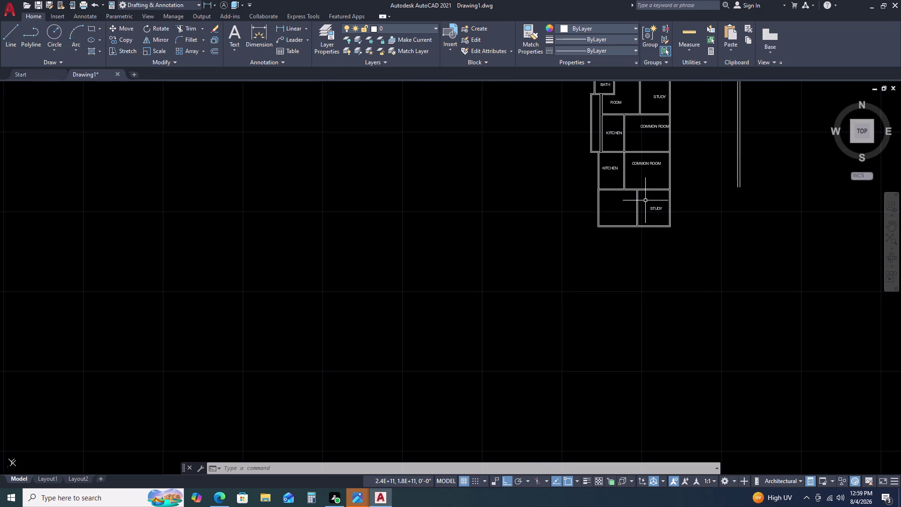
scroll(up, 3)
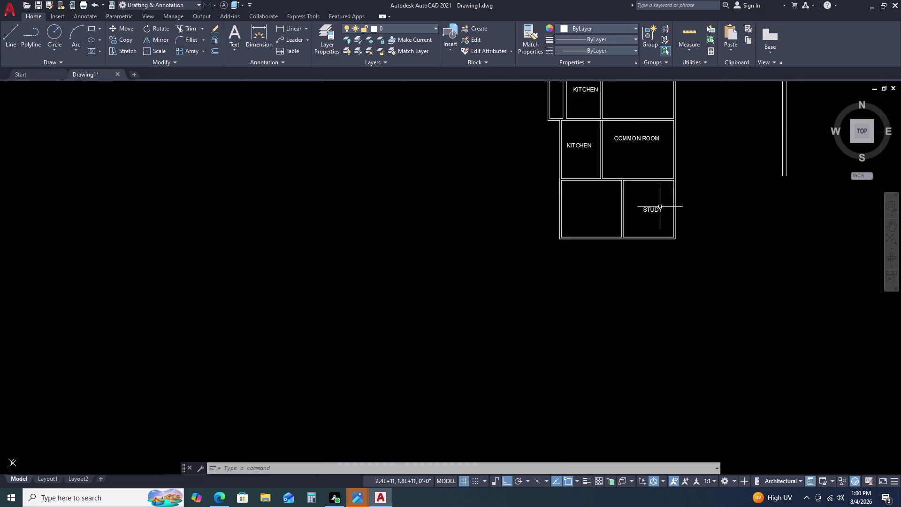
scroll(up, 3)
click(663, 205)
click(654, 212)
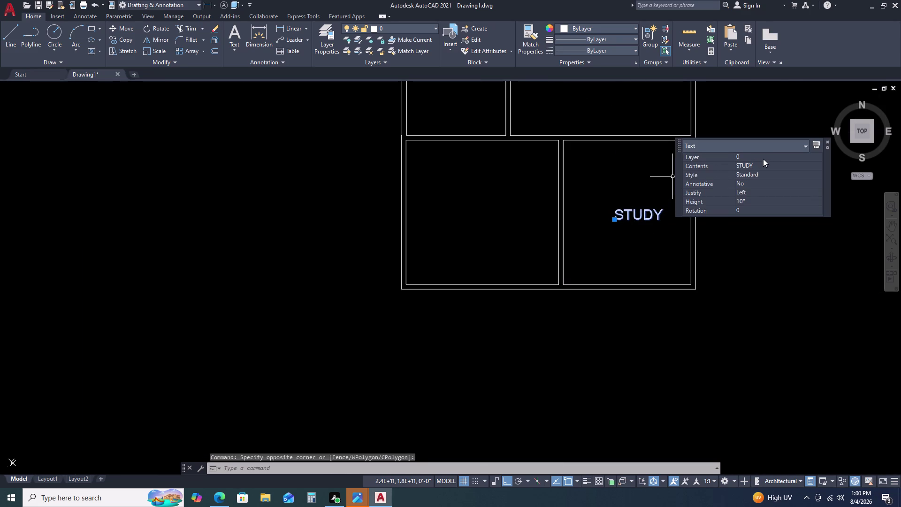
Copy the STUDY label into the empty room west of the study.
key(c)
key(o)
key(space)
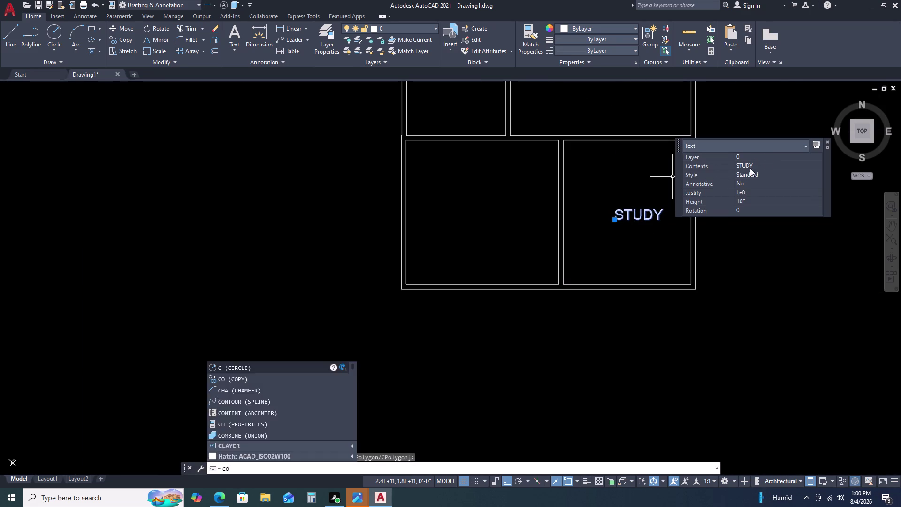
drag(631, 211, 621, 213)
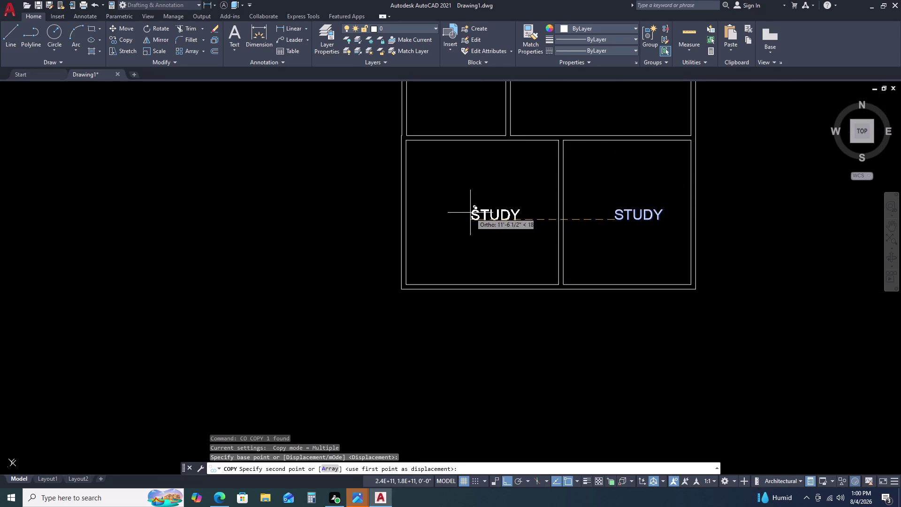
click(470, 212)
key(Escape)
Change the copied label's text to ROOM.
double_click(496, 212)
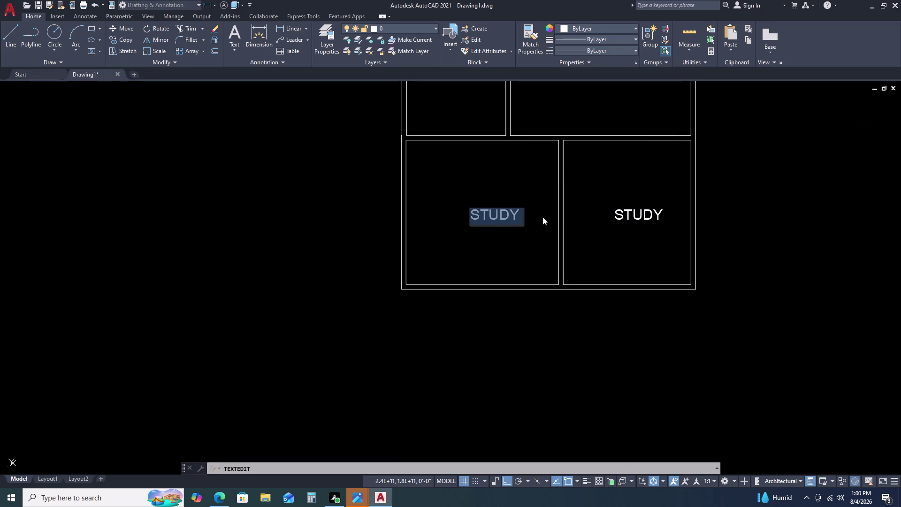
key(r)
text(O)
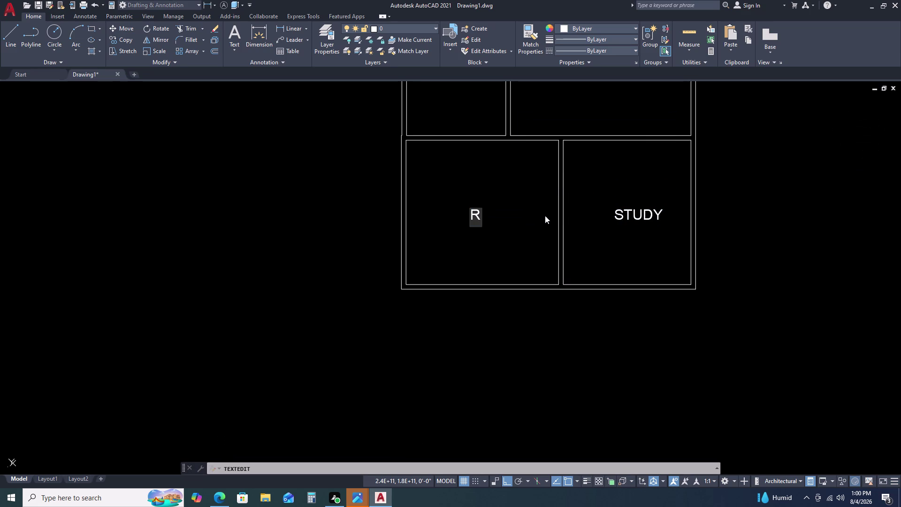
text(OM)
key(space)
click(494, 188)
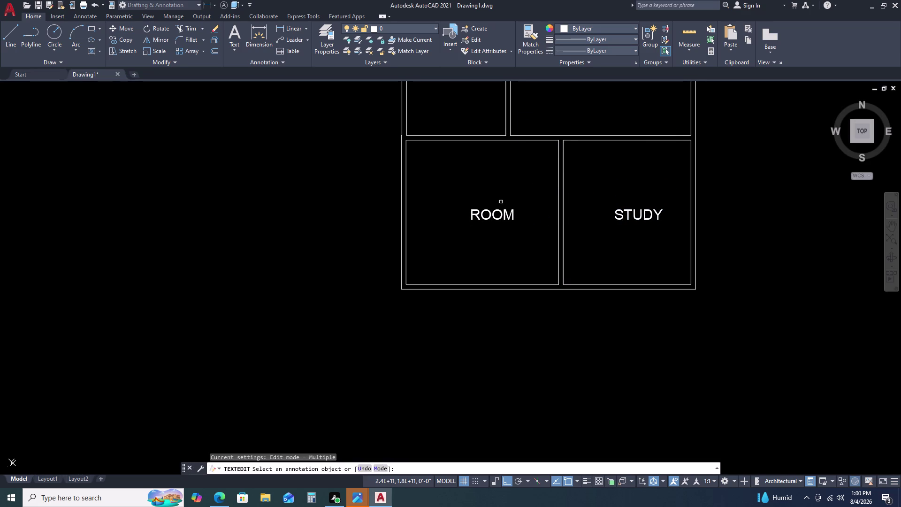
key(Escape)
scroll(down, 3)
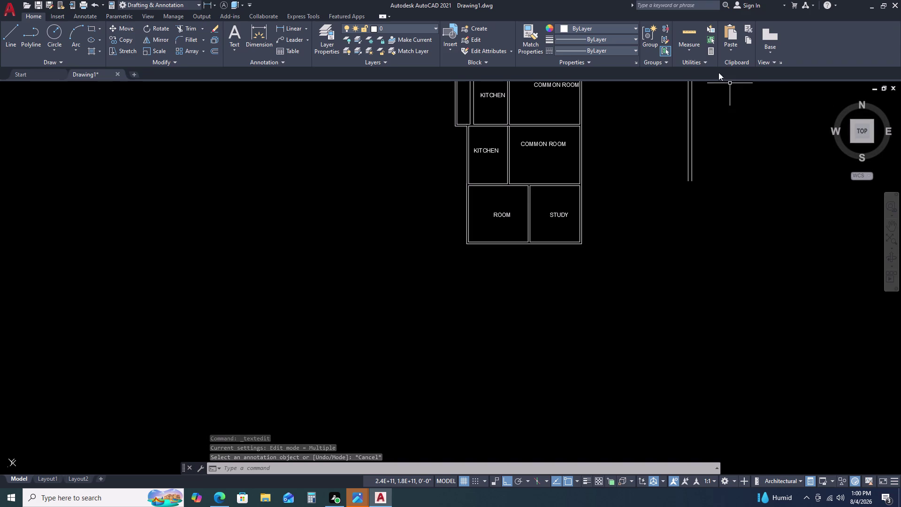
middle_drag(655, 90, 703, 72)
middle_click(705, 72)
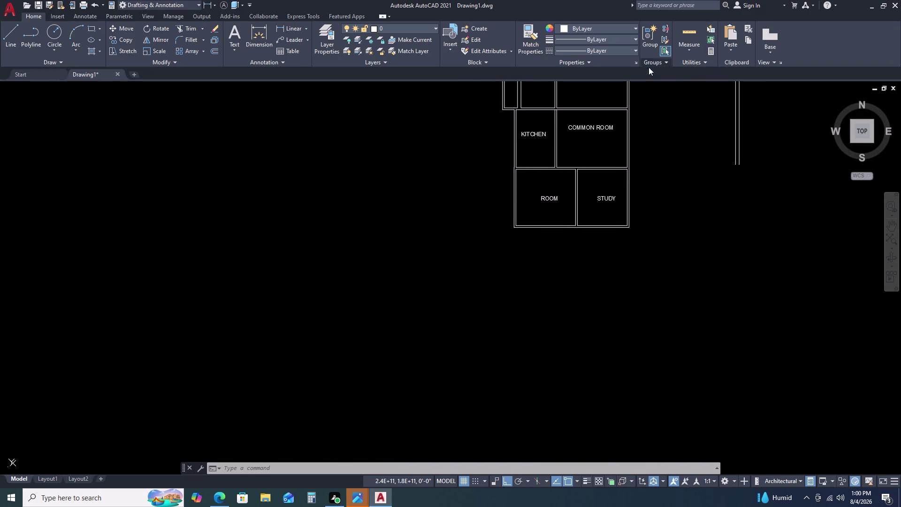
scroll(down, 3)
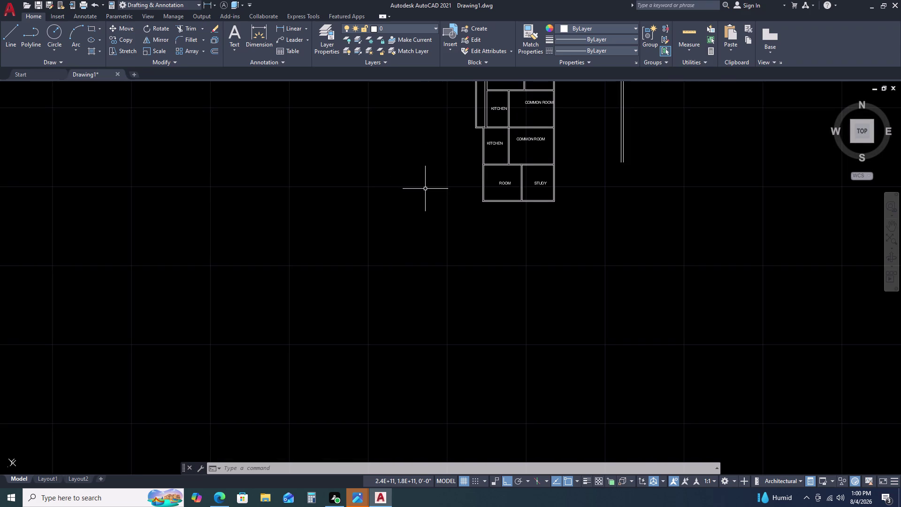
Start a rectangle left of the plan using the Dimensions option.
text(RE)
key(c)
key(space)
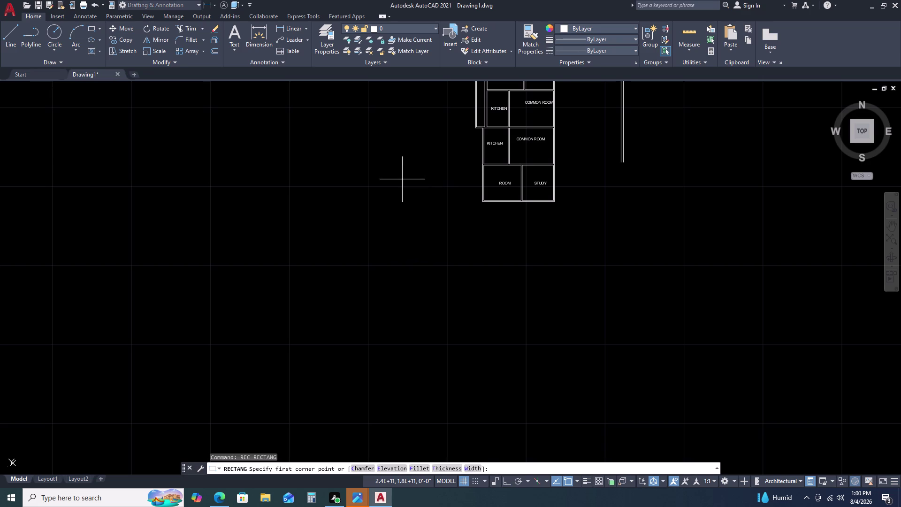
click(402, 179)
text(D)
key(space)
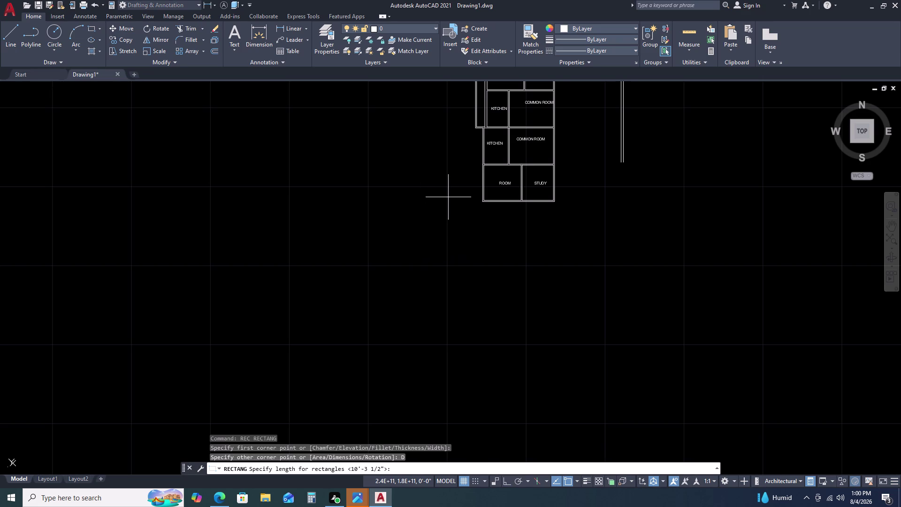
Give the rectangle a 2'-11.5" length and 18'-6" width.
key(1)
key(BackSpace)
text(2')
text(11.5)
key(Return)
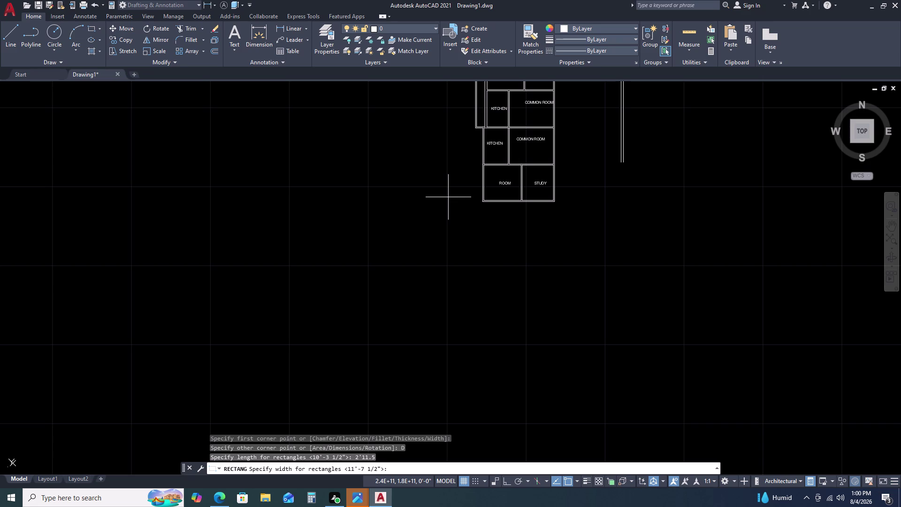
text(18)
text('6)
key(Return)
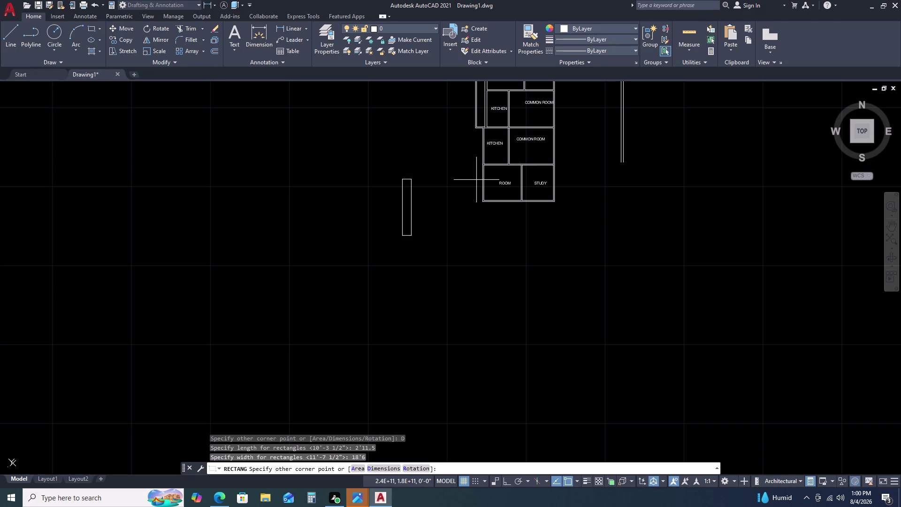
click(435, 210)
Offset the rectangle 4.5" outward to form the outer wall outline.
scroll(up, 3)
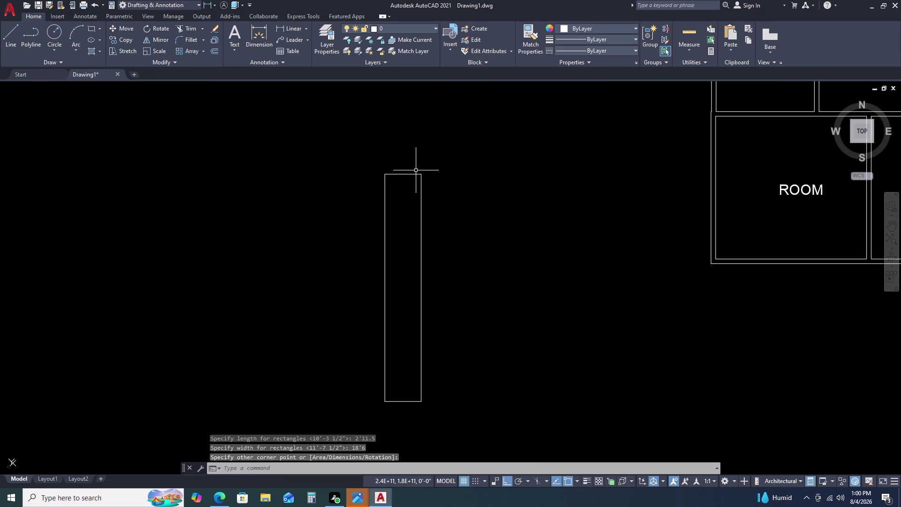
click(415, 170)
click(408, 182)
text(O)
key(space)
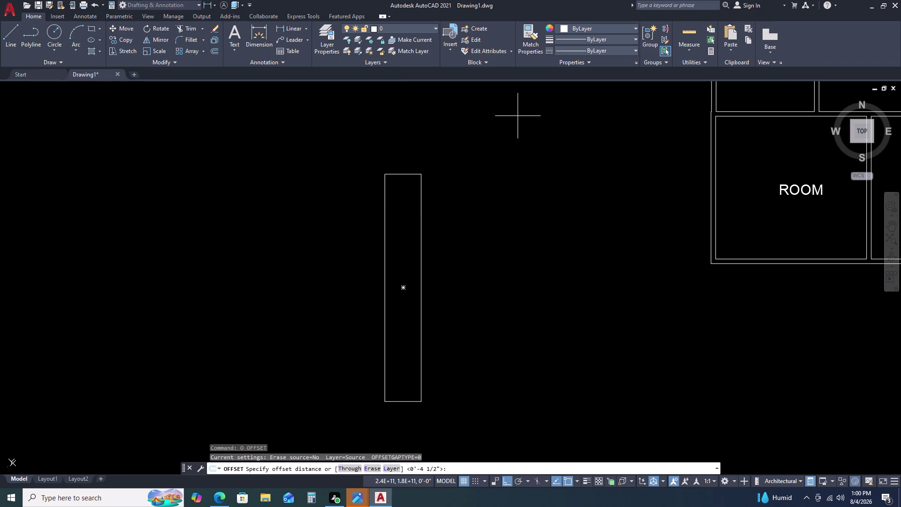
text(4.5)
key(Return)
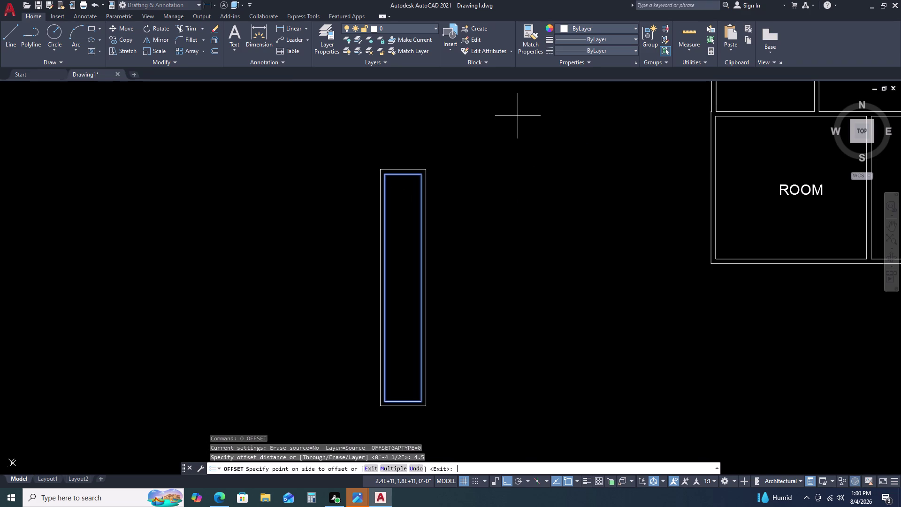
drag(547, 120, 554, 122)
click(556, 121)
key(Escape)
Select both rectangle outlines and start moving them.
click(427, 163)
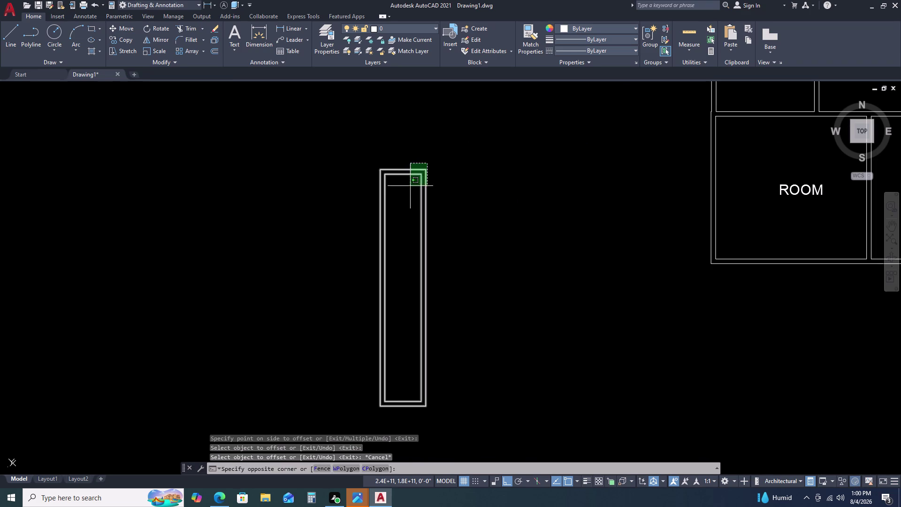
click(406, 189)
key(m)
key(space)
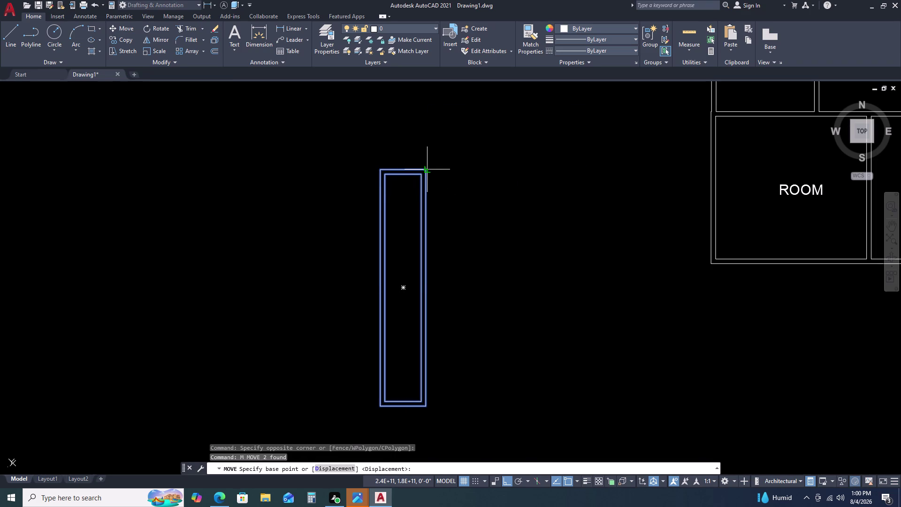
Move both outlines by their outer top-right corner to near the plan's west wall.
drag(429, 171, 441, 171)
scroll(down, 3)
scroll(up, 3)
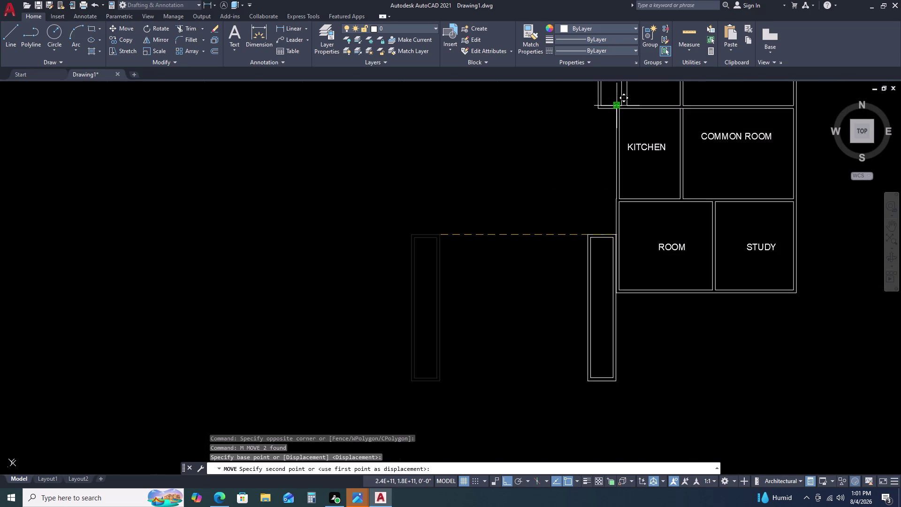
scroll(up, 3)
key(F8)
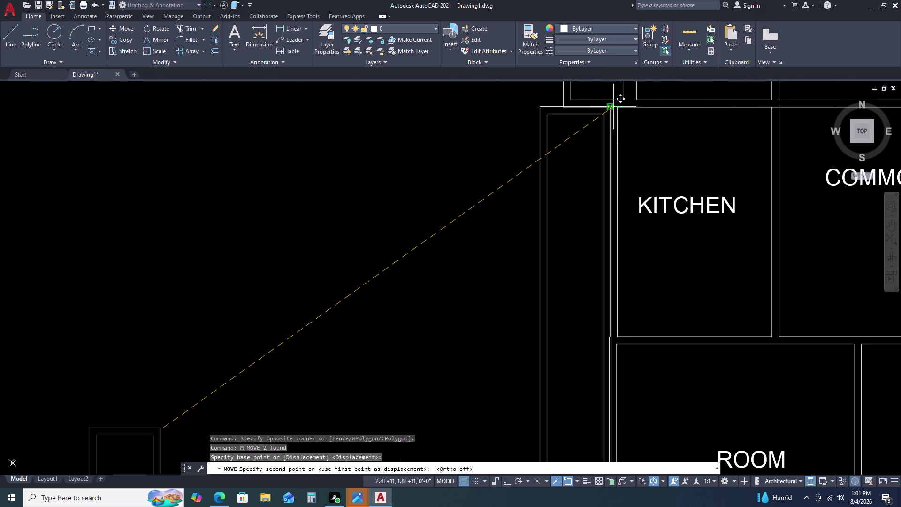
scroll(up, 3)
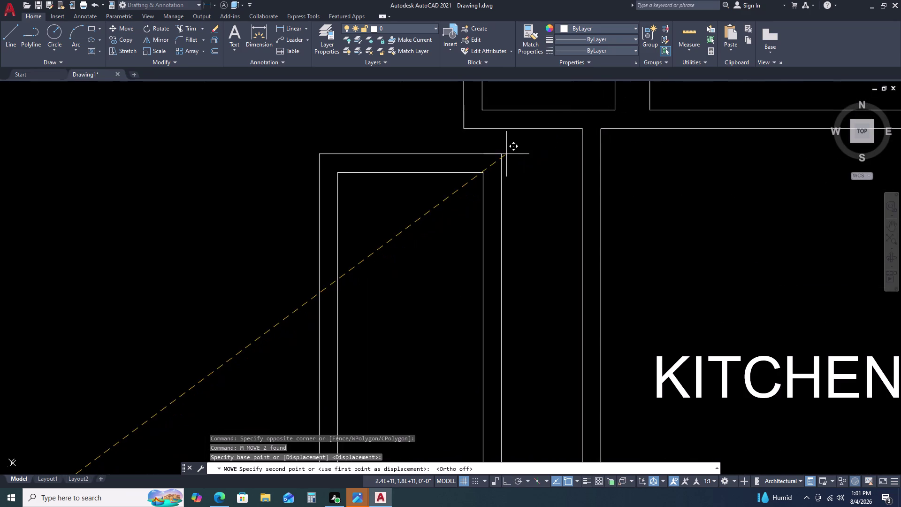
click(507, 154)
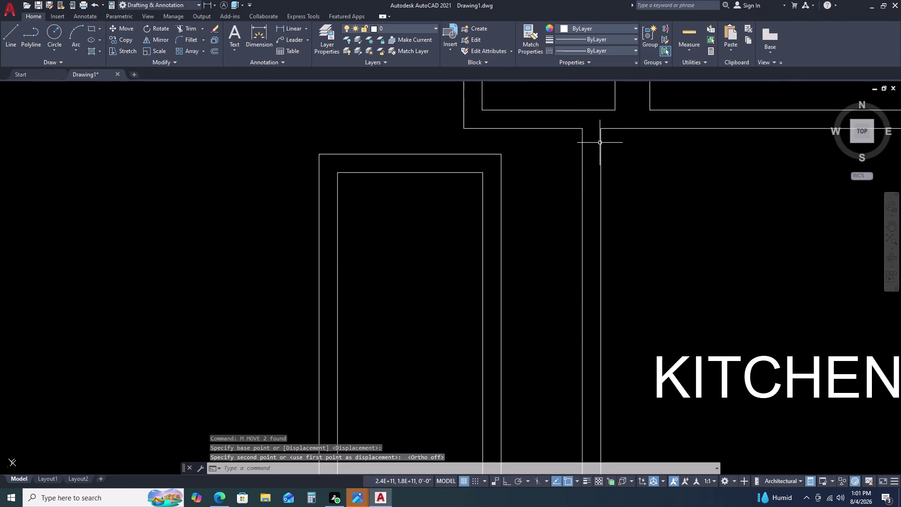
Begin a line near the west wall, then cancel it.
key(l)
key(space)
click(601, 125)
click(601, 107)
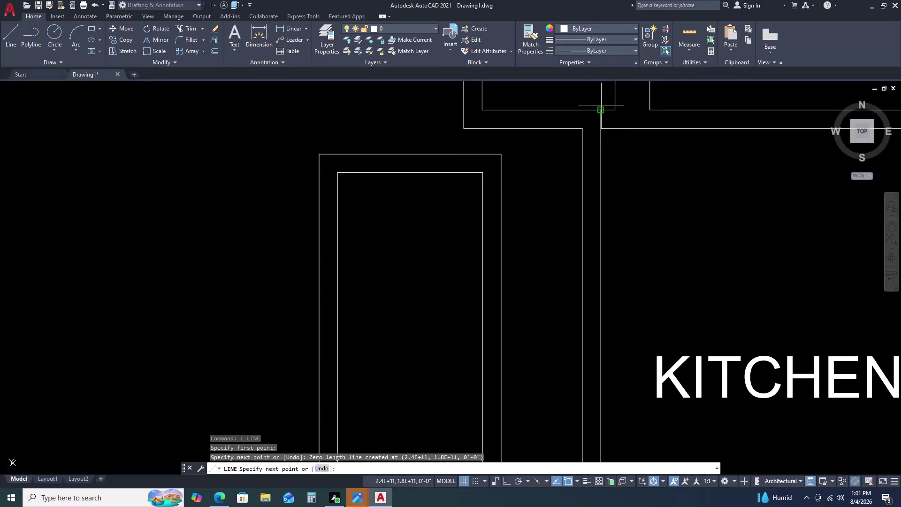
key(Escape)
Move both outlines again, snapping their outer top-right corner against the kitchen's west wall.
drag(519, 160, 509, 166)
click(454, 205)
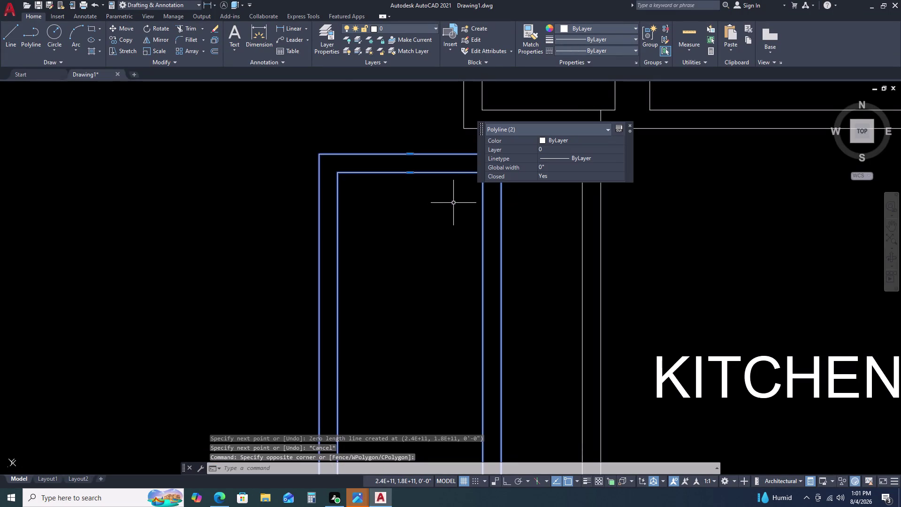
key(m)
key(space)
click(504, 151)
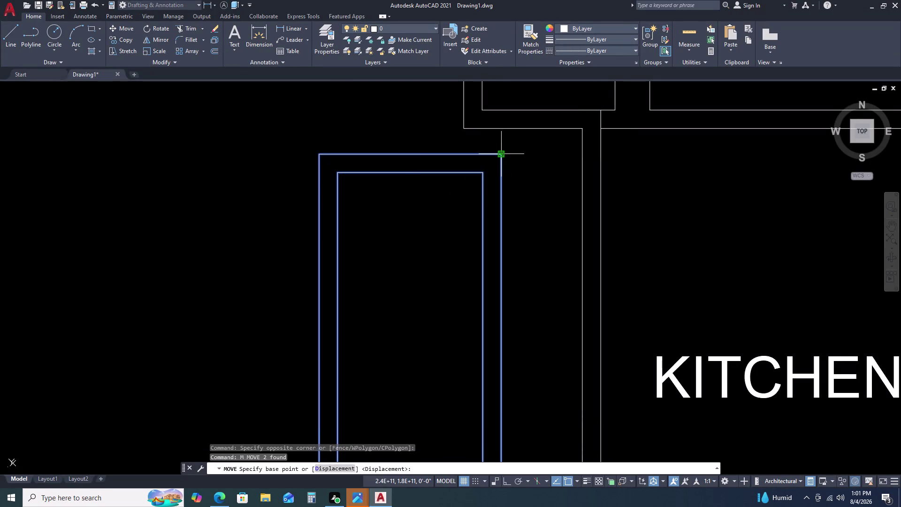
click(603, 108)
scroll(down, 3)
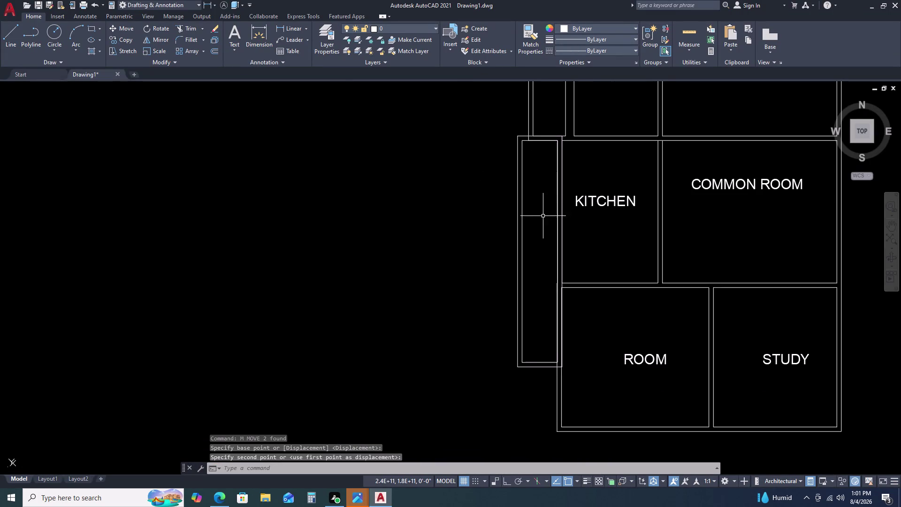
key(Escape)
middle_drag(540, 219, 542, 198)
click(545, 140)
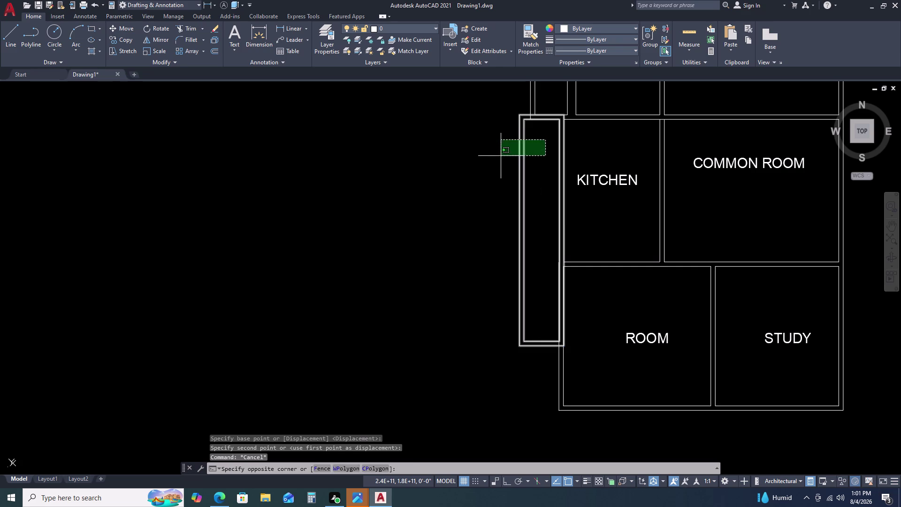
click(501, 155)
Explode the outlines and erase a wall line of the narrow room.
key(x)
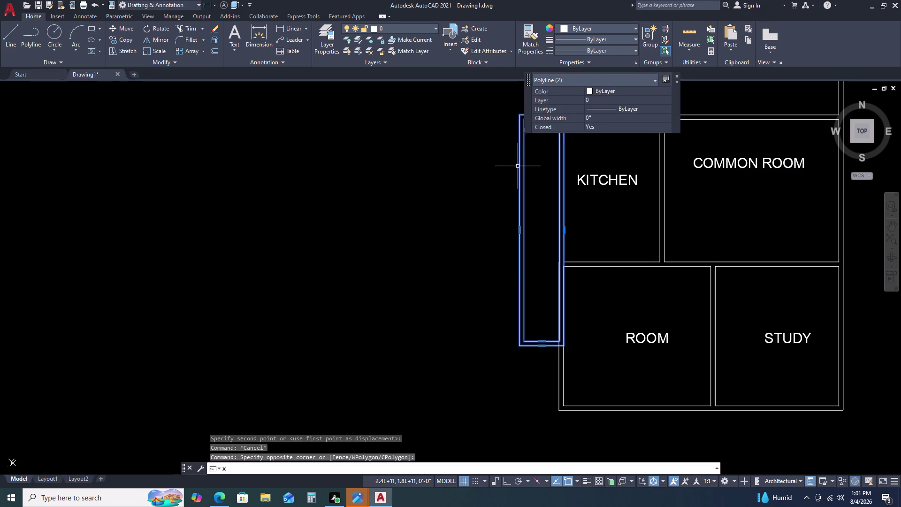
key(space)
click(559, 162)
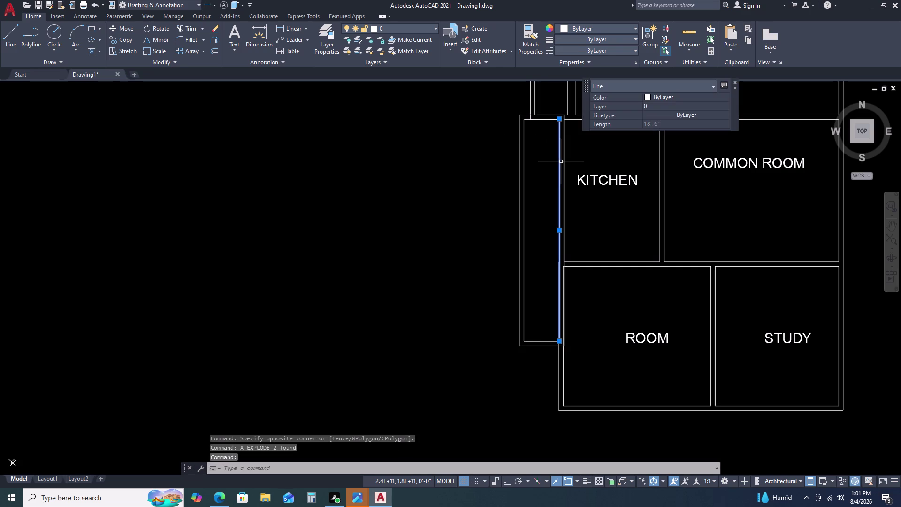
key(Delete)
click(563, 167)
key(Delete)
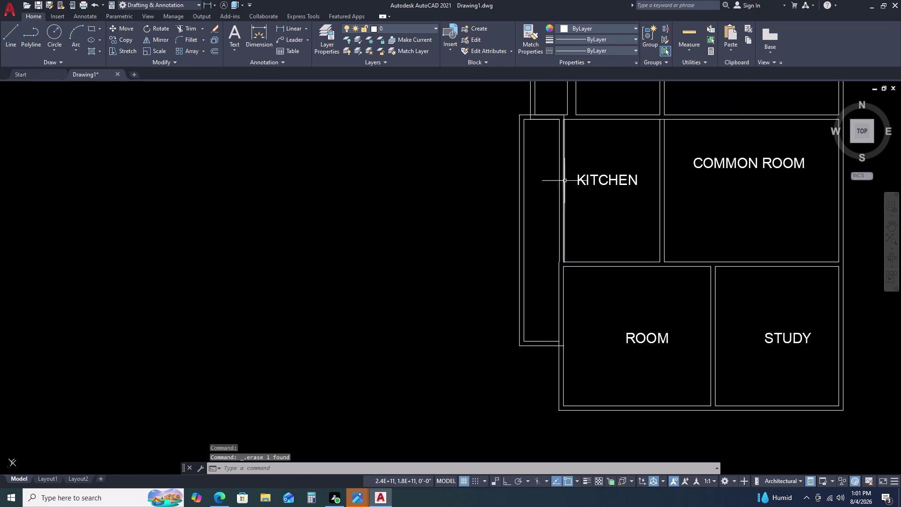
Undo the erase and explode with five Ctrl+Z presses.
scroll(up, 3)
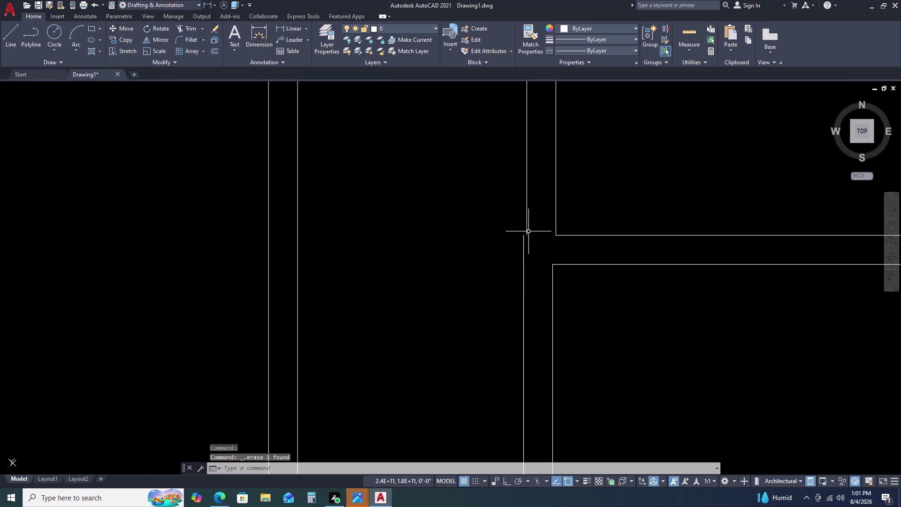
scroll(up, 3)
scroll(down, 3)
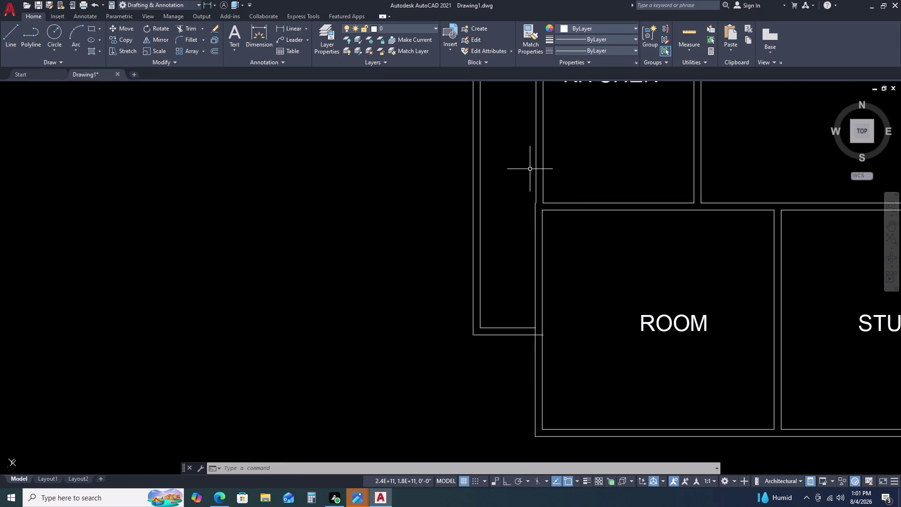
key(Escape)
key(ctrl+z)
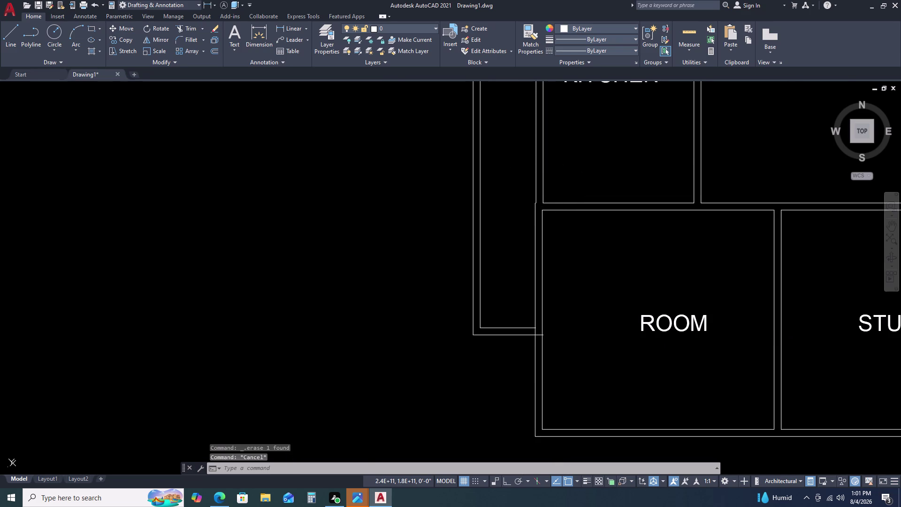
key(ctrl+z)
key(ctrl+z)
key(ctrl+z)
key(ctrl+z)
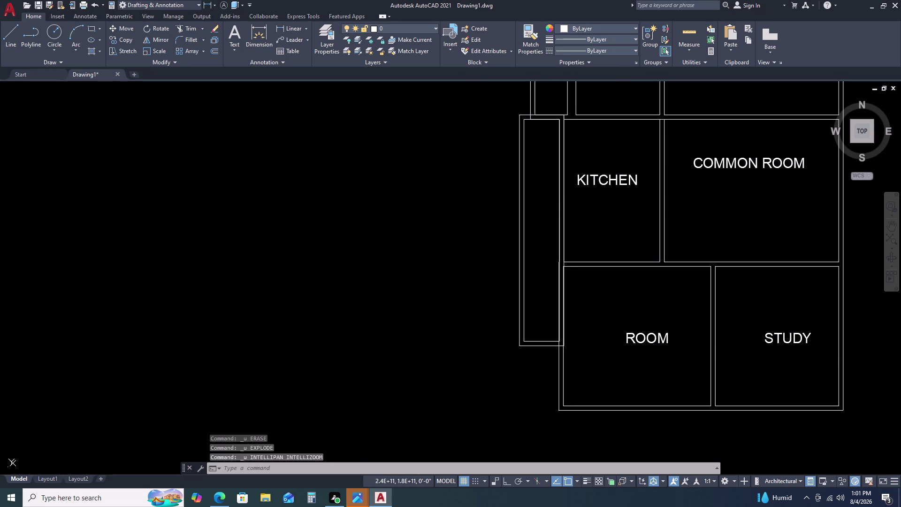
Zoom and pan along the west wall to inspect the restored narrow room.
scroll(down, 3)
scroll(up, 3)
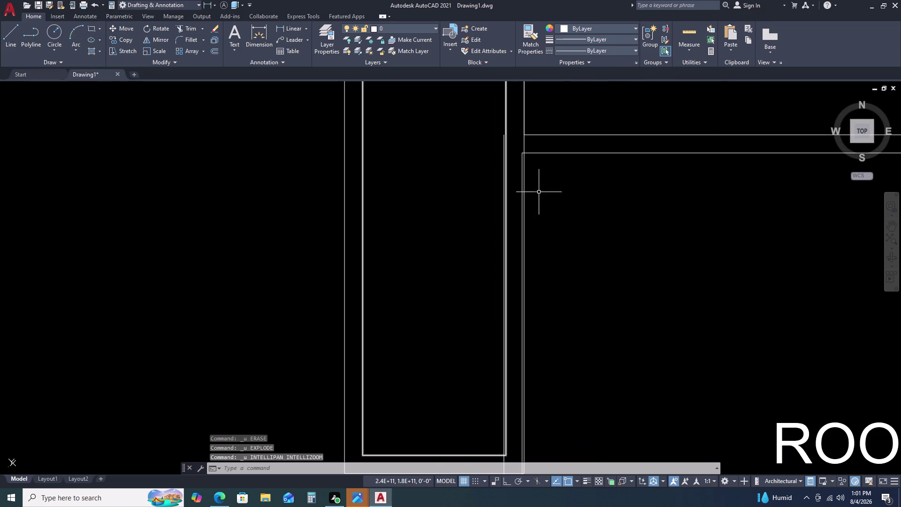
scroll(up, 3)
scroll(down, 3)
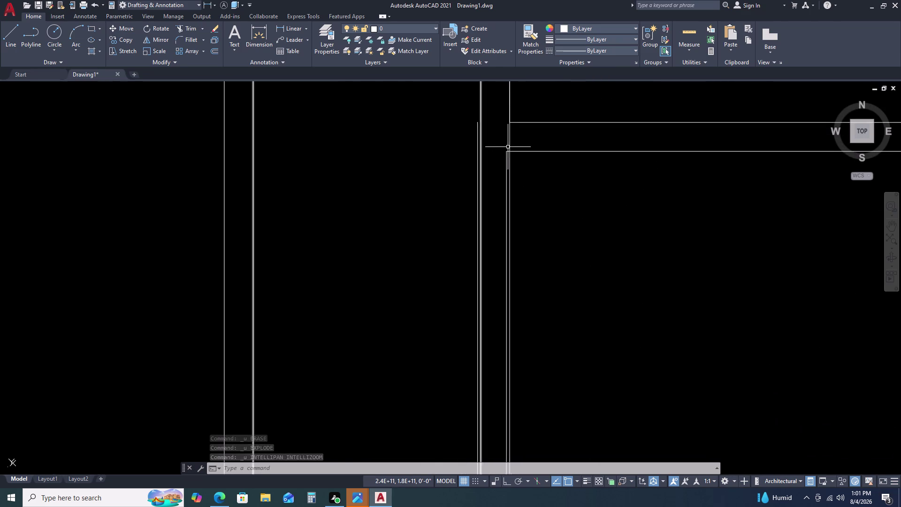
scroll(down, 3)
scroll(down, 3)
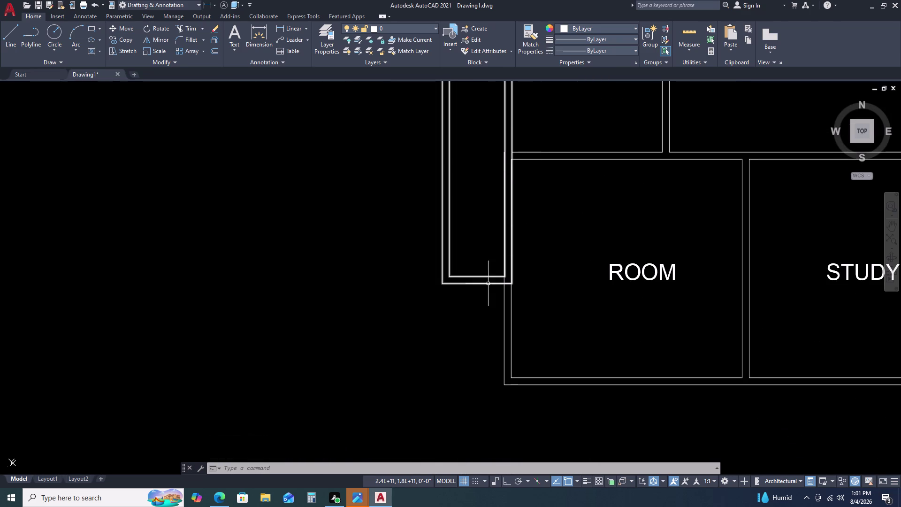
middle_drag(517, 161, 486, 248)
scroll(down, 3)
scroll(up, 3)
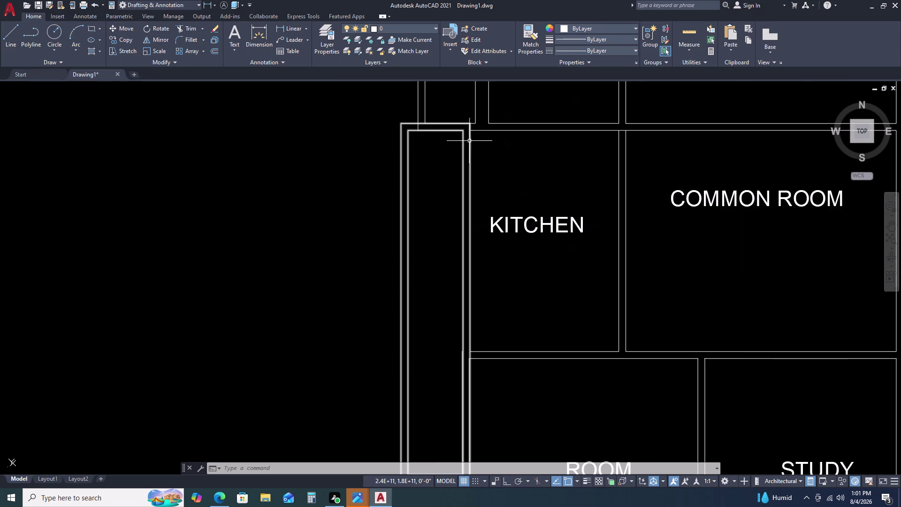
scroll(up, 3)
scroll(down, 3)
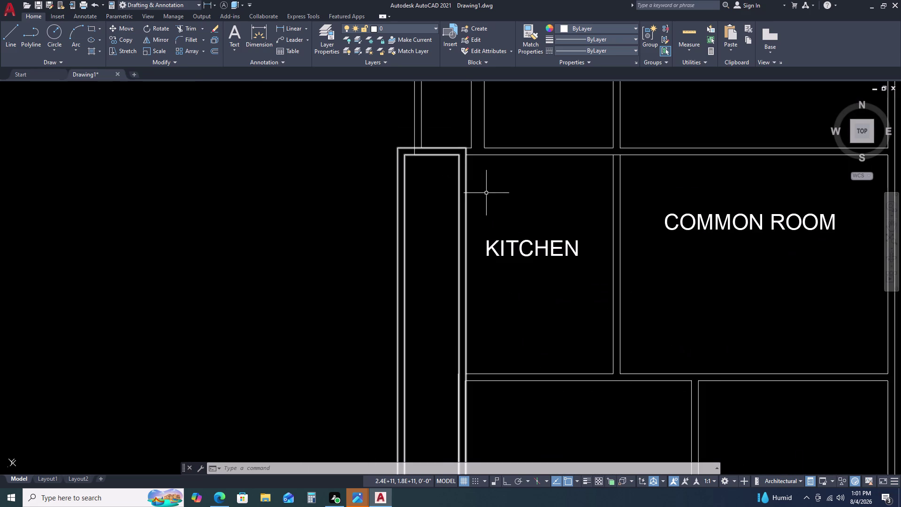
key(Escape)
key(Escape)
key(Escape)
scroll(down, 3)
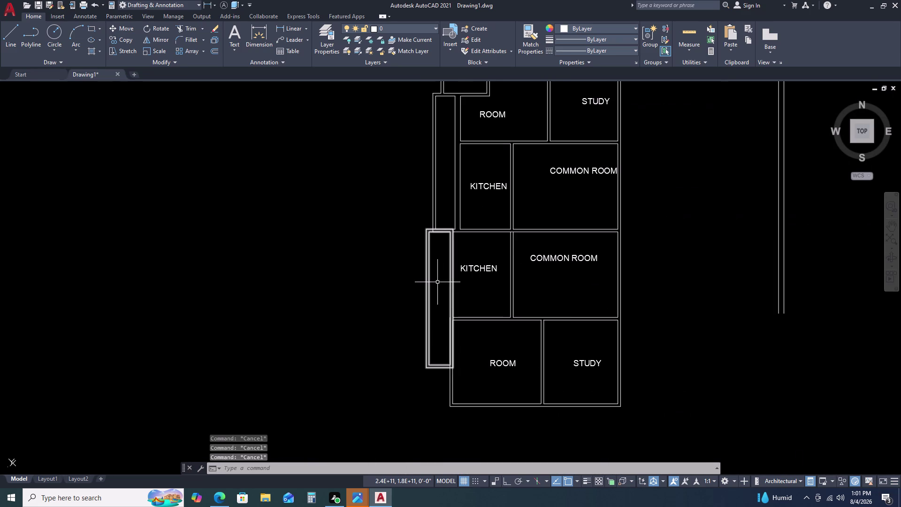
Move the narrow double-walled room out to the west of the plan.
click(436, 282)
click(422, 269)
key(m)
key(space)
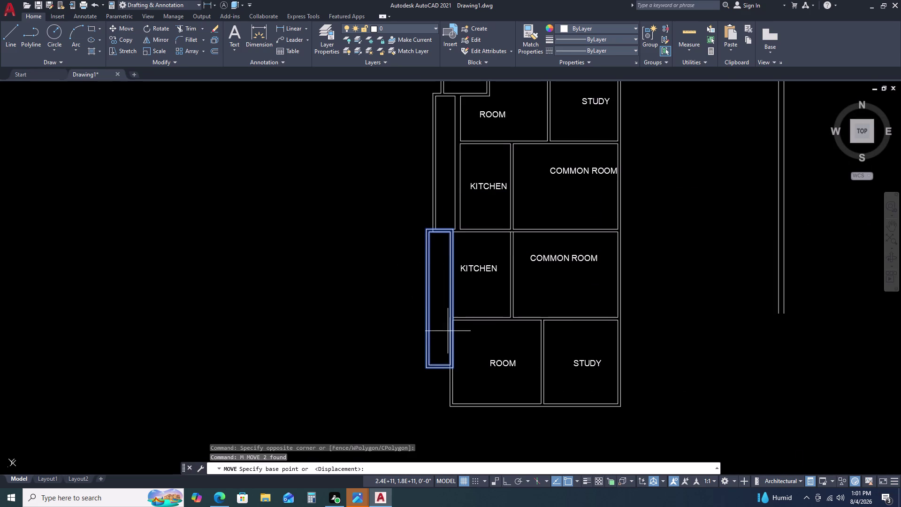
click(412, 332)
click(362, 299)
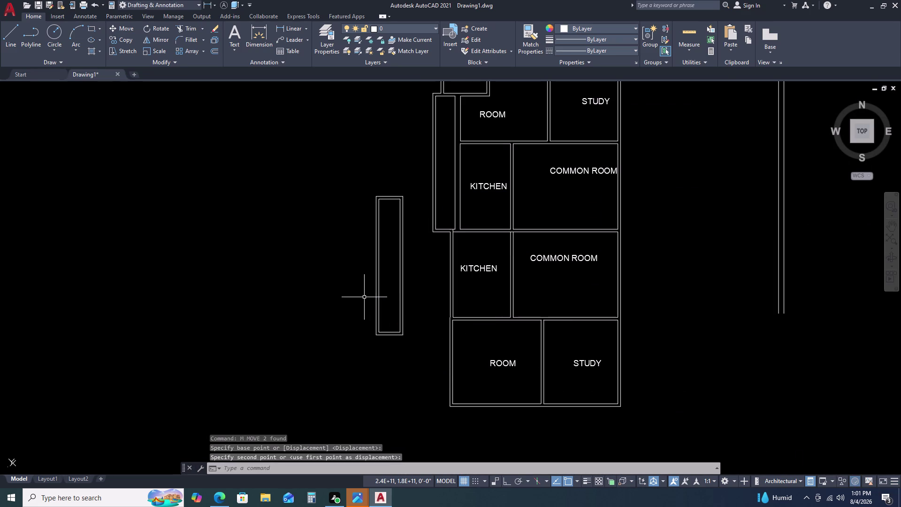
key(Escape)
Erase a stray wall line at the kitchen–room corner.
scroll(up, 3)
scroll(down, 3)
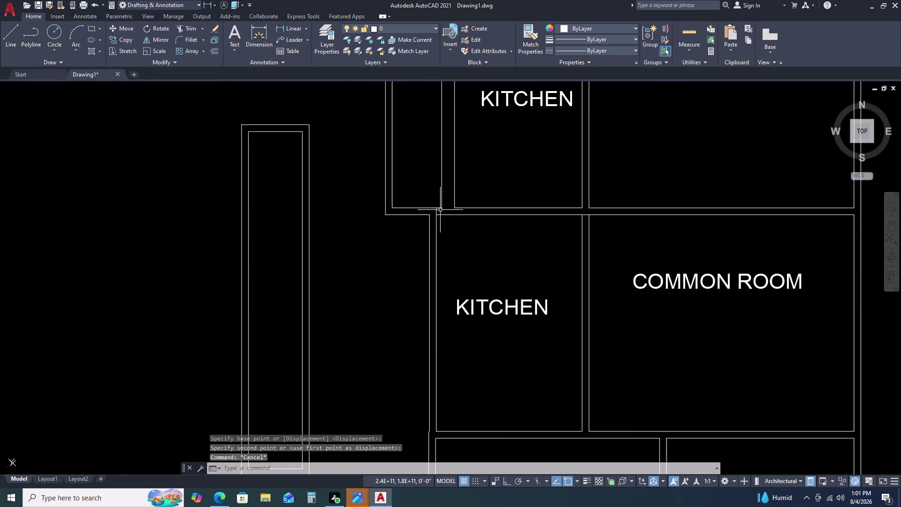
scroll(down, 3)
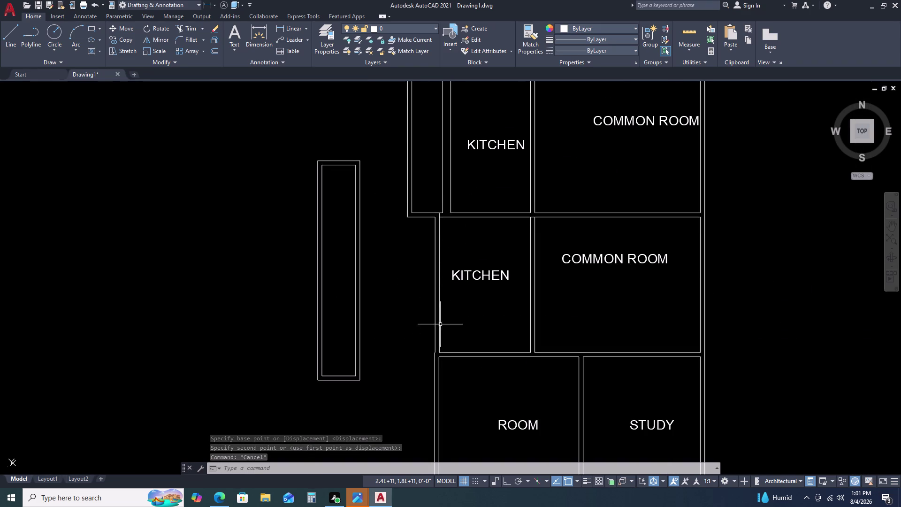
middle_click(444, 270)
middle_drag(446, 256, 448, 251)
middle_drag(448, 249, 450, 244)
middle_drag(454, 252, 480, 167)
middle_click(480, 167)
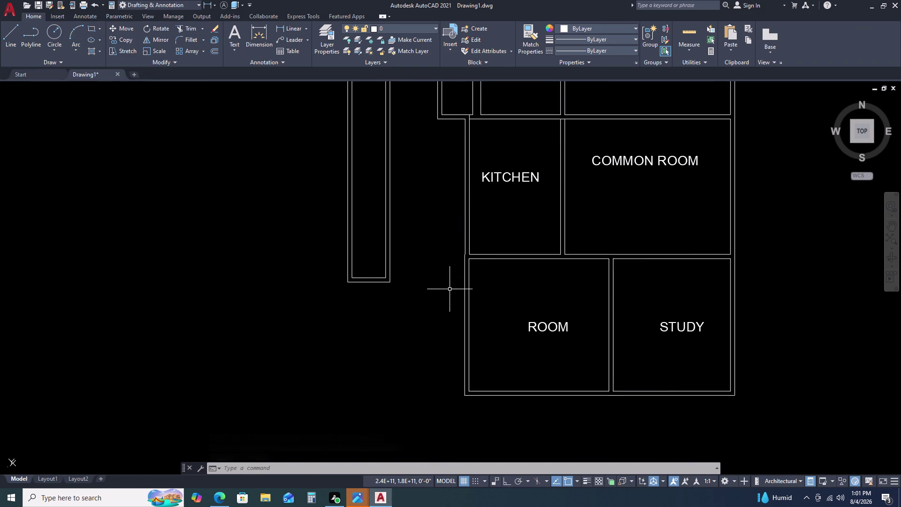
scroll(up, 3)
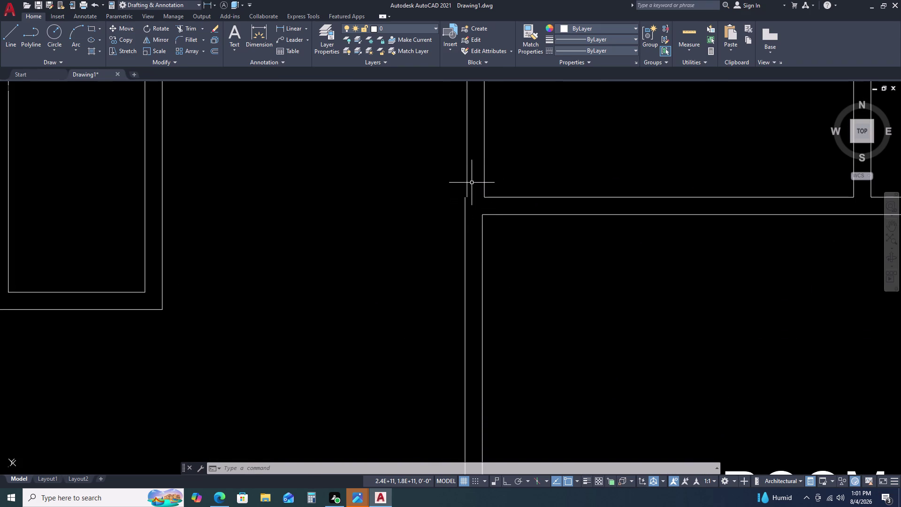
click(471, 181)
click(462, 177)
key(Delete)
Erase a second stray line at the same corner.
scroll(down, 3)
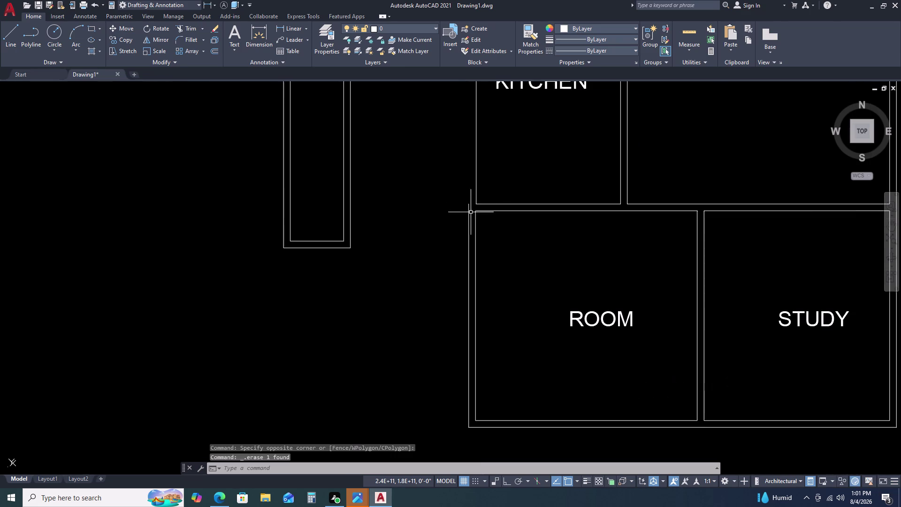
scroll(down, 3)
scroll(up, 3)
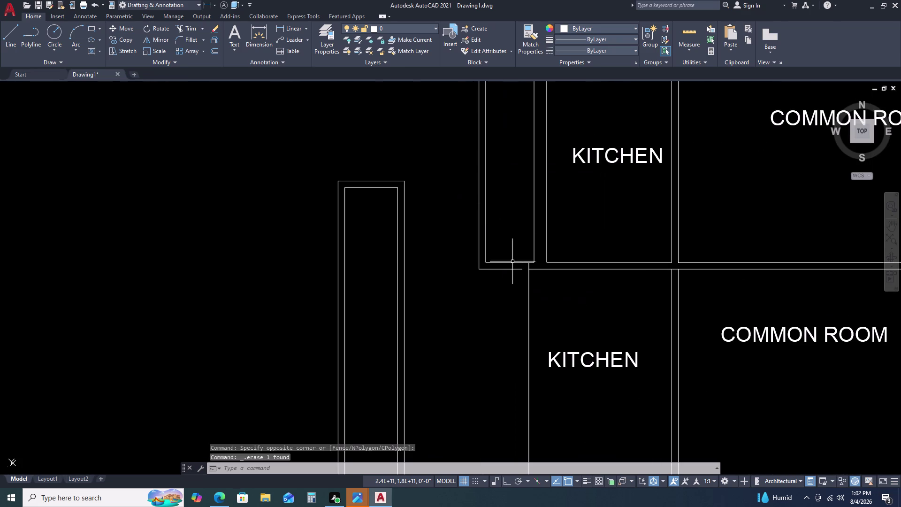
scroll(up, 3)
click(520, 188)
click(542, 232)
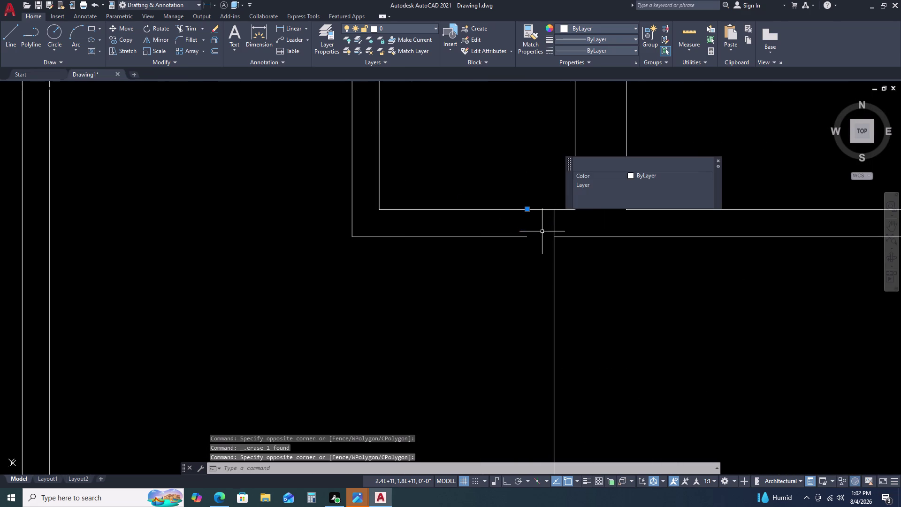
key(Delete)
Return to the plan and select ROOM's outer west wall line.
scroll(down, 3)
middle_drag(541, 320, 537, 276)
middle_click(537, 273)
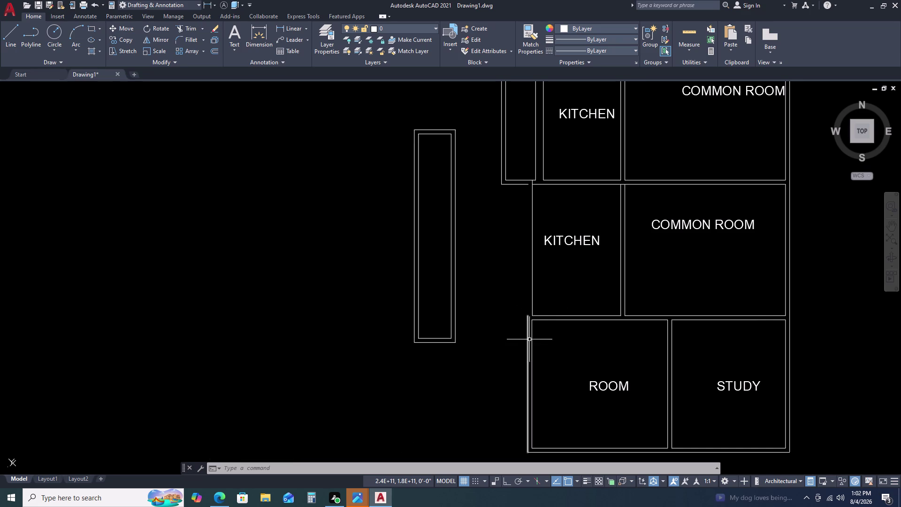
click(528, 325)
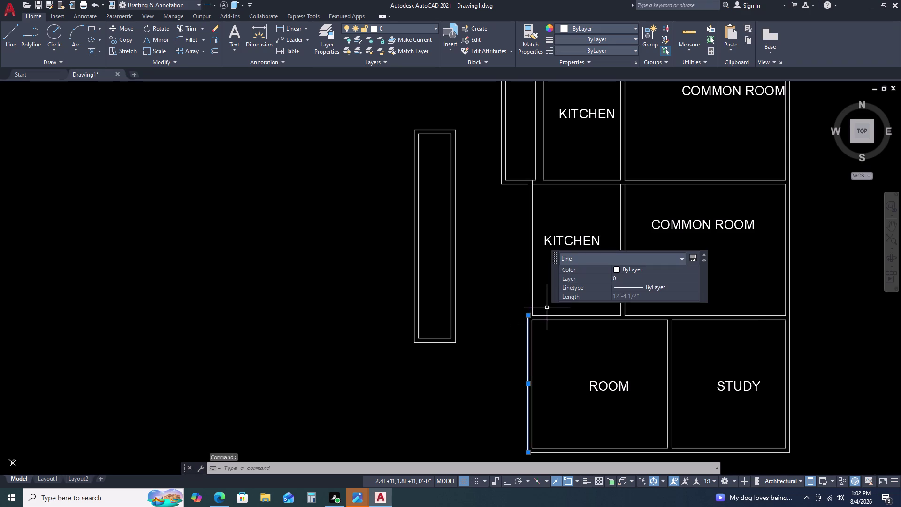
Erase the selected wall line and another stray line at the kitchen corner.
key(Delete)
click(536, 286)
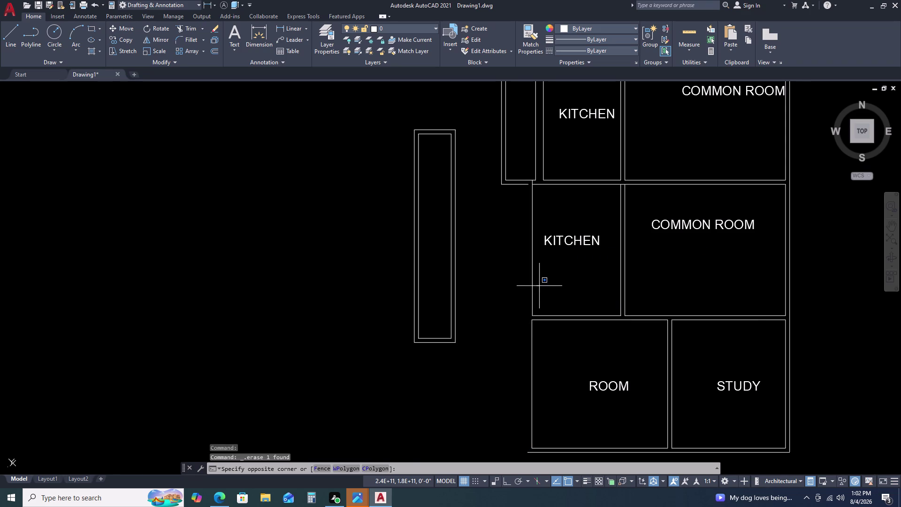
click(521, 278)
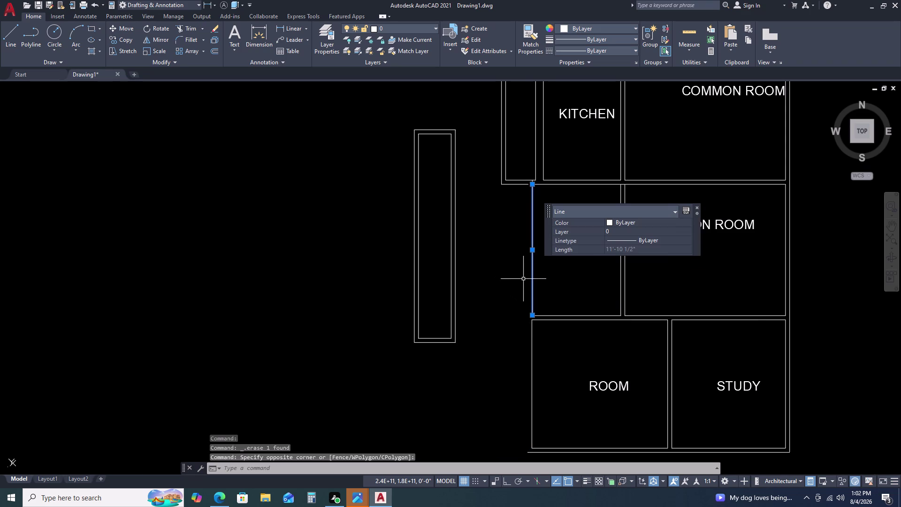
key(Escape)
scroll(up, 3)
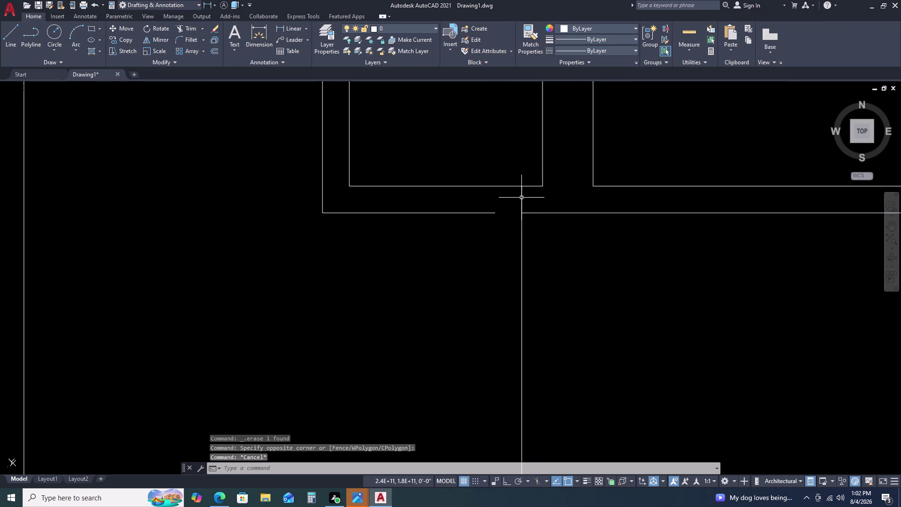
click(522, 196)
key(Delete)
scroll(down, 3)
scroll(down, 3)
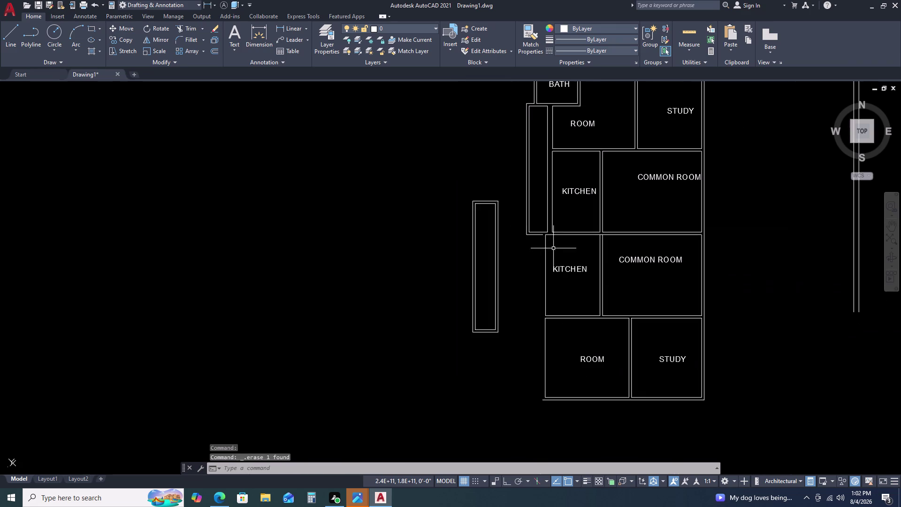
Offset the lower KITCHEN and ROOM west walls 9 inches outward.
click(547, 295)
text(O)
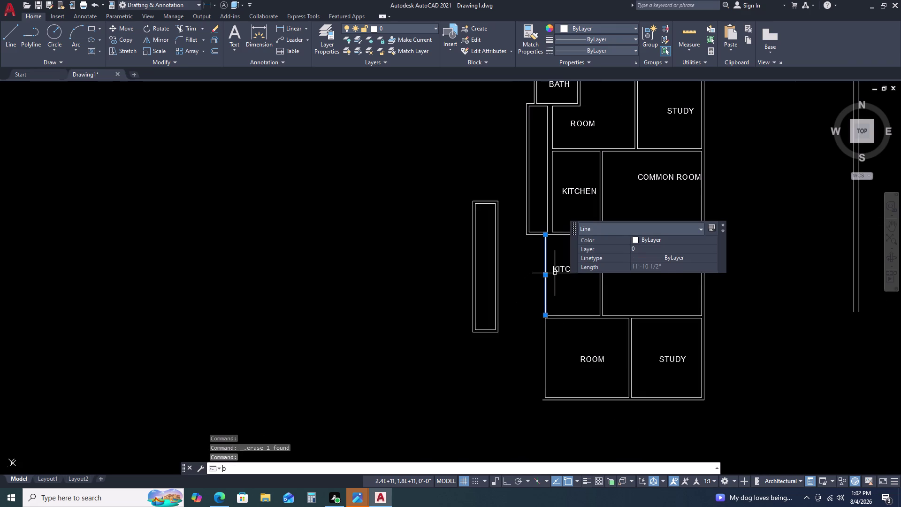
key(space)
key(9)
key(Return)
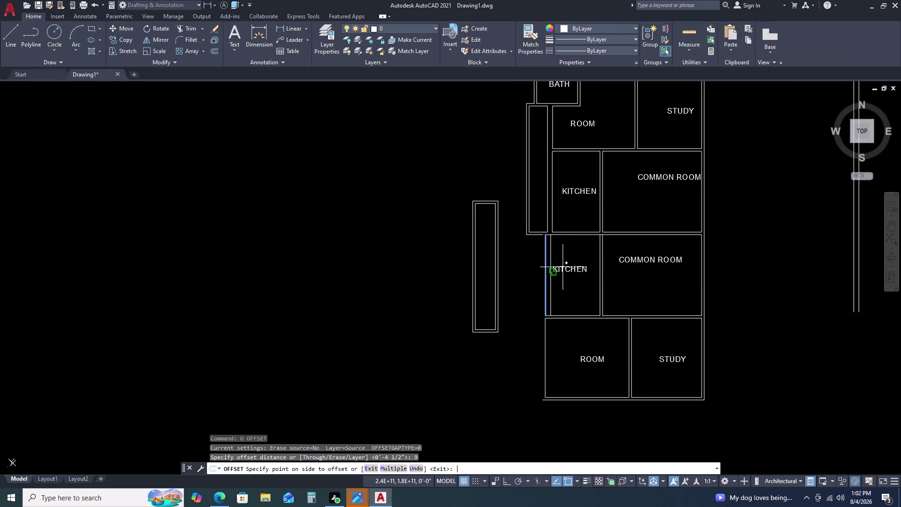
click(526, 269)
click(544, 332)
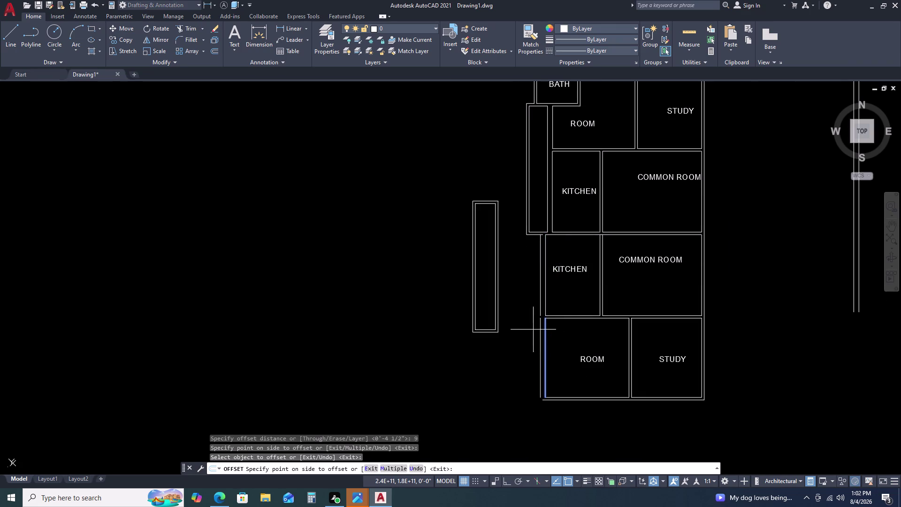
click(529, 330)
key(Escape)
Try stretching the end of the new outer vertical wall line, then cancel.
scroll(up, 3)
click(552, 325)
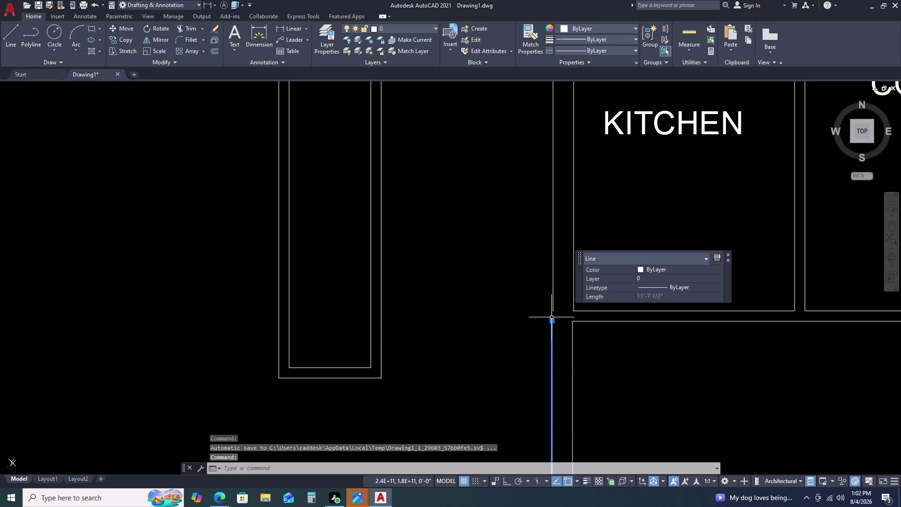
click(551, 316)
click(551, 321)
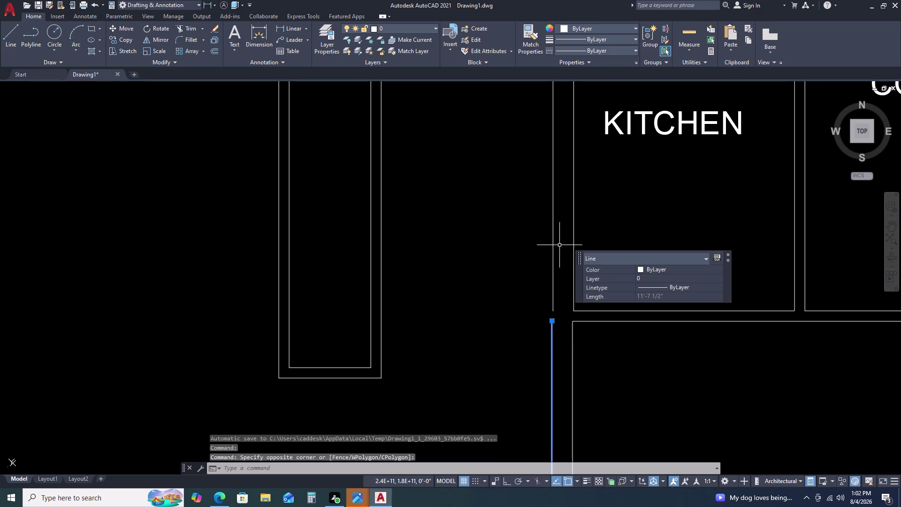
key(Escape)
click(553, 307)
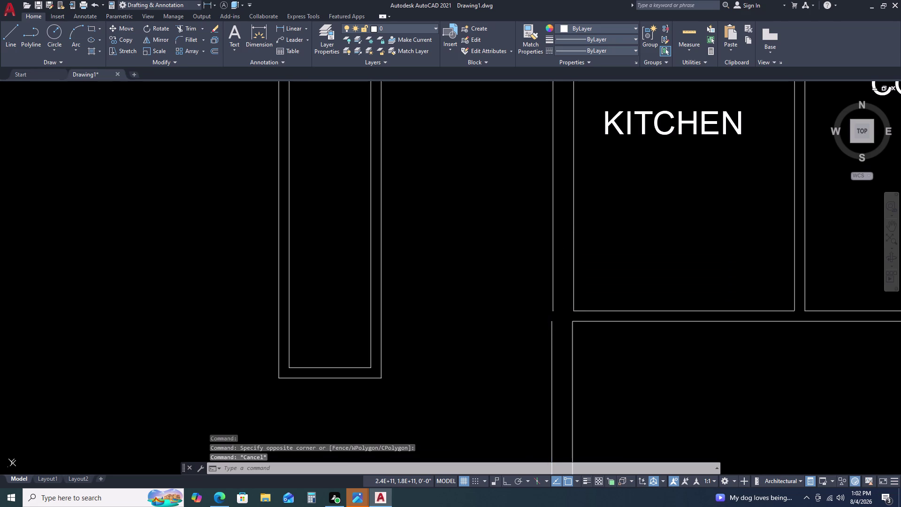
click(555, 311)
click(554, 324)
key(Escape)
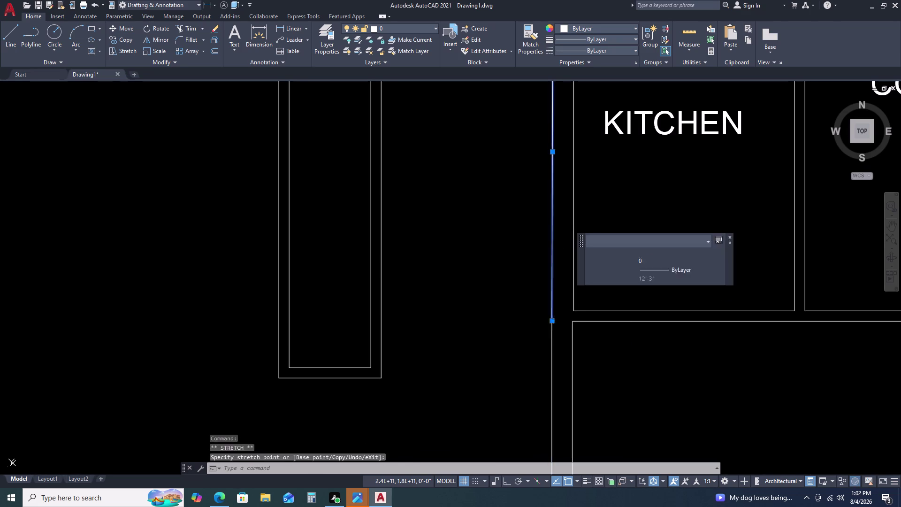
scroll(down, 3)
scroll(up, 3)
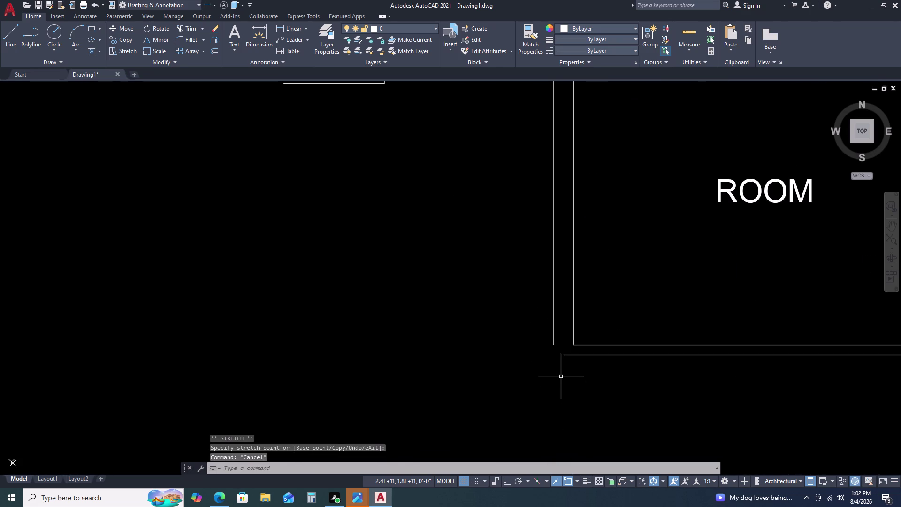
key(f)
key(space)
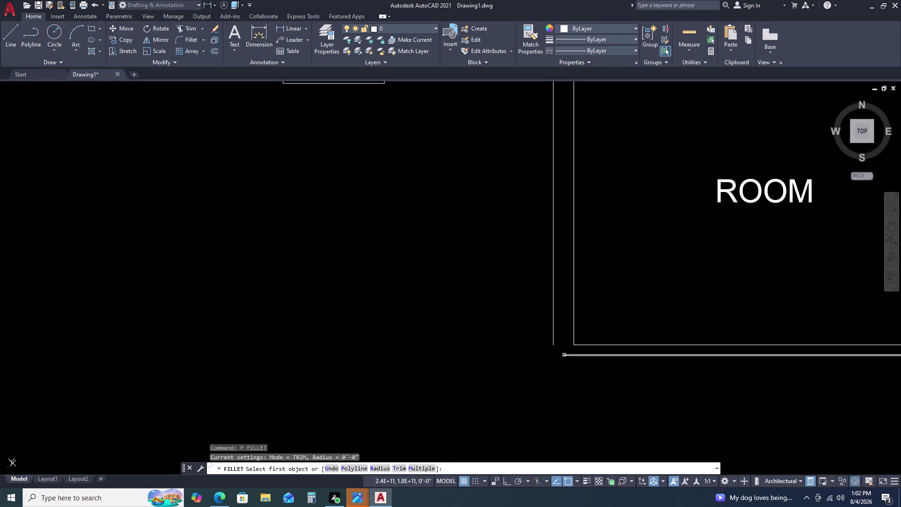
Try filleting the lower horizontal and vertical wall lines, then cancel.
click(564, 354)
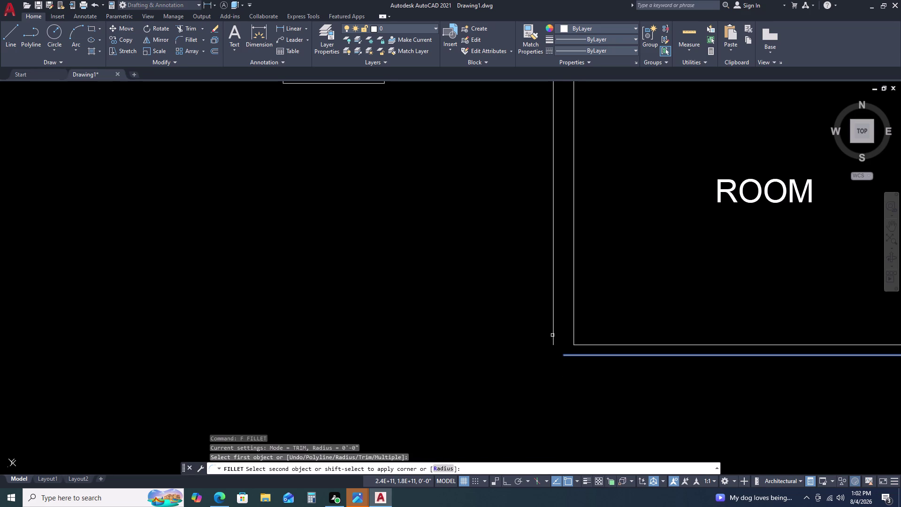
click(552, 336)
scroll(down, 3)
key(Escape)
scroll(up, 3)
scroll(up, 3)
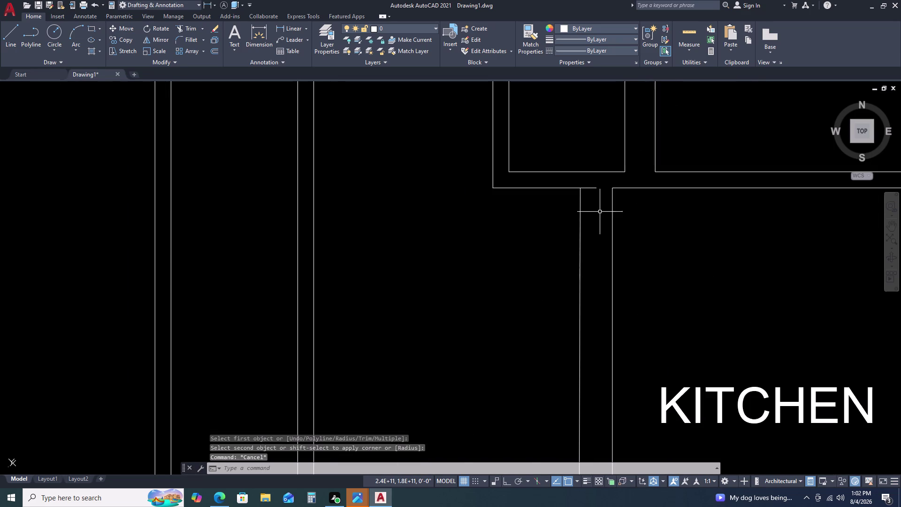
Trim the leftover wall piece at the kitchen junction twice with TR.
key(t)
key(r)
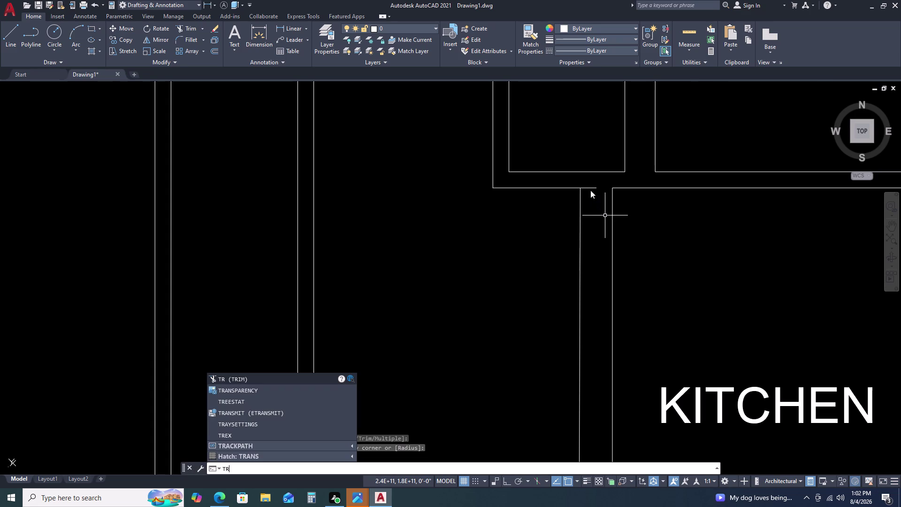
key(space)
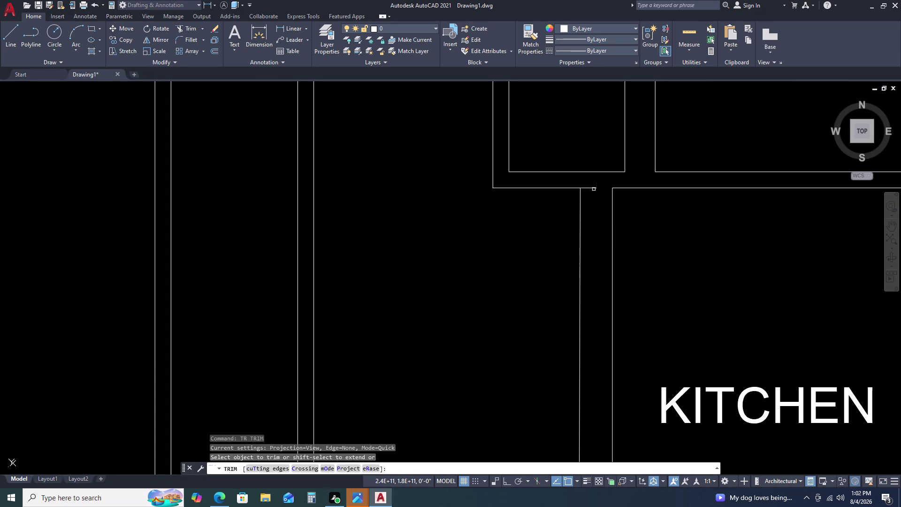
click(594, 190)
key(Escape)
key(space)
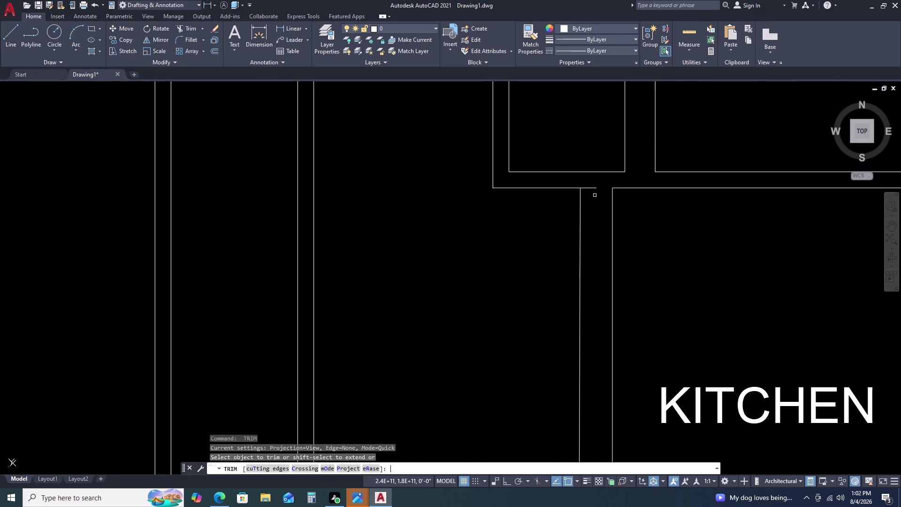
click(593, 189)
scroll(down, 3)
key(Escape)
scroll(down, 3)
middle_drag(661, 257, 604, 210)
middle_click(601, 207)
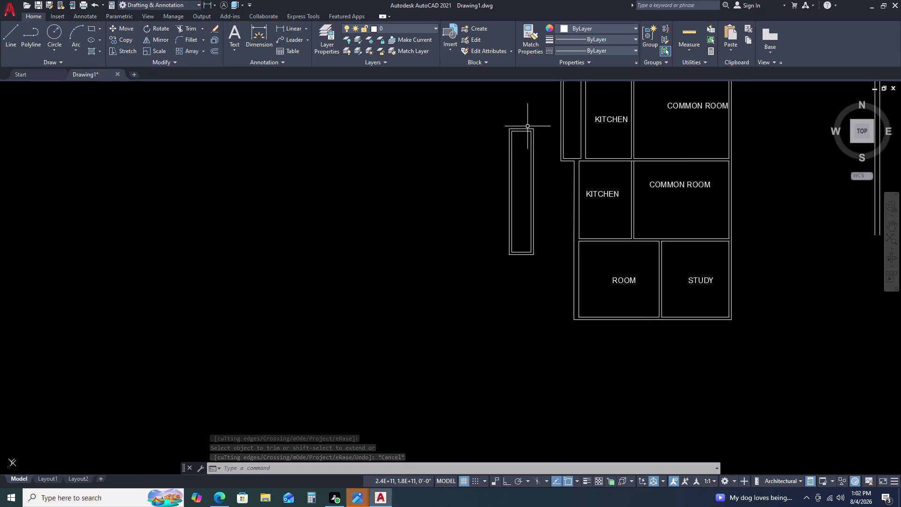
Start a trial line at the wall corner, then cancel it.
scroll(up, 3)
key(l)
key(space)
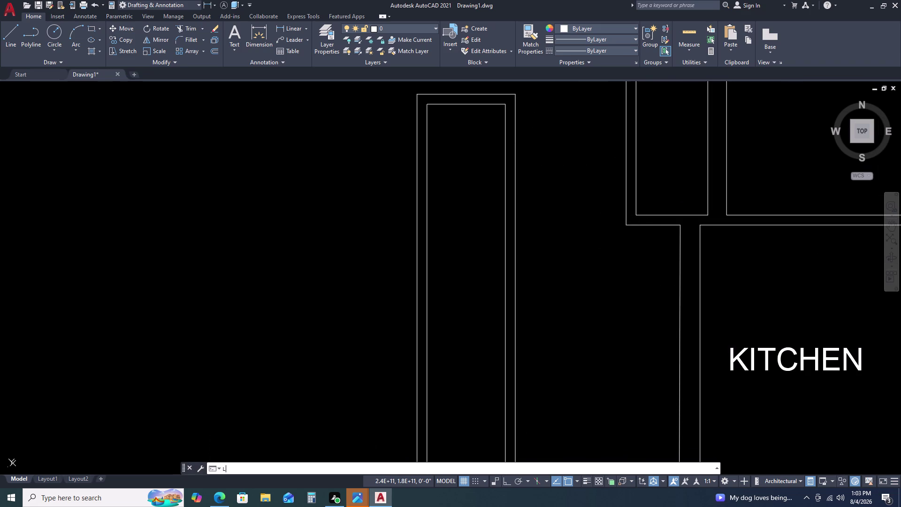
click(700, 226)
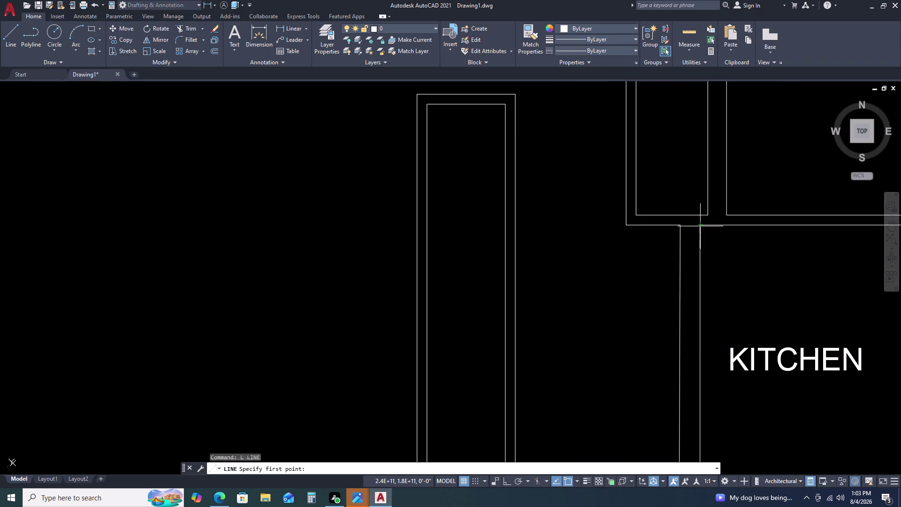
click(700, 214)
key(Escape)
Select both narrow-room outlines for MOVE.
scroll(down, 3)
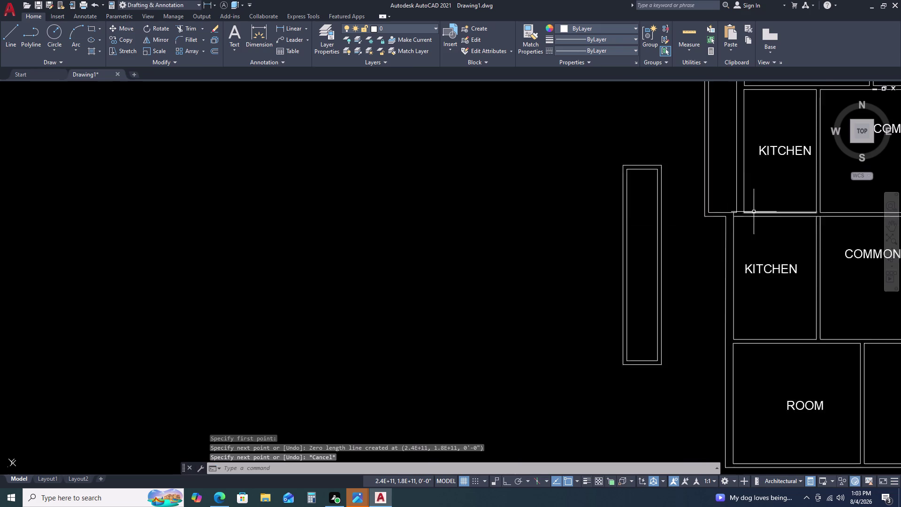
scroll(down, 3)
drag(705, 255, 698, 257)
click(649, 283)
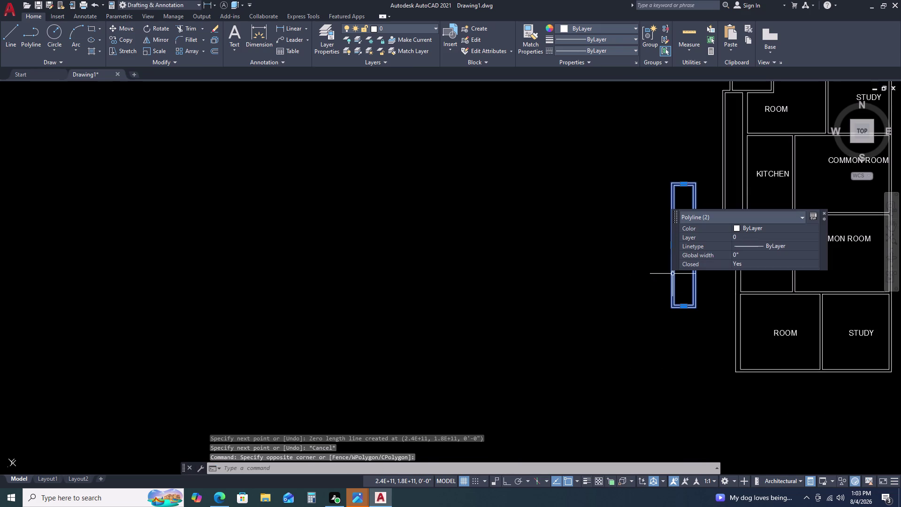
key(m)
key(space)
scroll(up, 3)
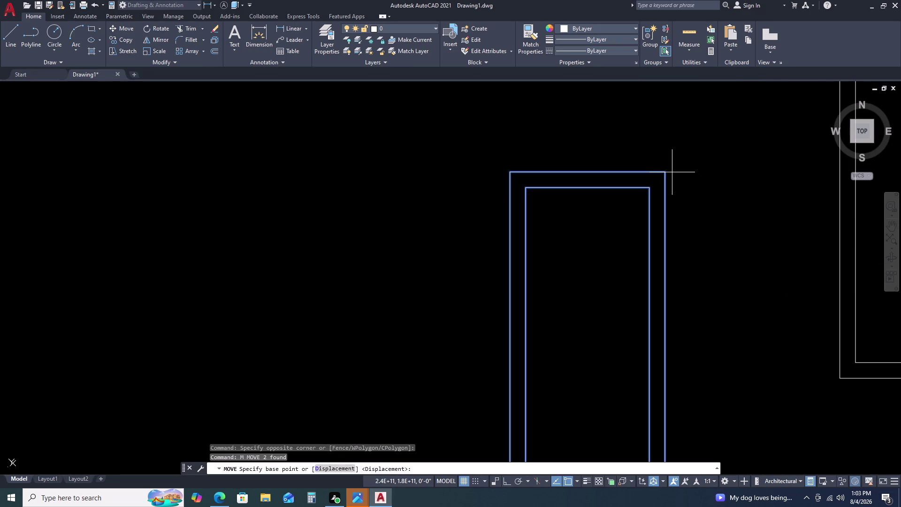
Move the narrow room from its top-right corner onto the kitchen wall corner.
click(662, 173)
scroll(down, 3)
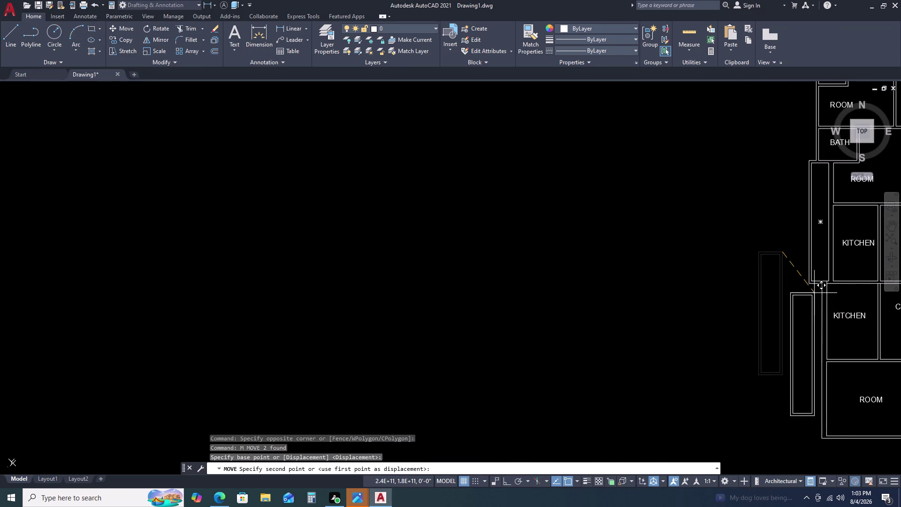
scroll(up, 3)
middle_click(671, 285)
middle_drag(790, 255, 731, 264)
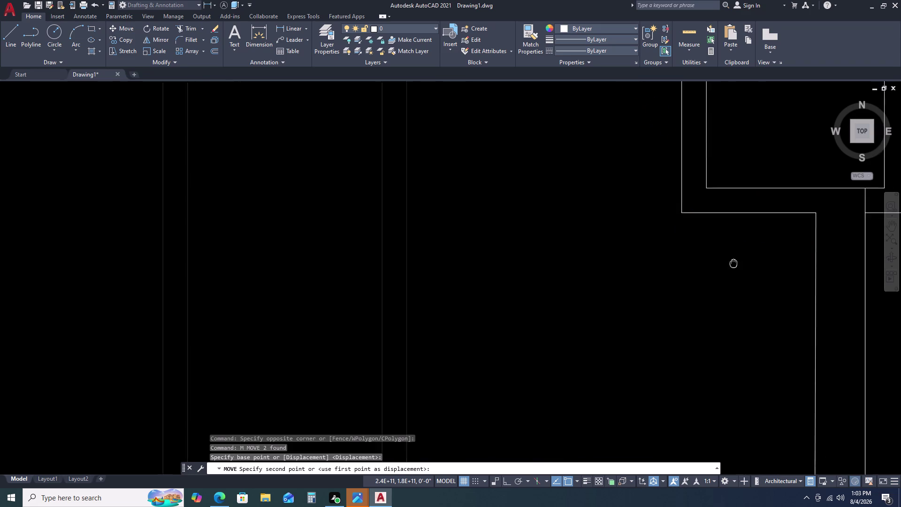
middle_drag(731, 264, 623, 273)
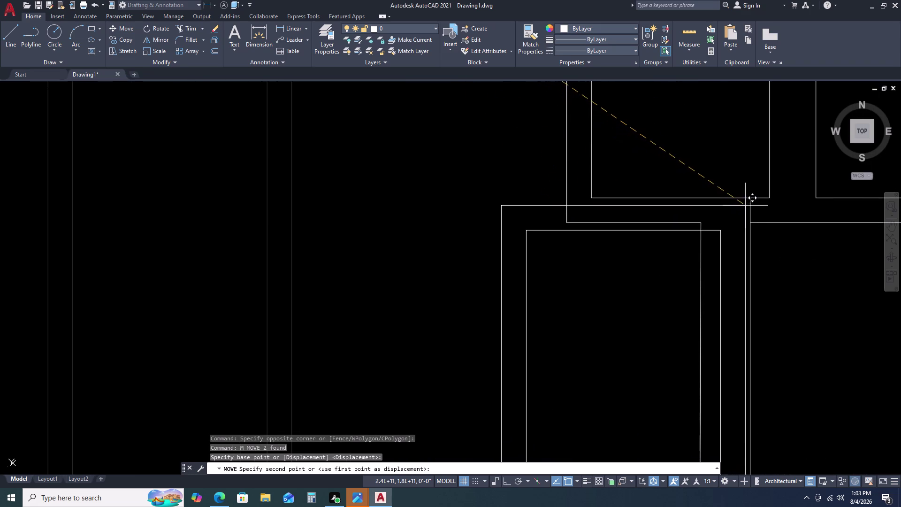
scroll(up, 3)
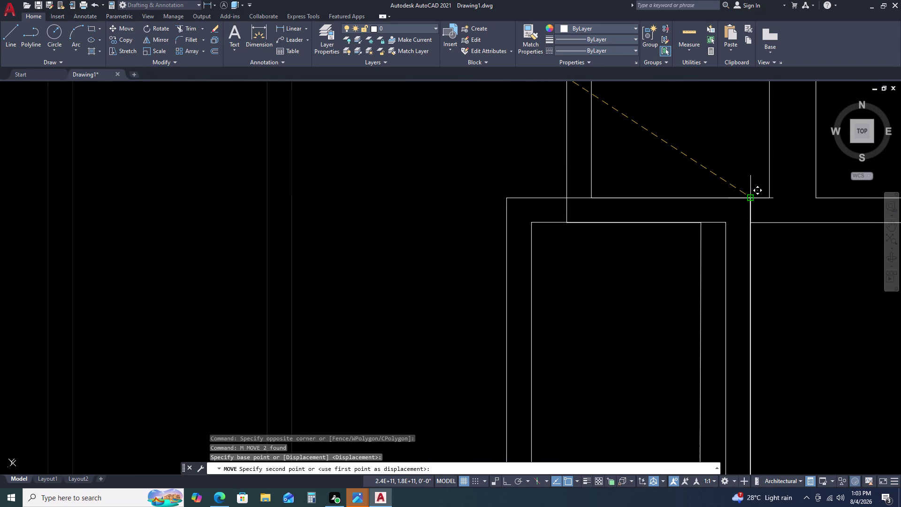
scroll(up, 3)
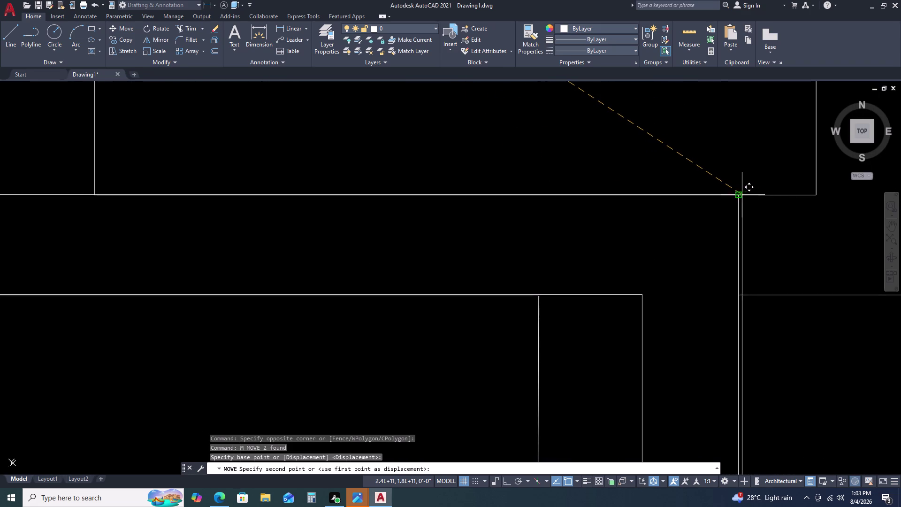
click(742, 195)
scroll(down, 3)
scroll(down, 3)
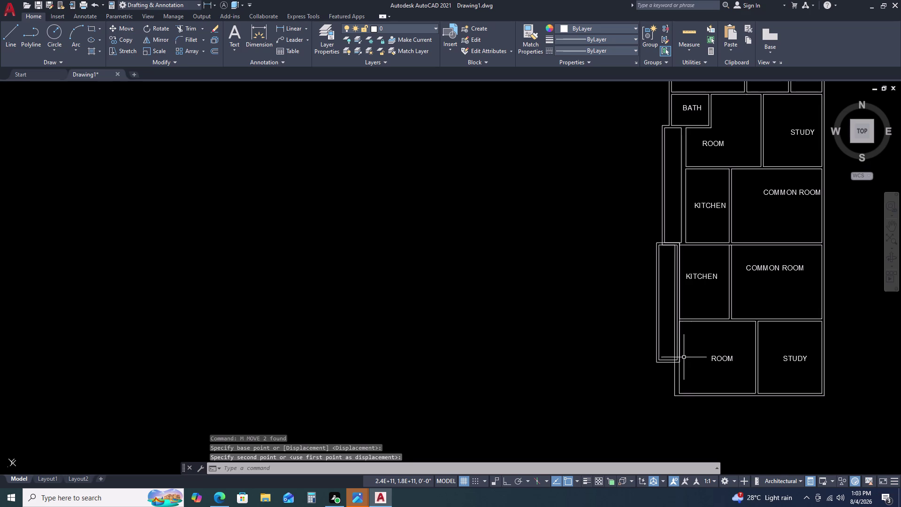
Select the narrow room's outer outline beside ROOM, then clear the selection.
middle_drag(684, 357, 648, 299)
scroll(up, 3)
scroll(up, 3)
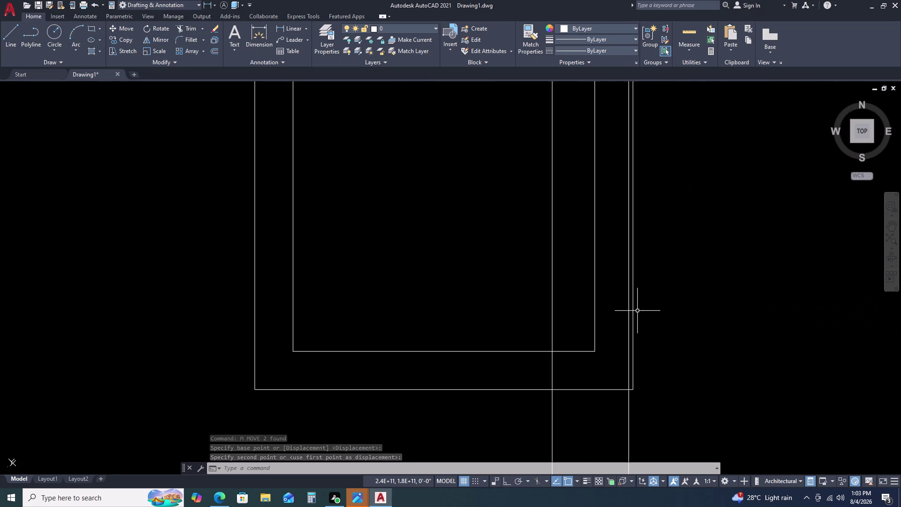
click(634, 305)
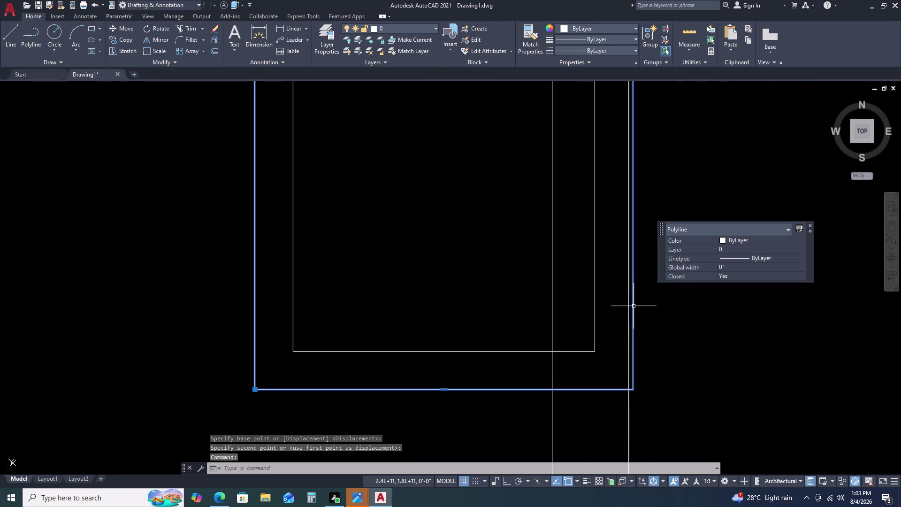
scroll(down, 3)
middle_click(596, 329)
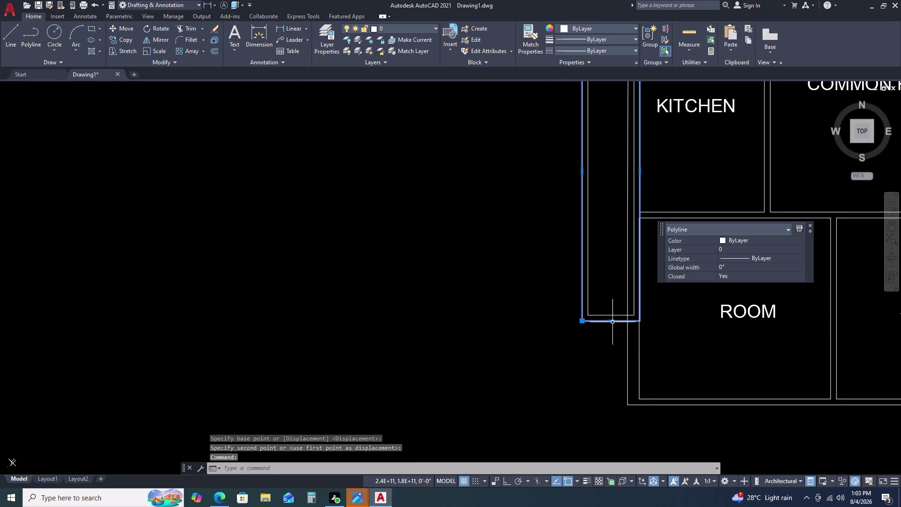
middle_click(638, 313)
middle_drag(633, 316, 596, 321)
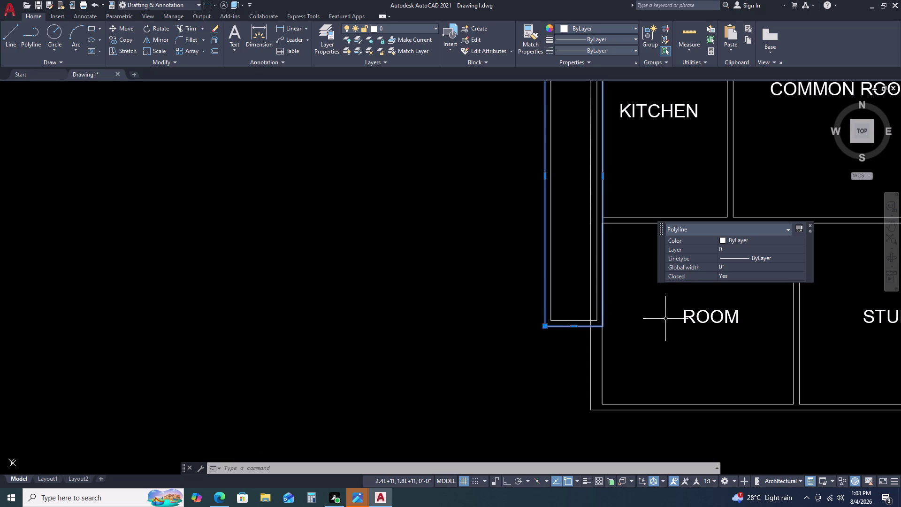
key(Escape)
Move both room outlines further west.
click(560, 312)
click(527, 330)
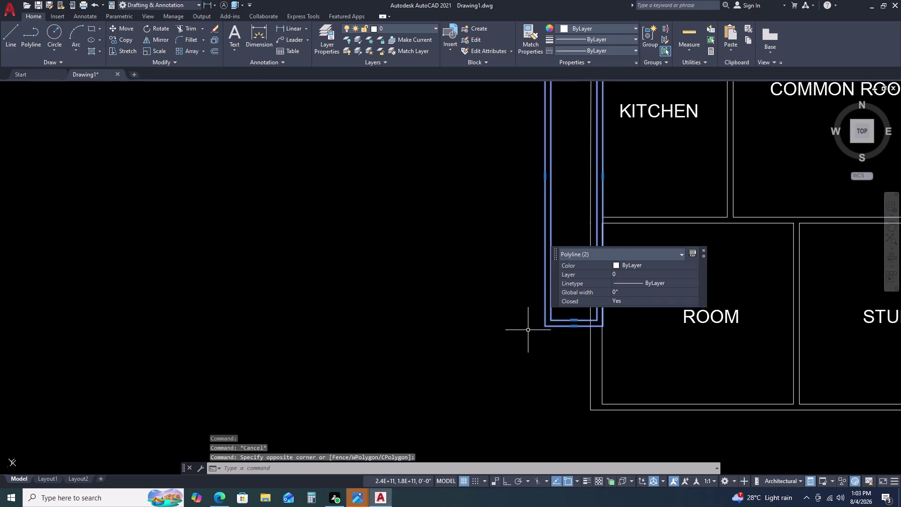
key(m)
key(space)
click(538, 325)
drag(526, 326, 520, 327)
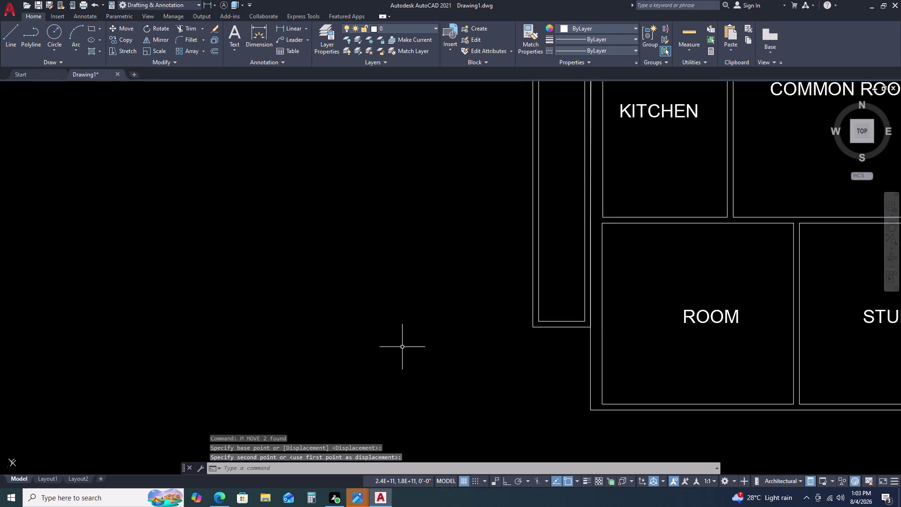
click(402, 347)
key(Escape)
Reselect the room outlines and start another move, then cancel it.
click(561, 253)
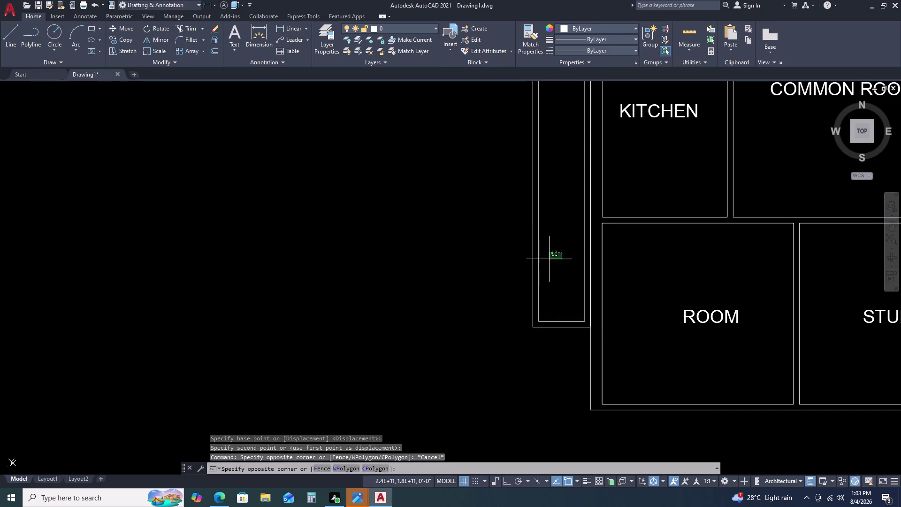
click(491, 290)
key(m)
key(space)
click(500, 313)
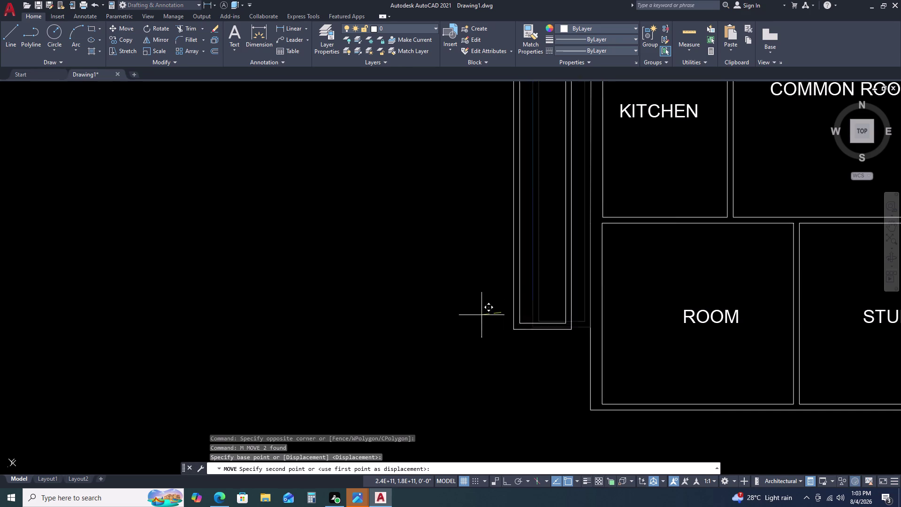
key(Escape)
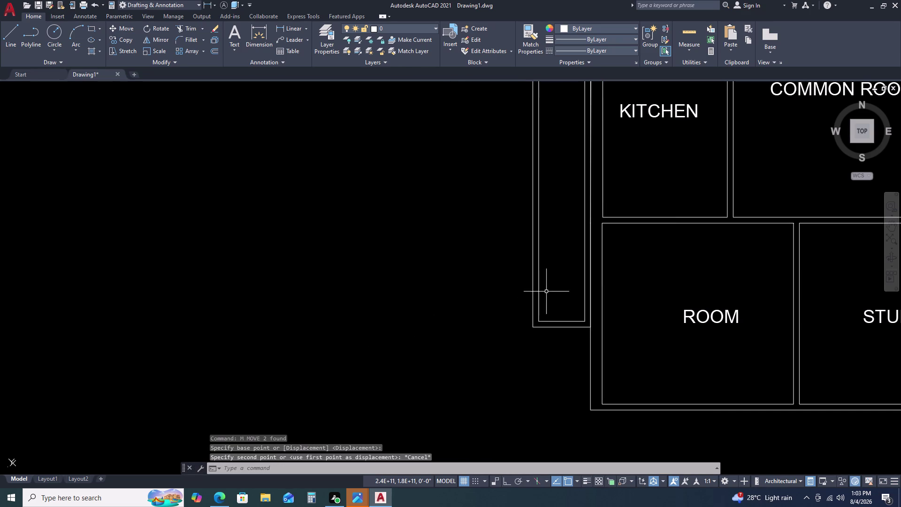
Move the outlines by their corner to align with the west wall.
click(550, 289)
click(503, 312)
key(m)
key(space)
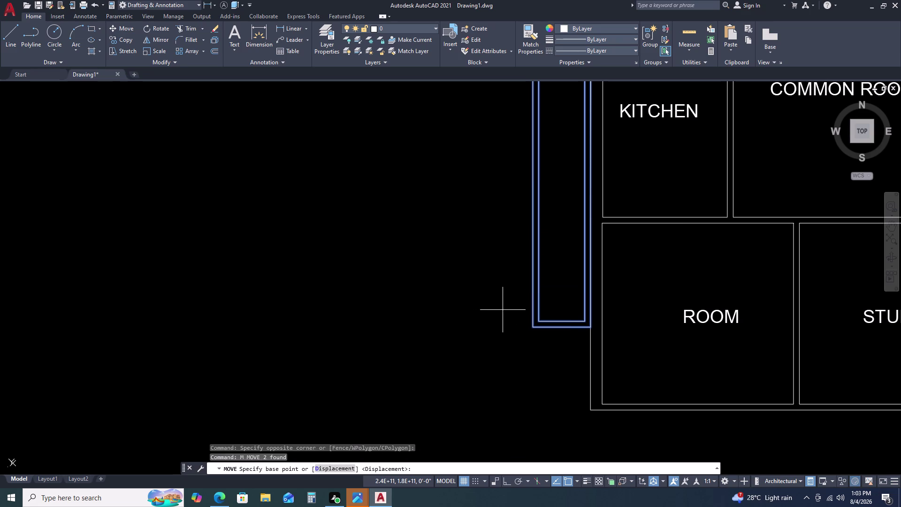
click(499, 311)
scroll(down, 3)
click(369, 362)
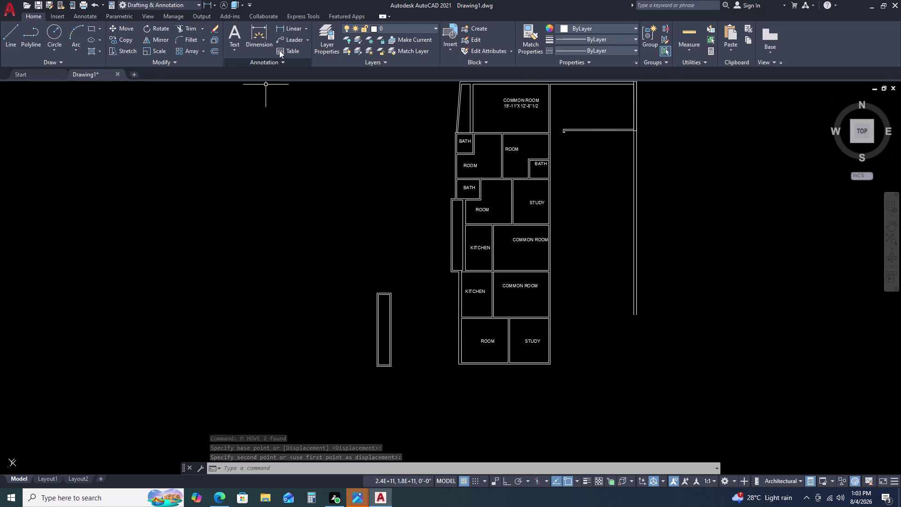
click(282, 29)
scroll(up, 3)
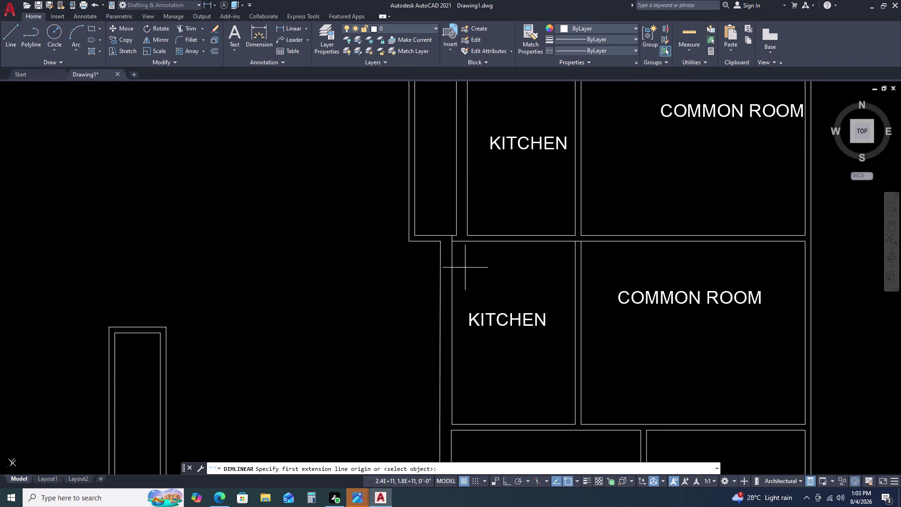
click(452, 241)
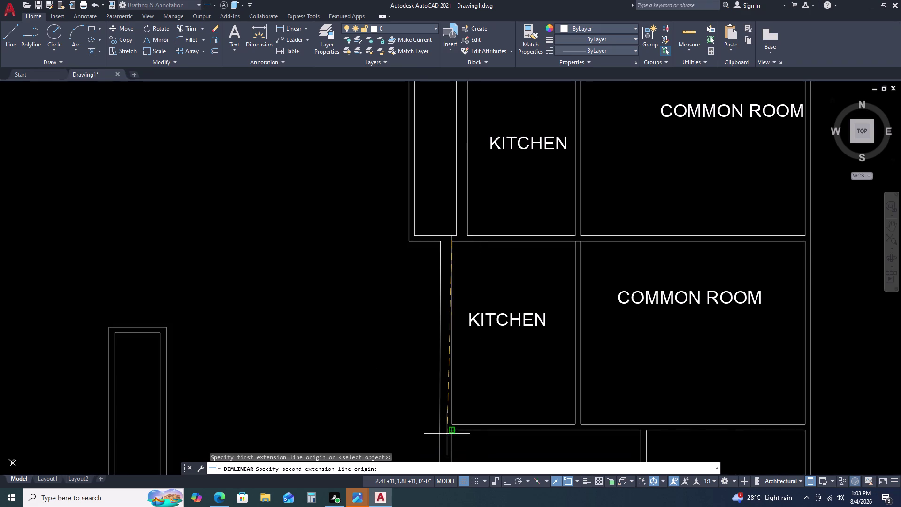
click(454, 424)
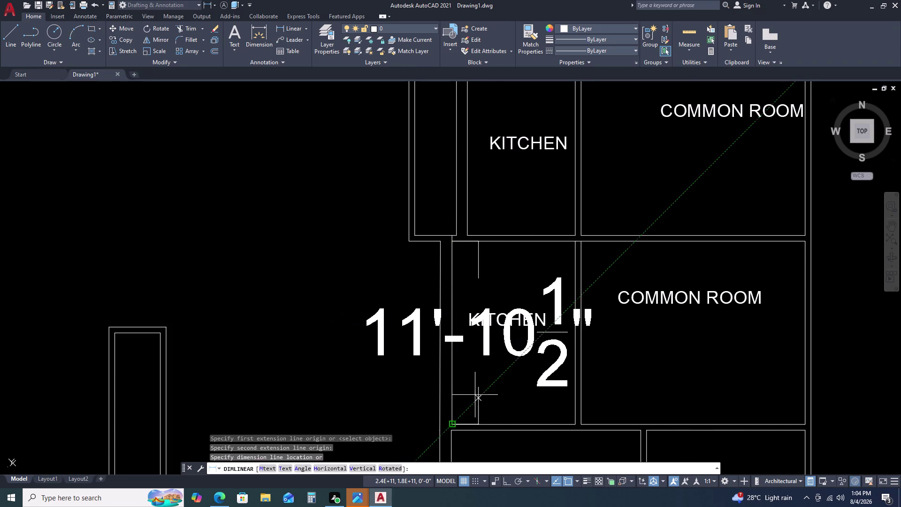
scroll(down, 3)
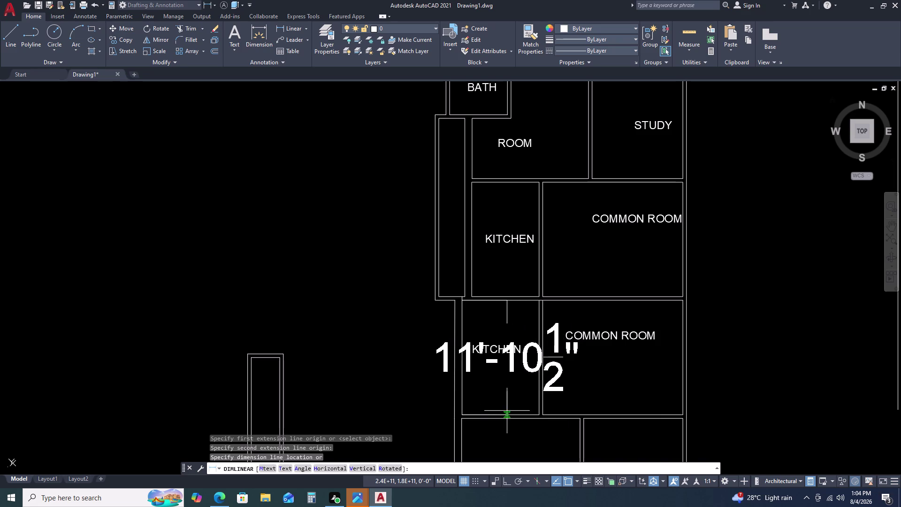
key(space)
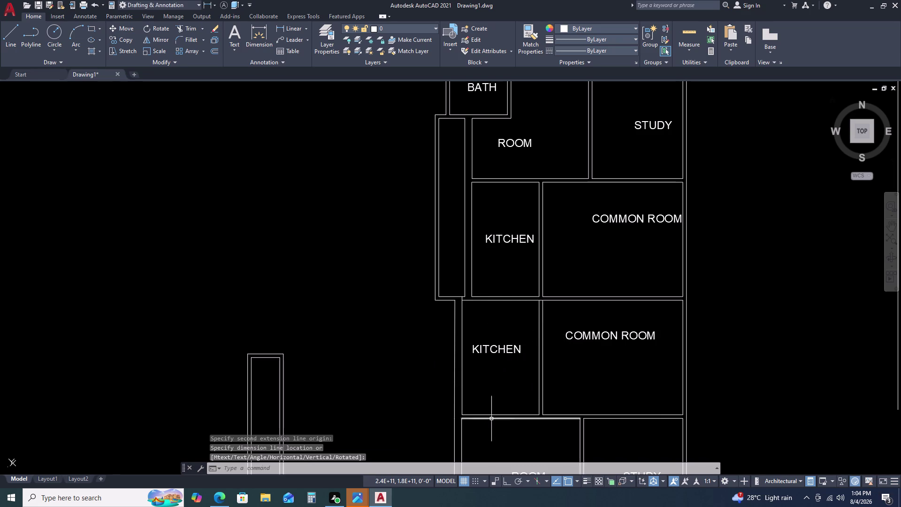
key(space)
click(463, 300)
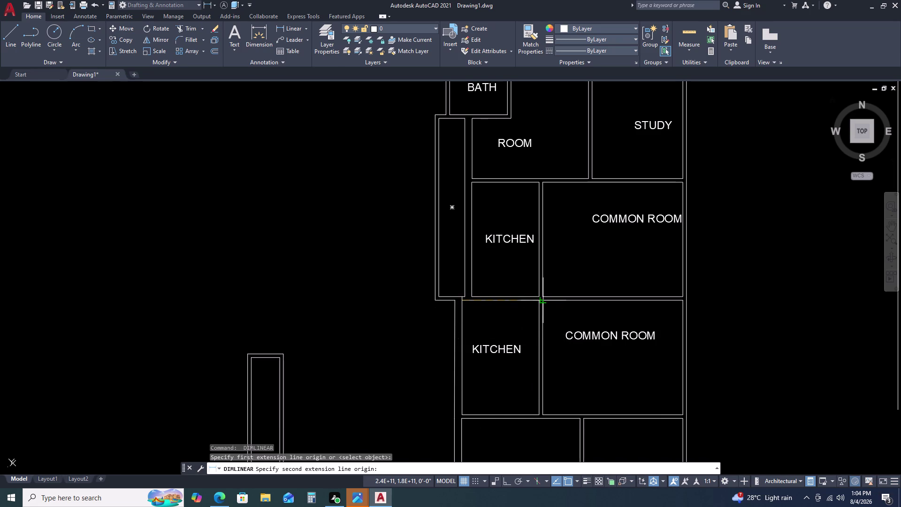
click(536, 301)
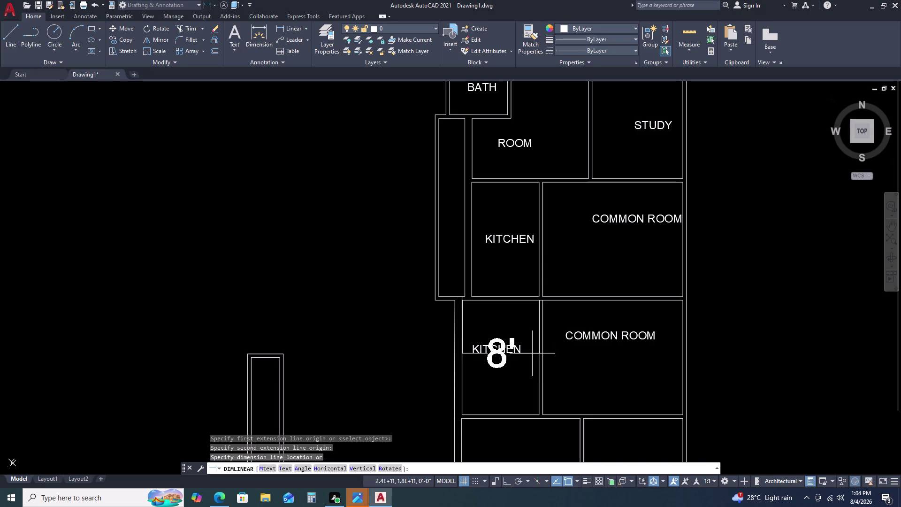
scroll(up, 3)
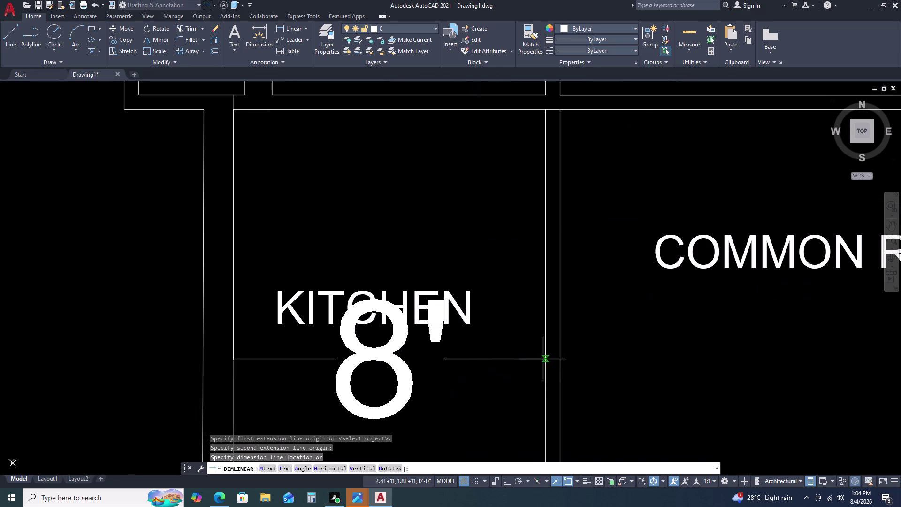
key(space)
scroll(down, 3)
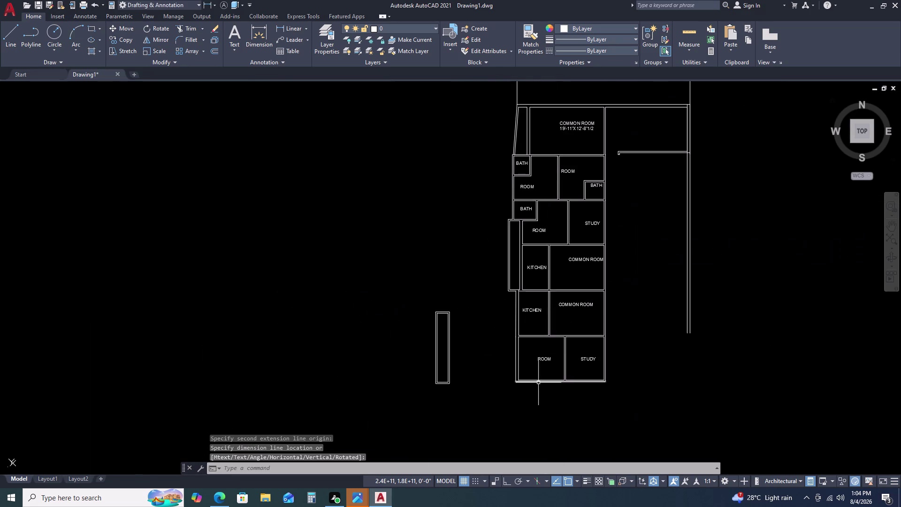
scroll(up, 3)
key(space)
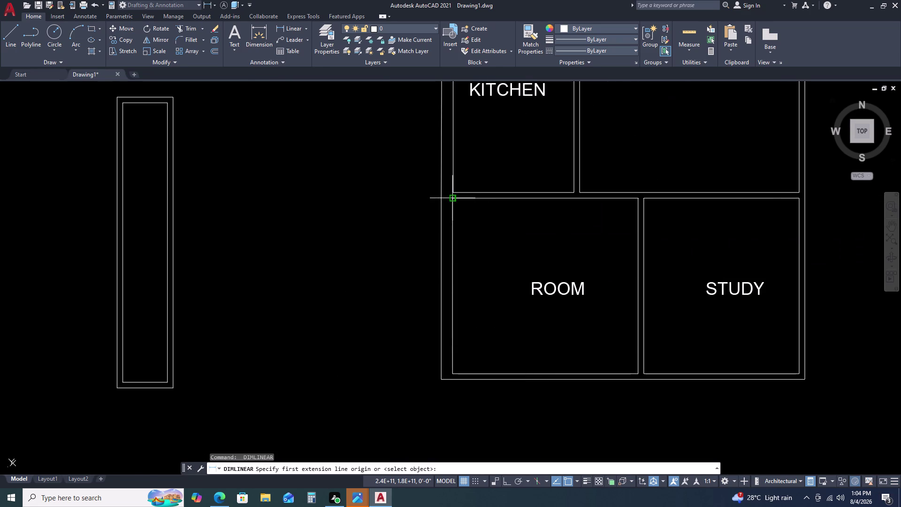
click(451, 200)
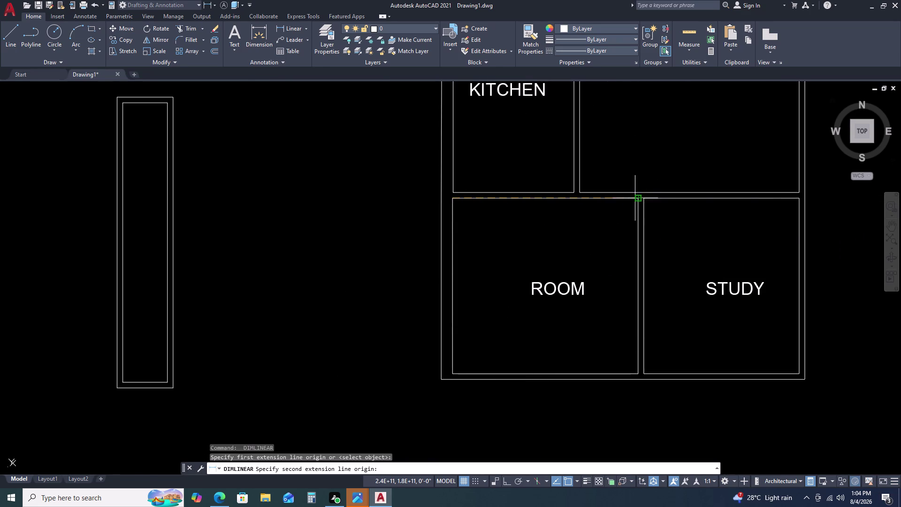
click(641, 198)
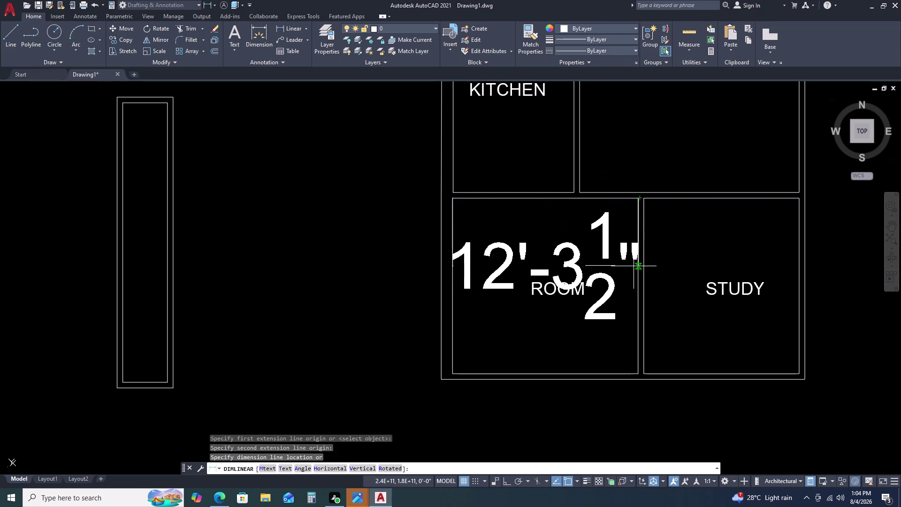
key(space)
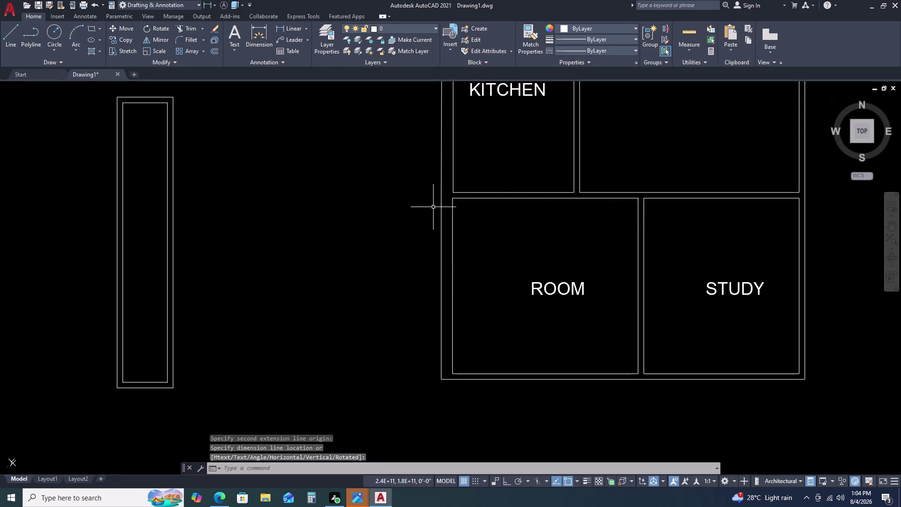
key(space)
click(451, 199)
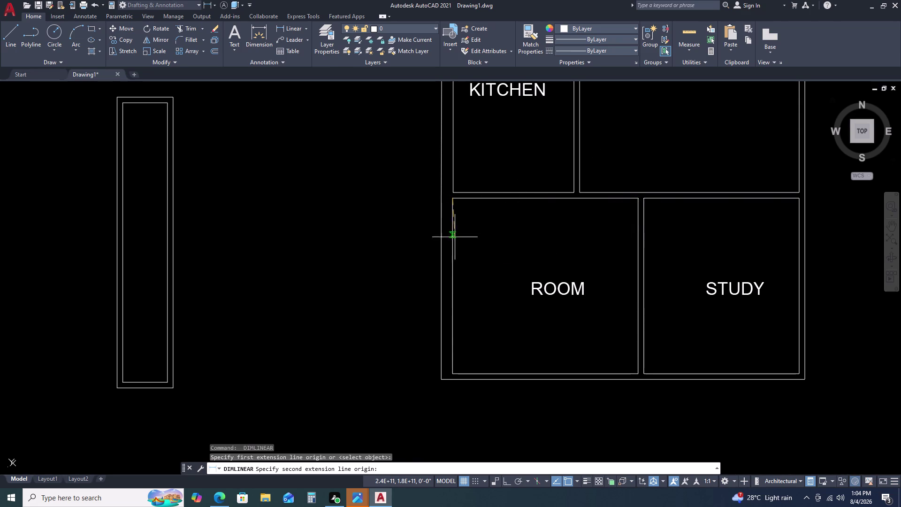
click(452, 372)
key(space)
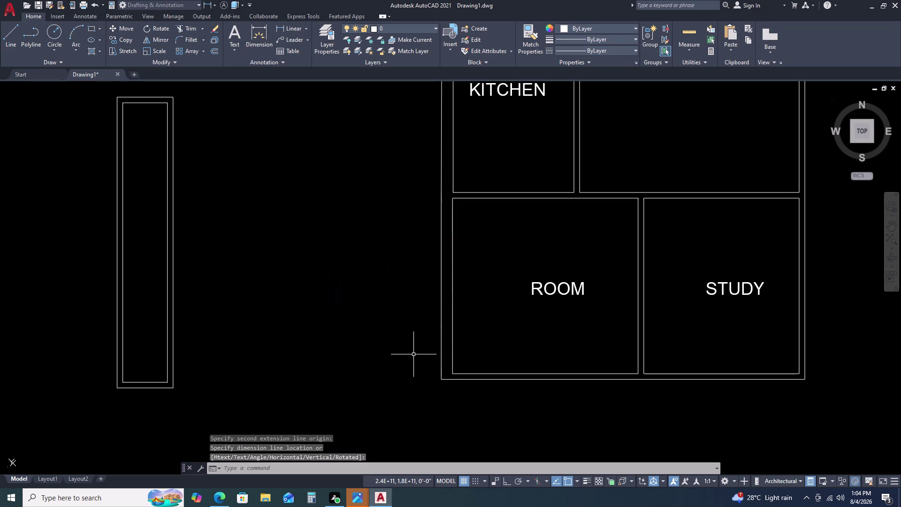
key(space)
click(445, 374)
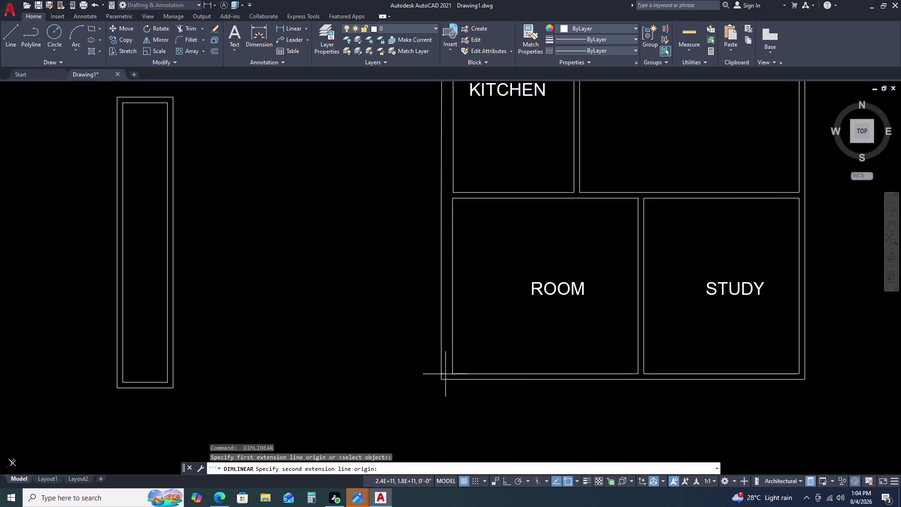
click(439, 373)
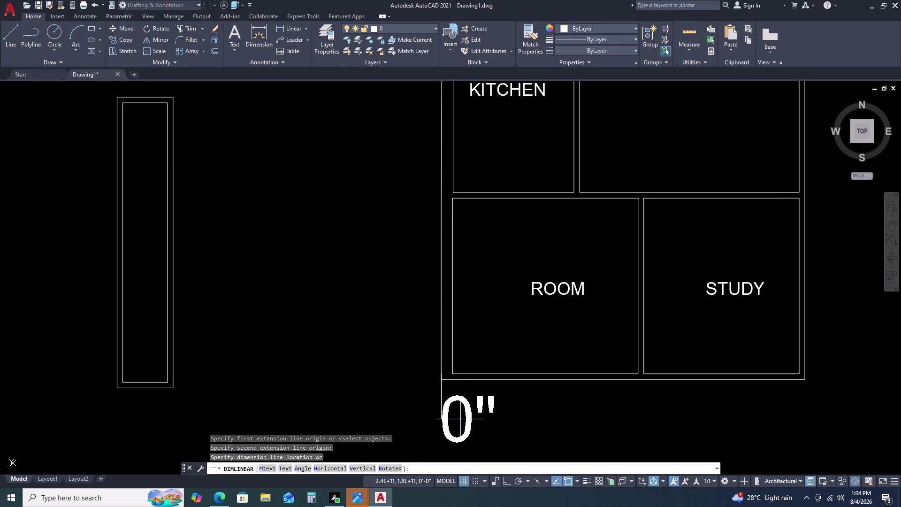
key(space)
key(space)
click(444, 375)
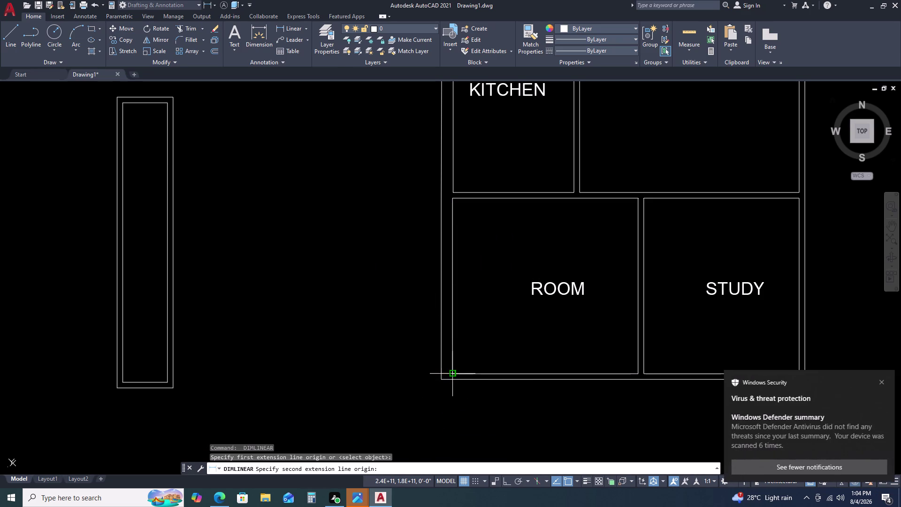
click(452, 375)
key(space)
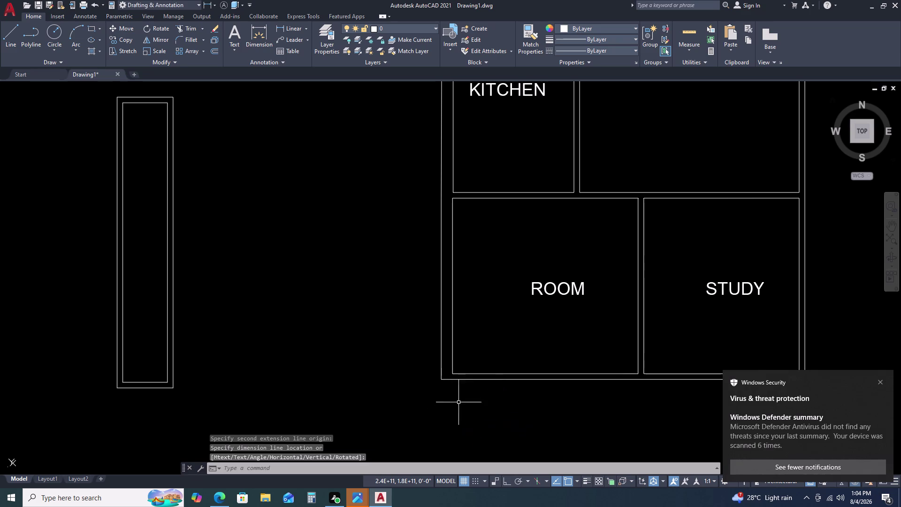
click(882, 381)
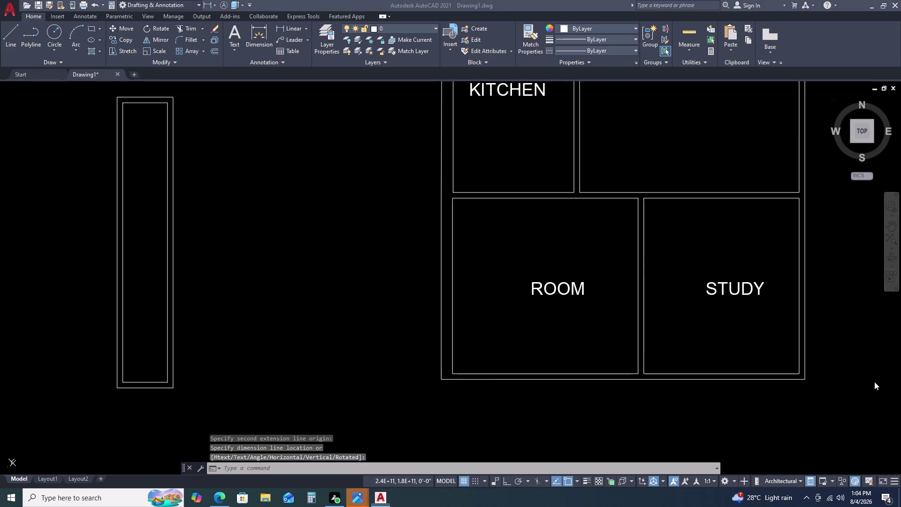
scroll(down, 3)
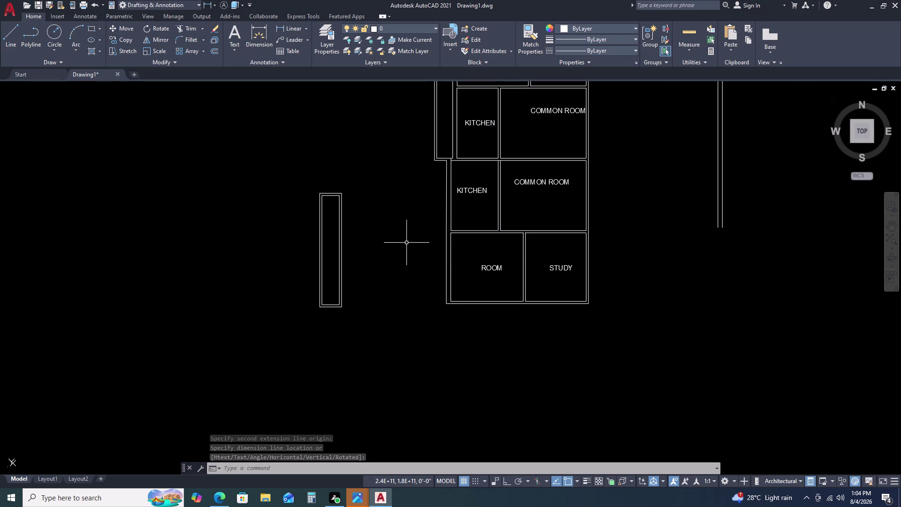
Move both narrow-room rectangles by their top-right corner onto the west wall corner.
click(406, 242)
click(294, 224)
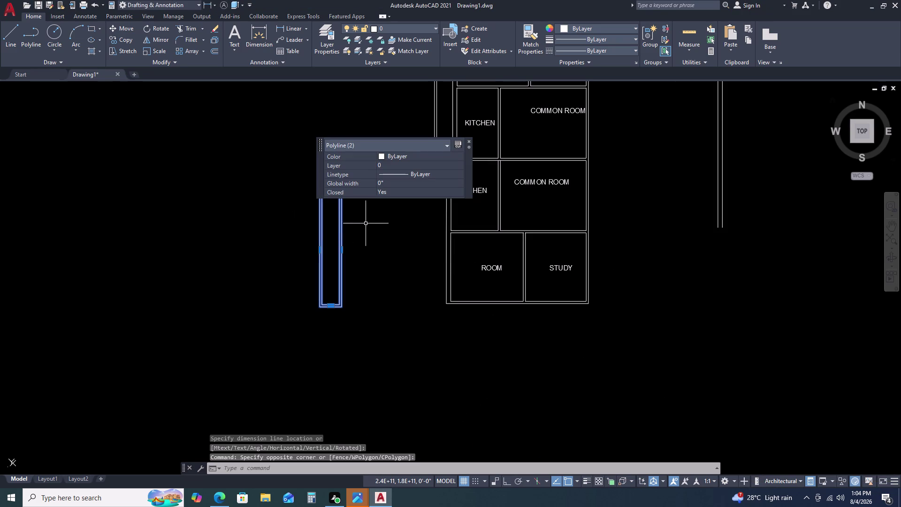
key(m)
key(space)
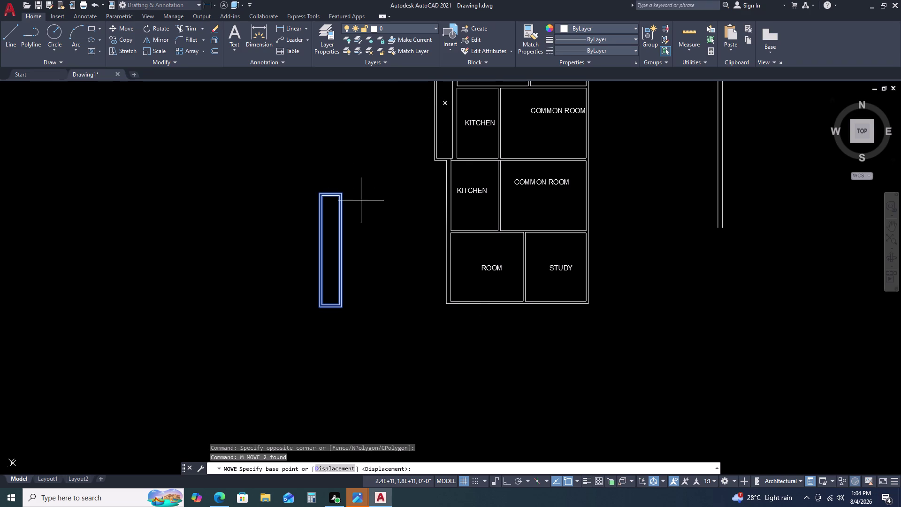
scroll(up, 3)
click(297, 172)
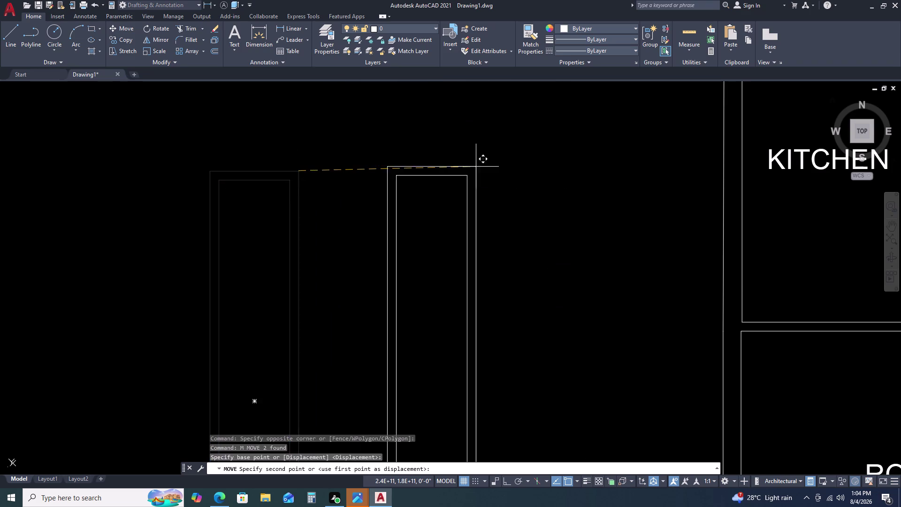
scroll(down, 3)
scroll(up, 3)
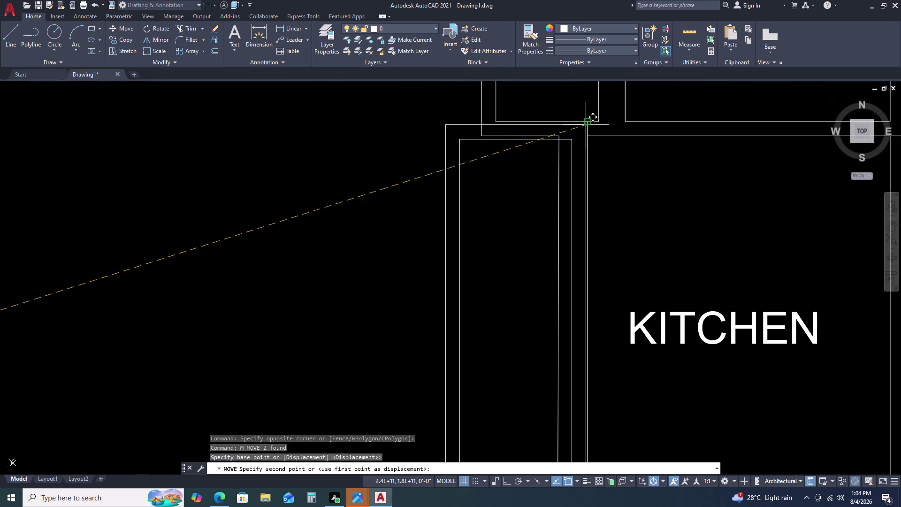
click(590, 121)
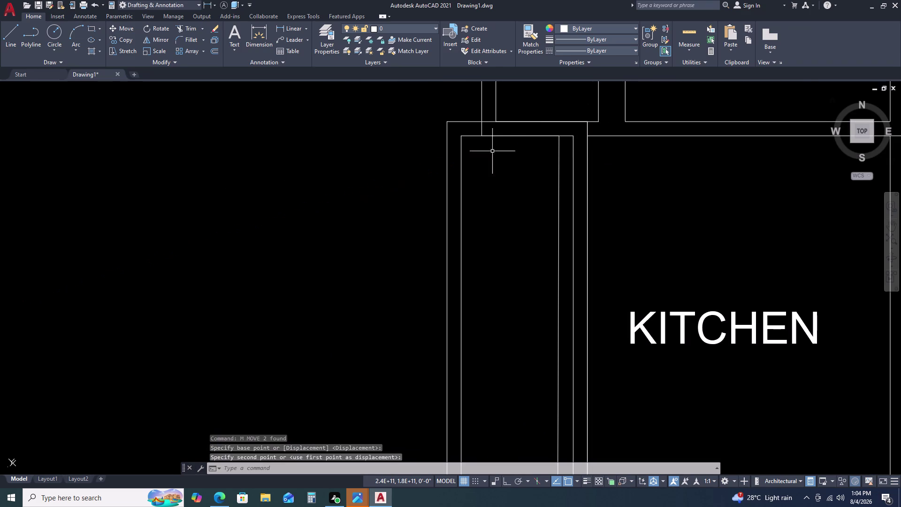
Explode the moved rectangles into lines and delete the doubled right line.
key(Escape)
click(480, 176)
click(430, 157)
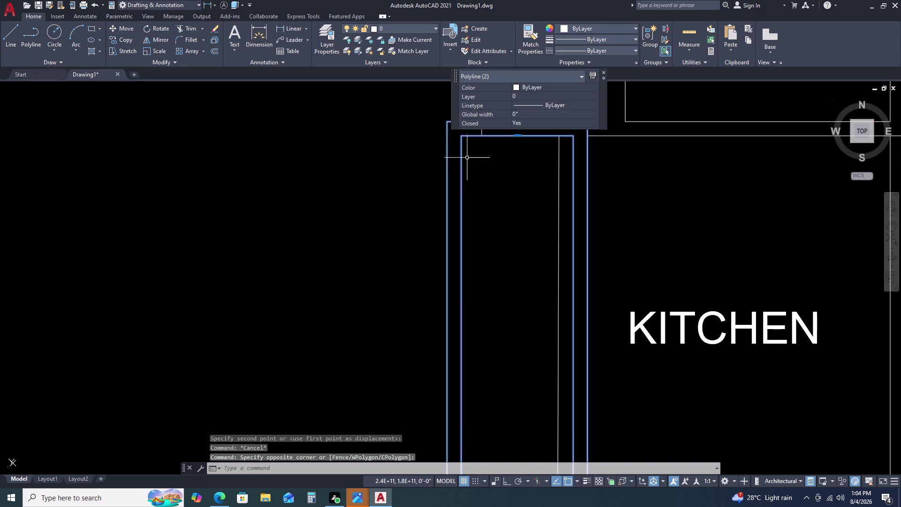
key(x)
key(space)
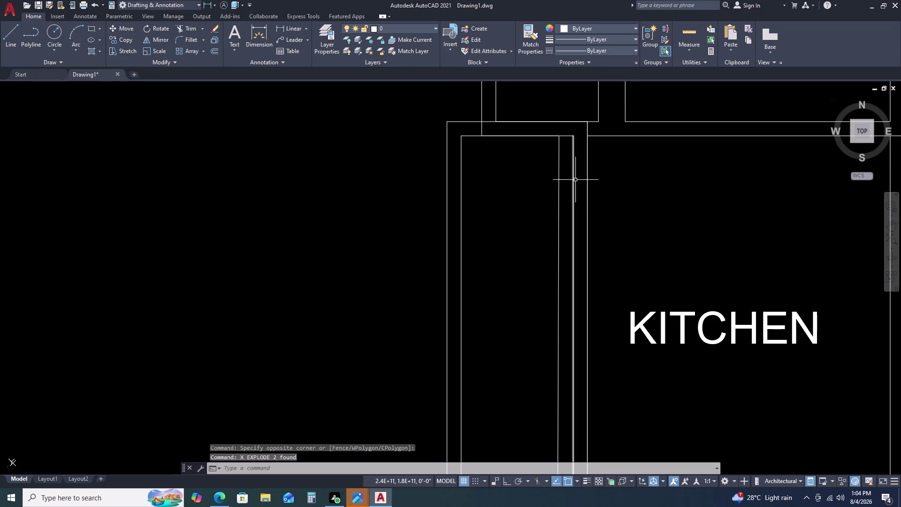
click(572, 159)
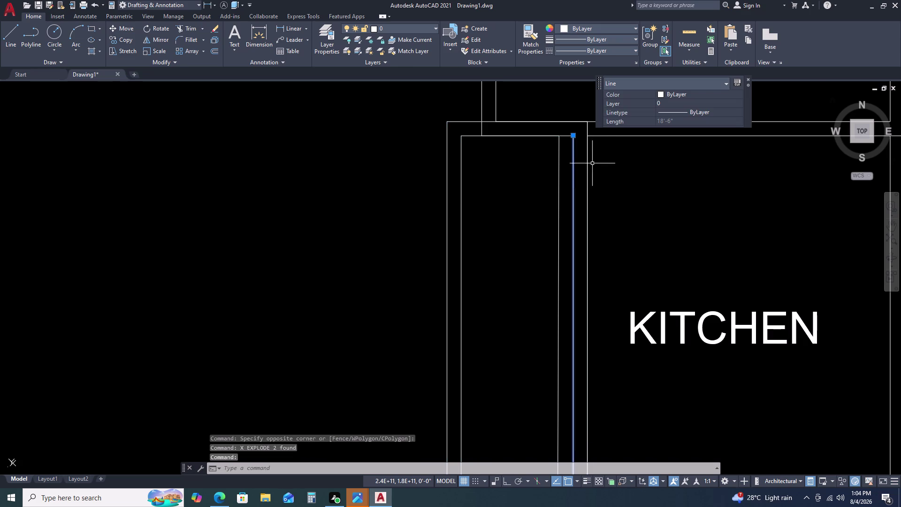
scroll(down, 3)
key(Delete)
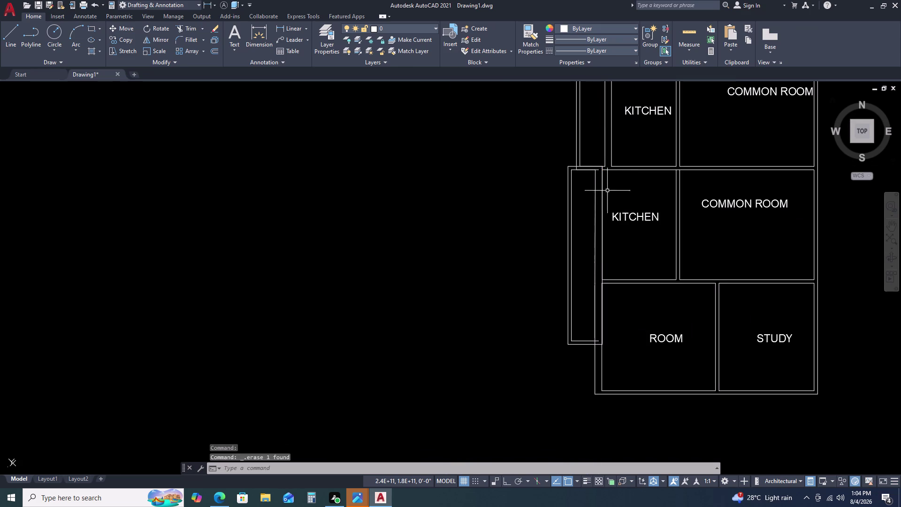
Erase another wall line of the narrow room and pan along it.
scroll(up, 3)
scroll(up, 3)
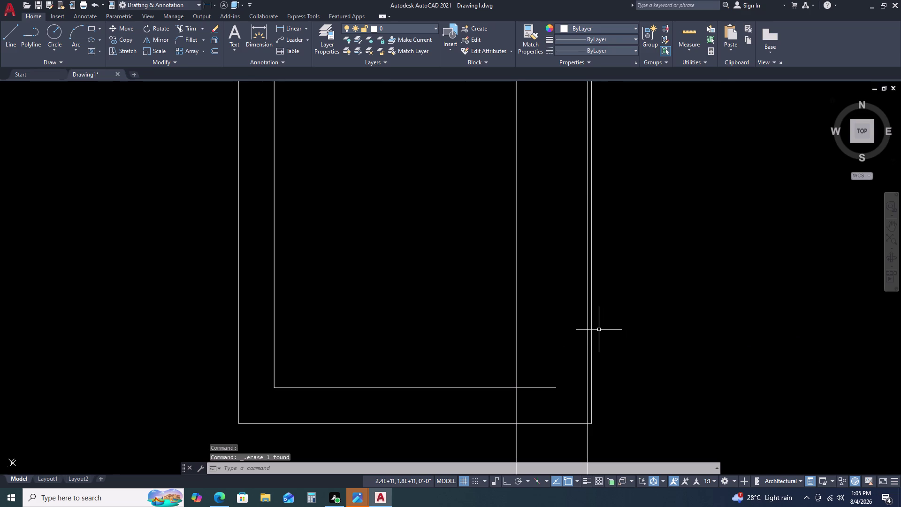
click(591, 290)
key(Delete)
scroll(down, 3)
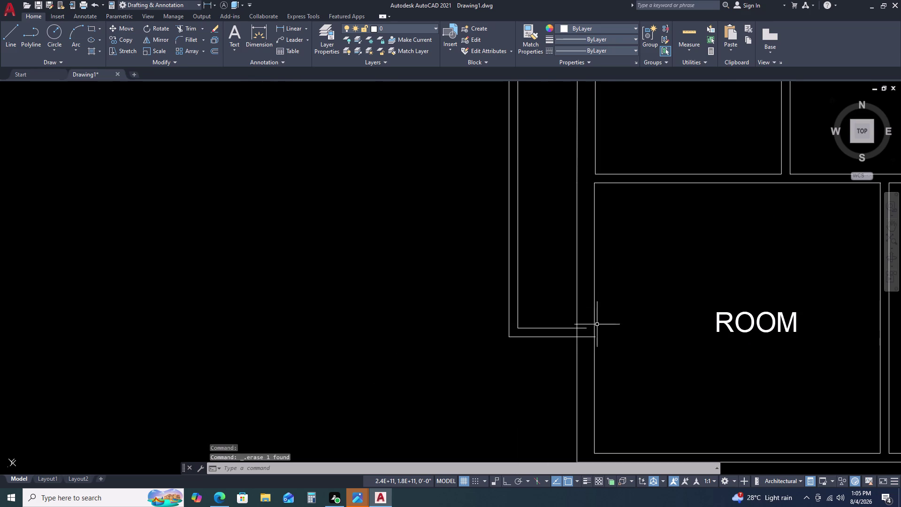
middle_click(592, 339)
scroll(up, 3)
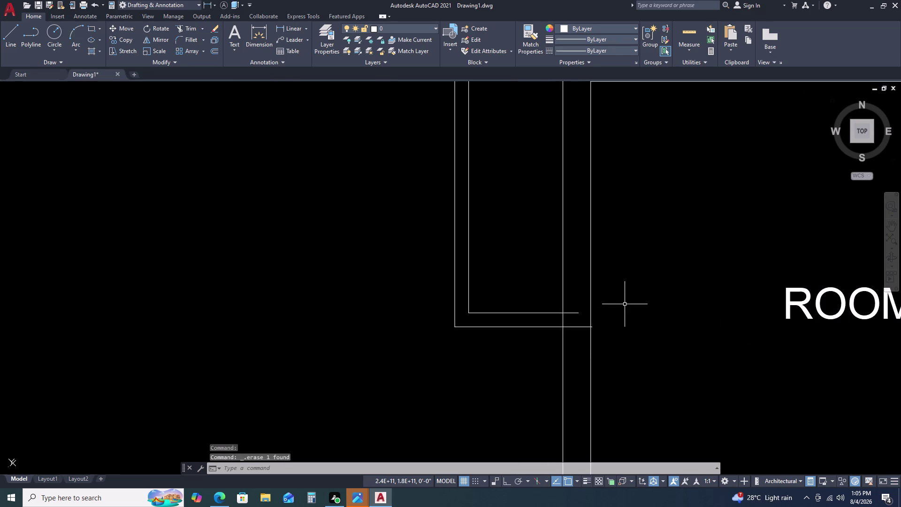
scroll(down, 3)
scroll(down, 3)
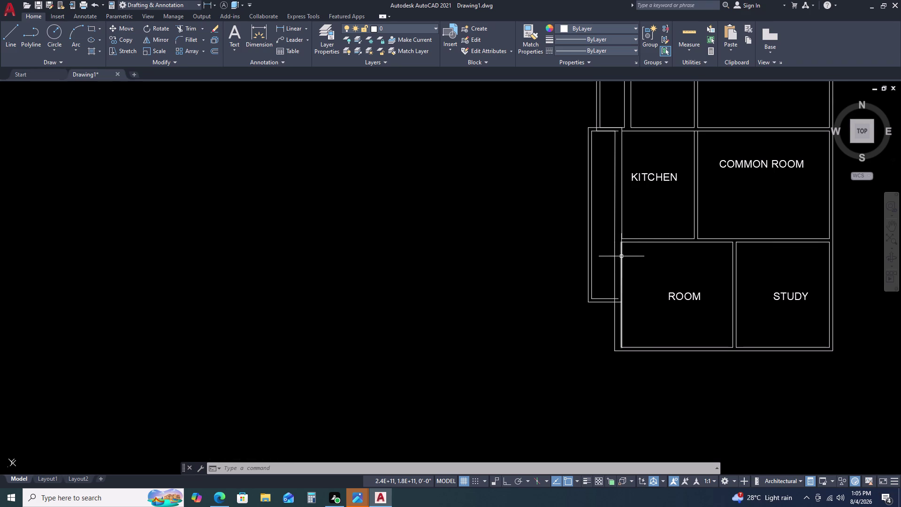
Undo the recent erasures and the explode of the narrow room.
key(Escape)
key(ctrl+z)
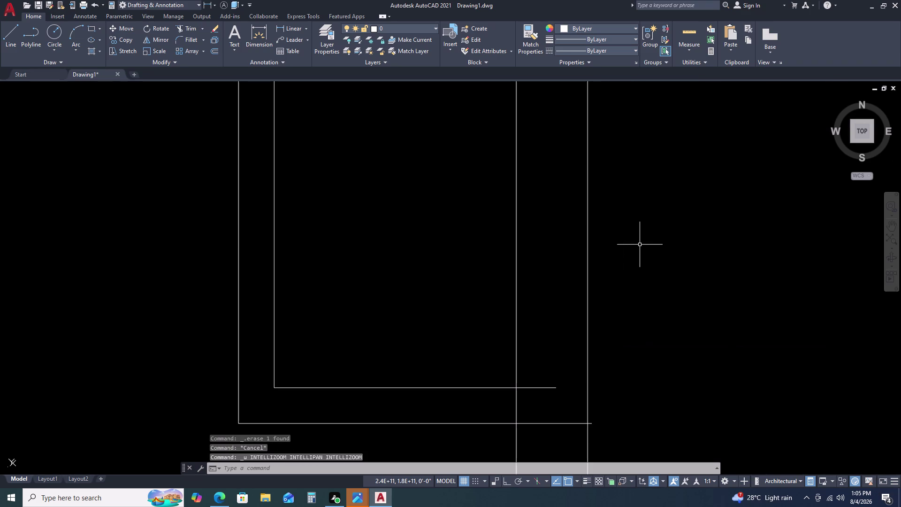
key(ctrl+z)
key(ctrl+z)
key(ctrl+z)
key(ctrl+z)
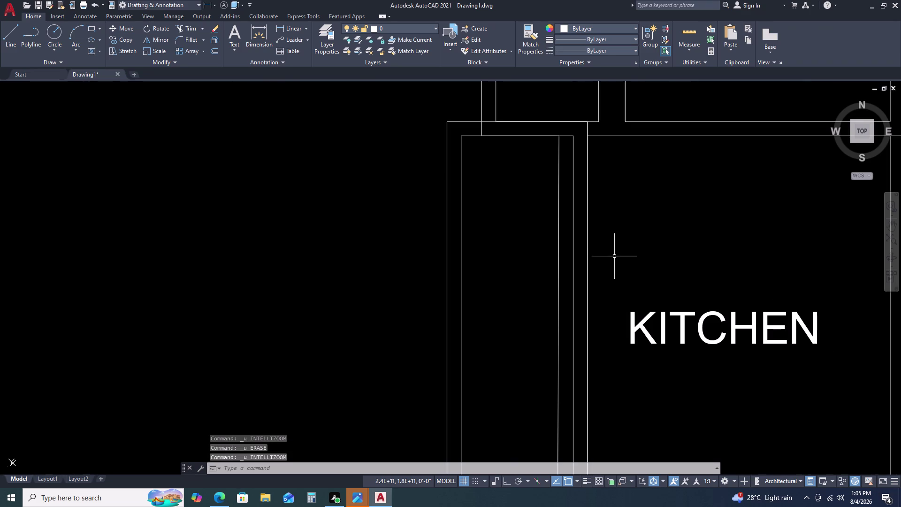
key(ctrl+z)
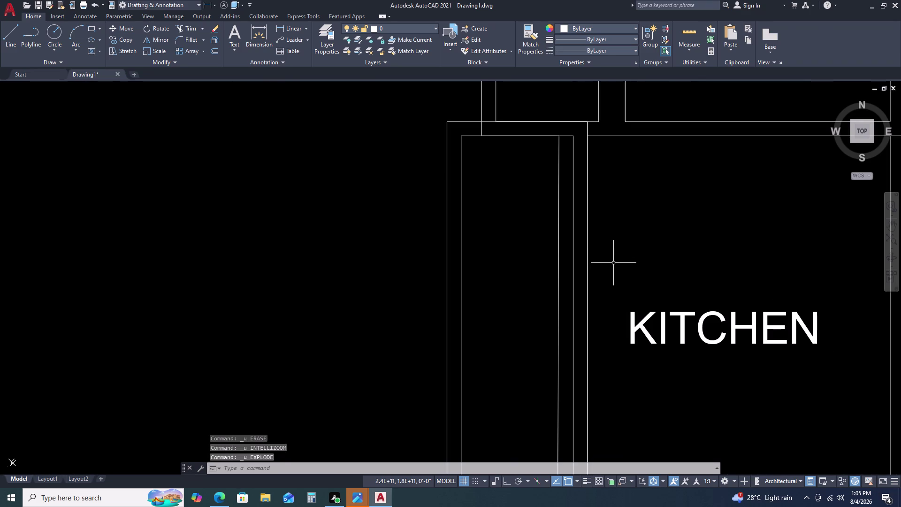
Move both small-room outlines by their outer corner to the new position.
scroll(down, 3)
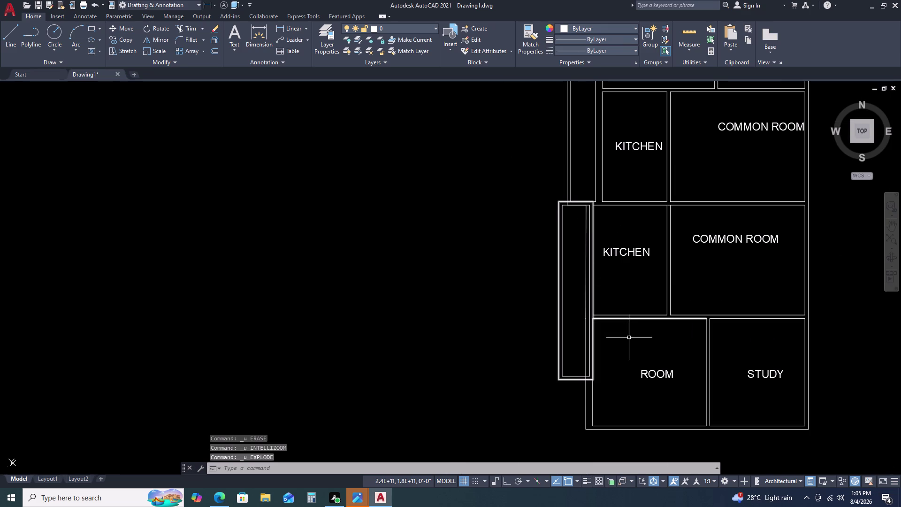
scroll(up, 3)
scroll(up, 3)
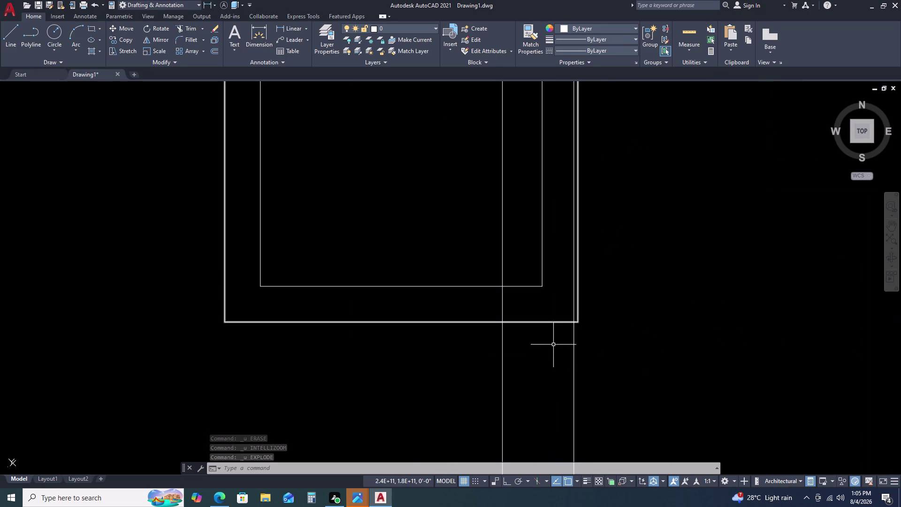
drag(553, 343, 552, 337)
click(521, 246)
key(m)
key(space)
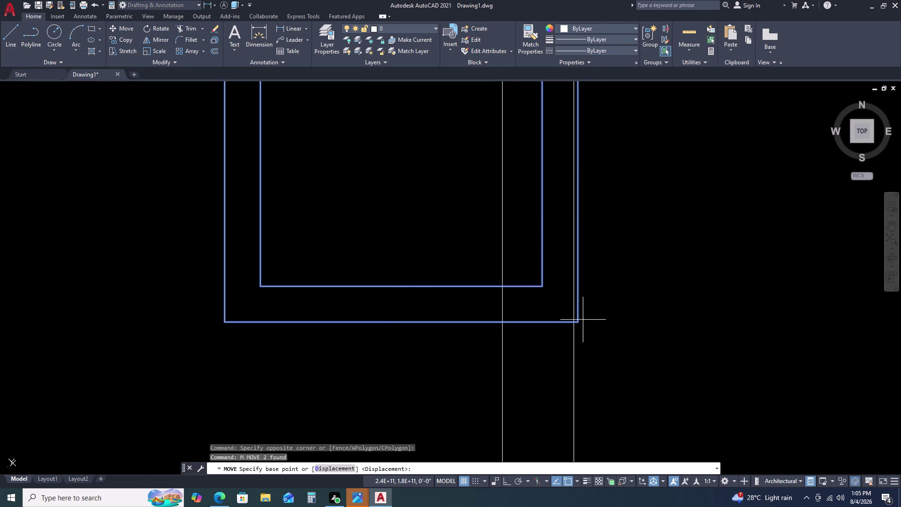
click(580, 323)
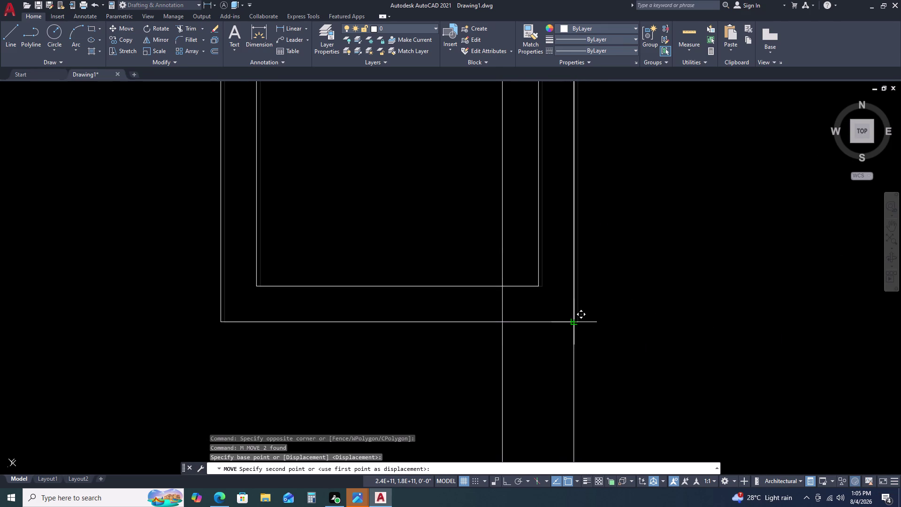
click(572, 323)
scroll(down, 3)
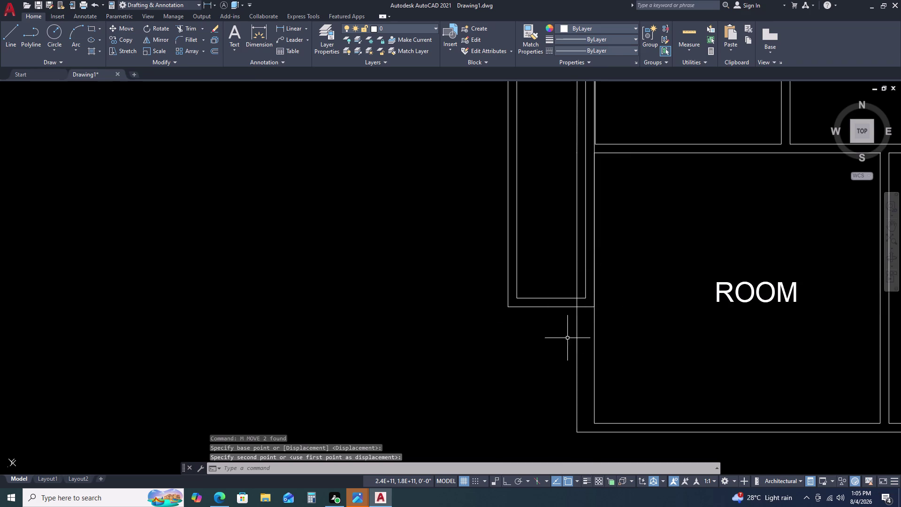
middle_click(625, 240)
middle_drag(625, 239, 581, 354)
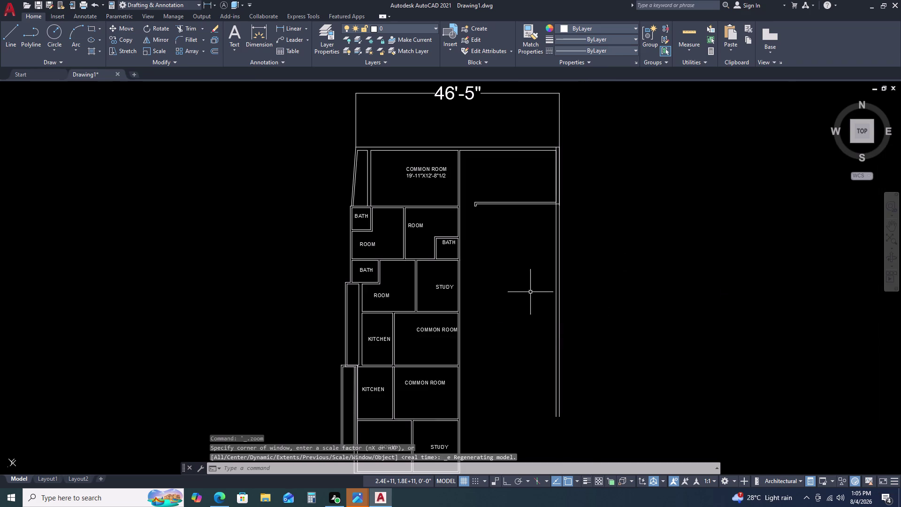
middle_drag(502, 296, 543, 186)
scroll(down, 3)
middle_click(552, 174)
scroll(up, 3)
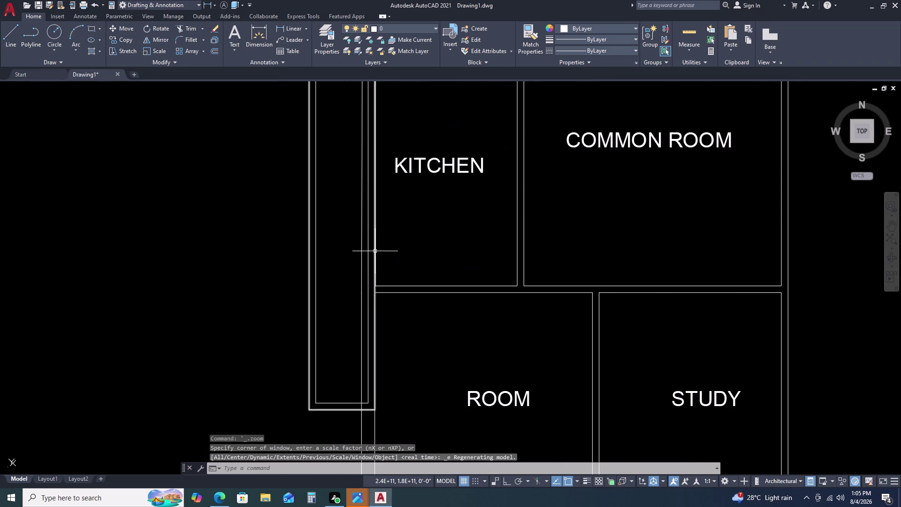
scroll(up, 3)
middle_click(378, 246)
scroll(up, 3)
scroll(down, 3)
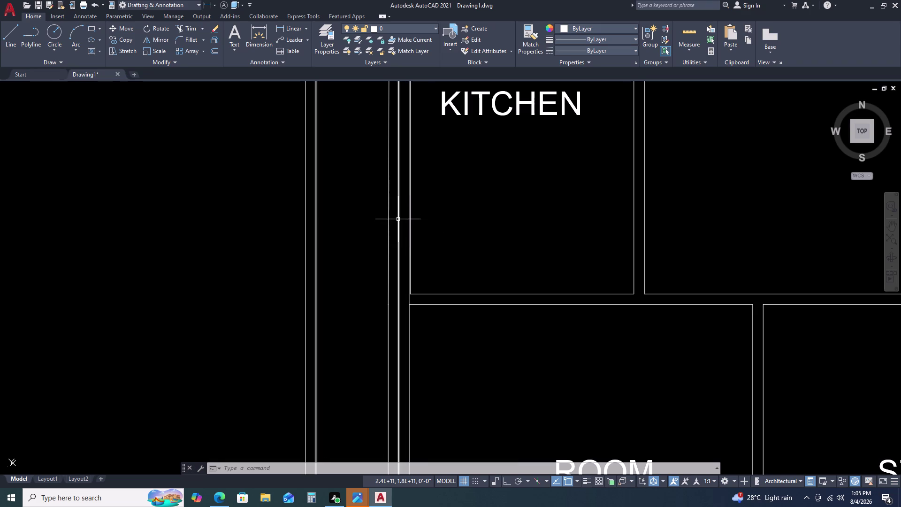
Explode the first small-room outline and delete its doubled east edge.
click(399, 219)
key(x)
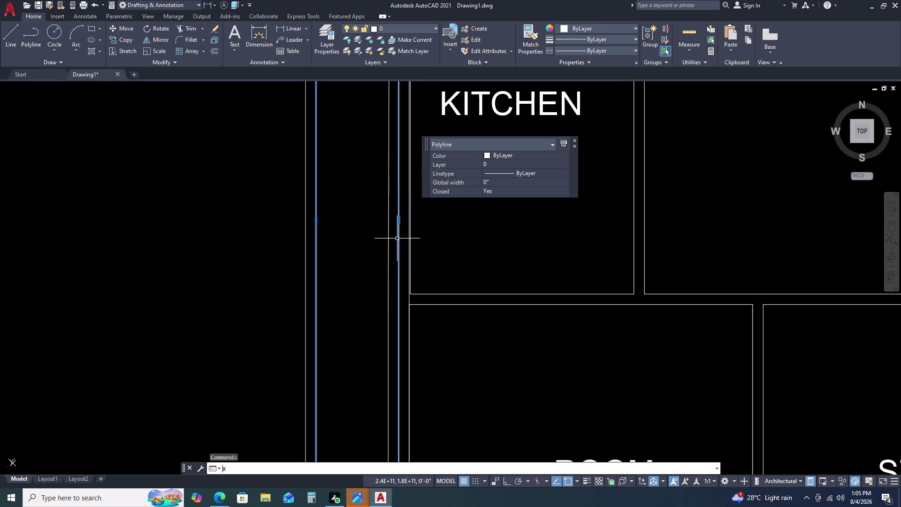
key(space)
click(398, 240)
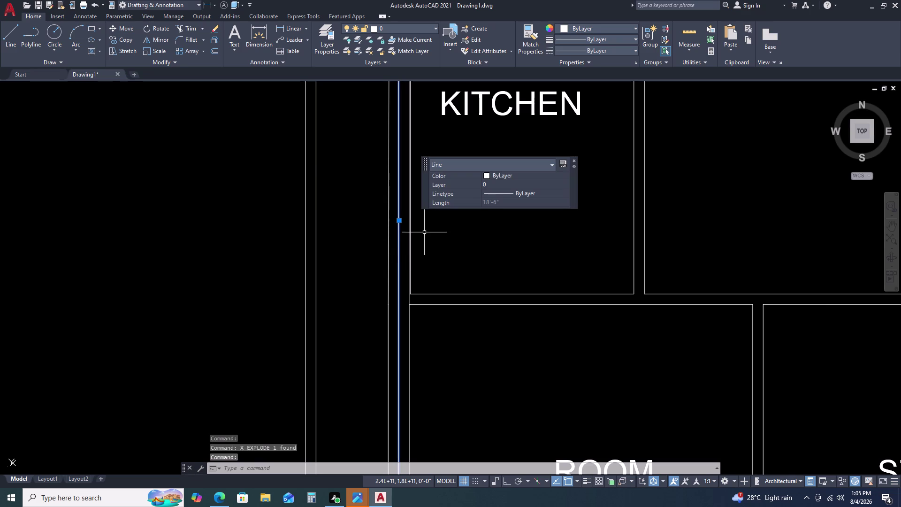
key(Delete)
scroll(down, 3)
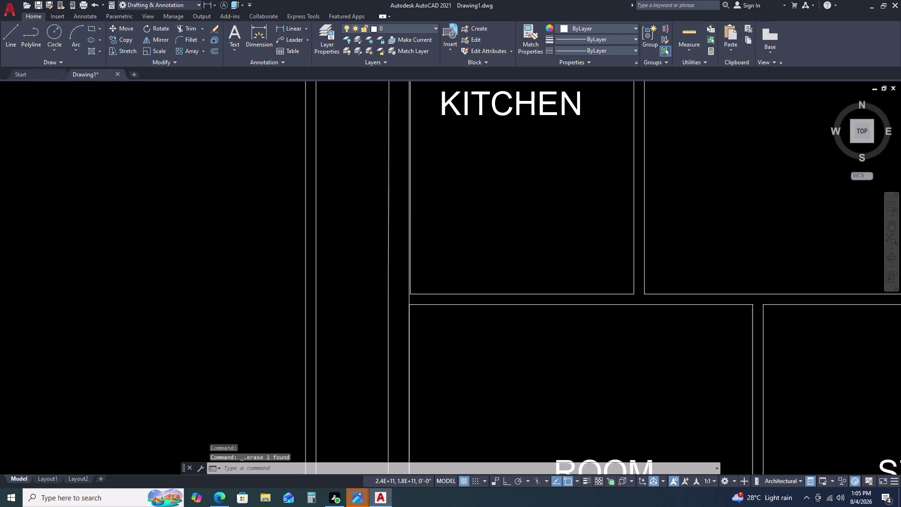
scroll(down, 3)
scroll(up, 3)
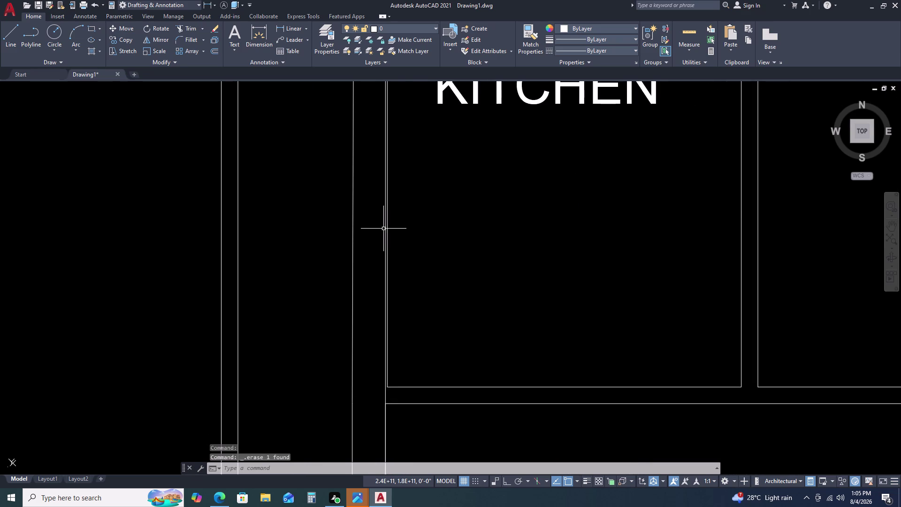
Explode the second small-room outline and delete its doubled east edge.
click(384, 226)
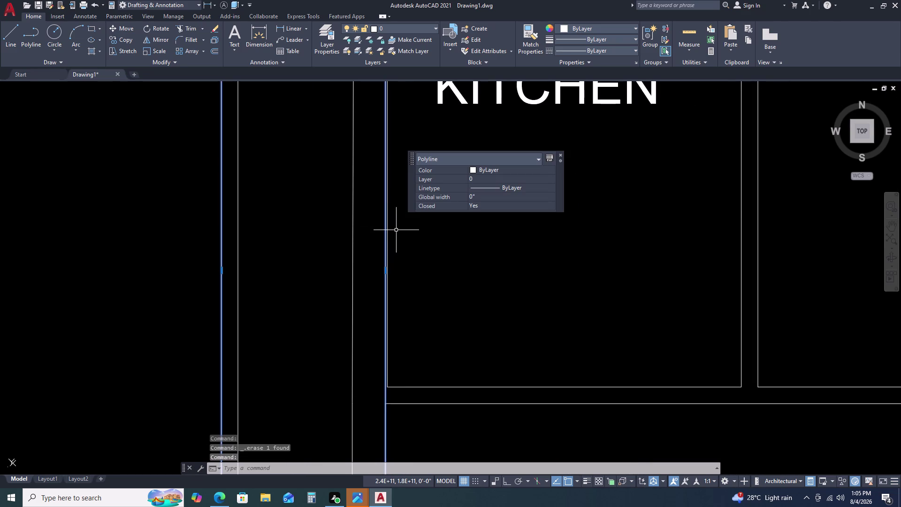
key(x)
key(space)
click(385, 235)
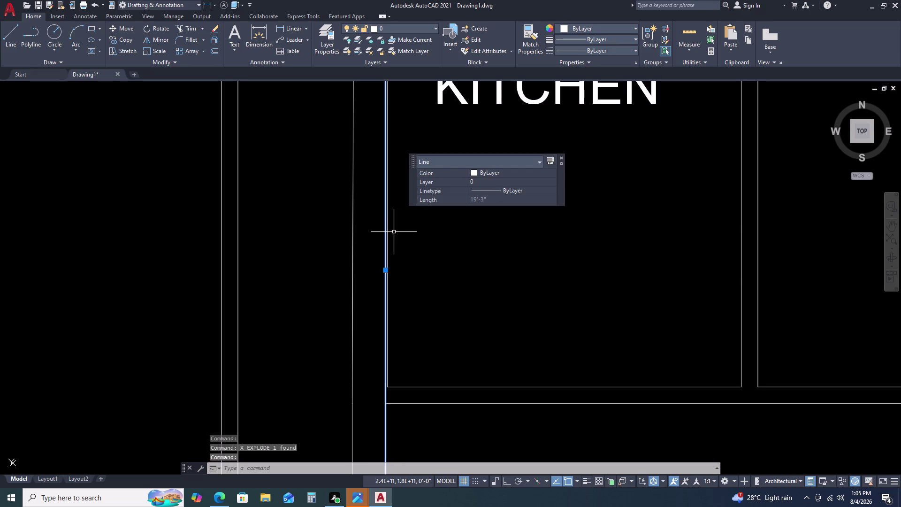
key(Delete)
scroll(down, 3)
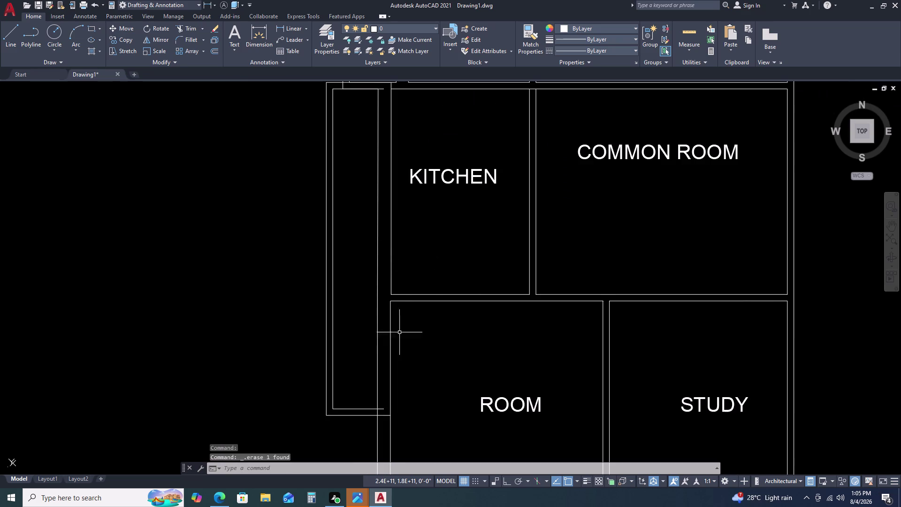
Pan to the small room's south end and start Trim (TR).
middle_click(421, 260)
middle_drag(415, 318, 435, 251)
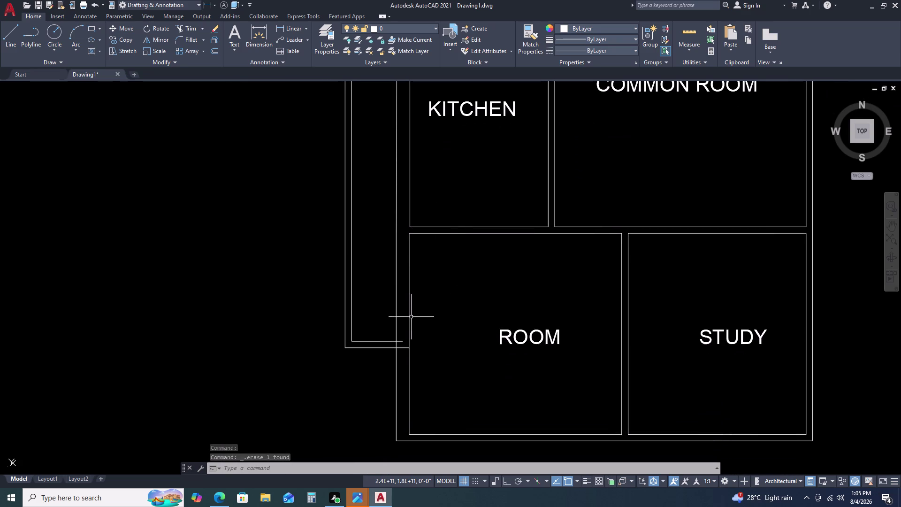
text(TR)
key(space)
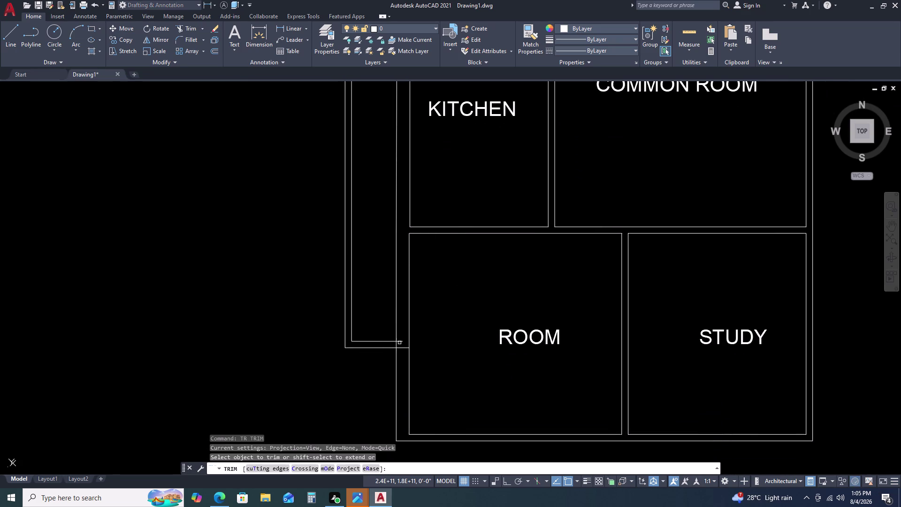
Trim the overlapping wall lines at the small room's south and north corners.
click(399, 341)
click(401, 348)
scroll(up, 3)
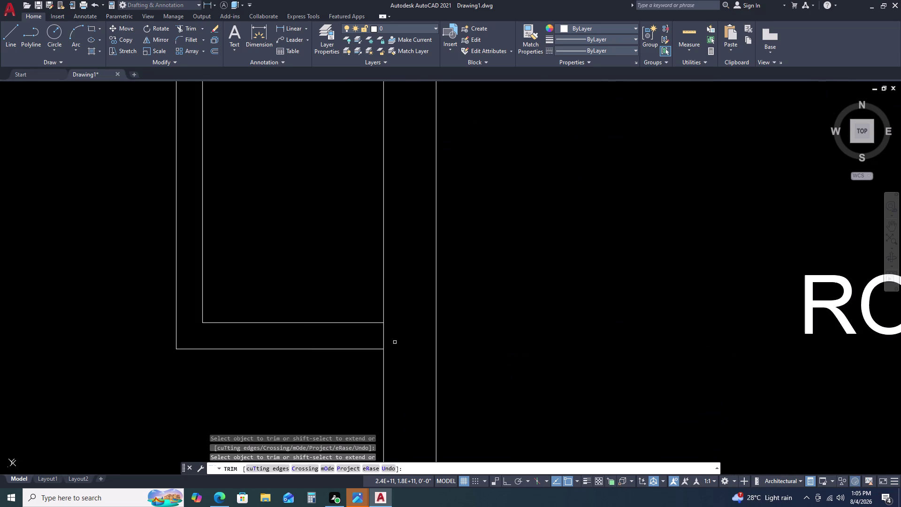
scroll(down, 3)
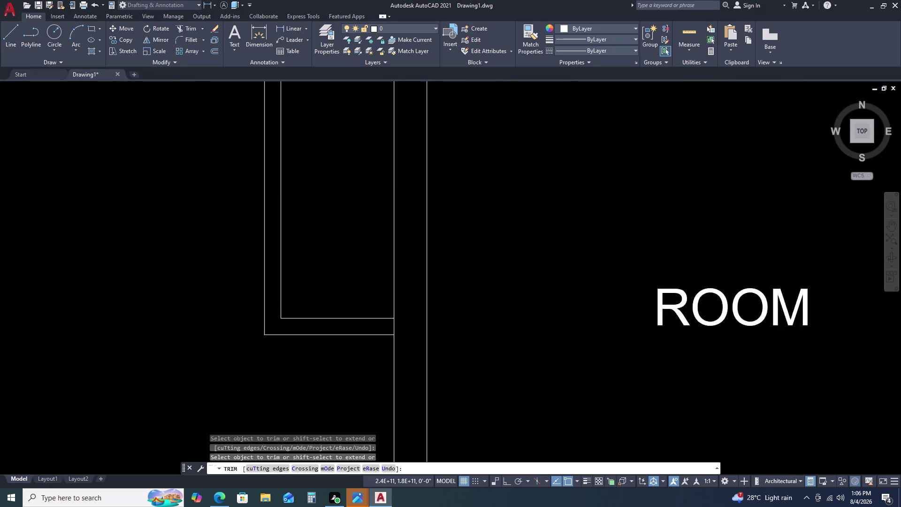
scroll(down, 3)
scroll(up, 3)
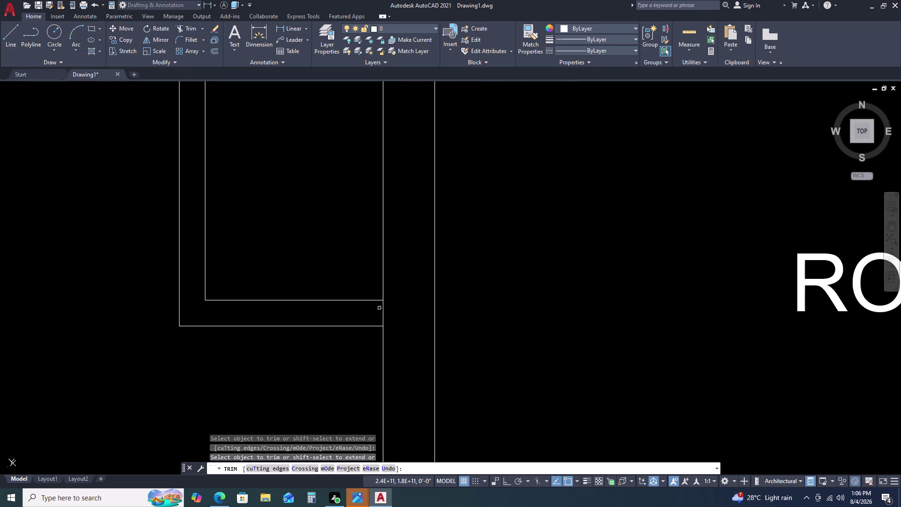
click(381, 308)
scroll(down, 3)
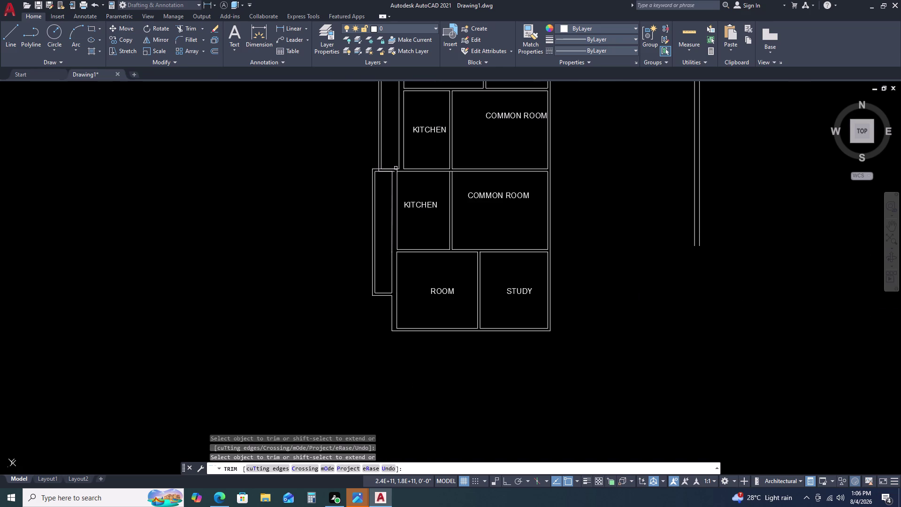
scroll(up, 3)
click(387, 184)
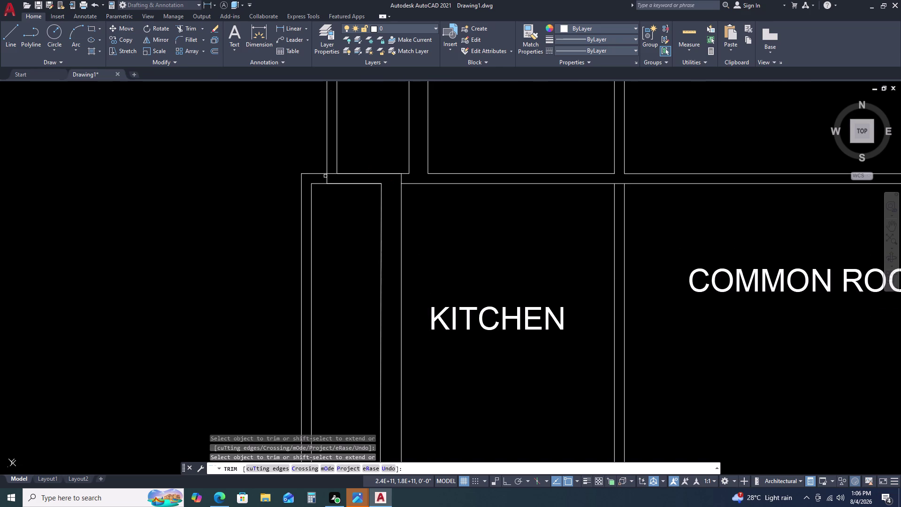
click(327, 176)
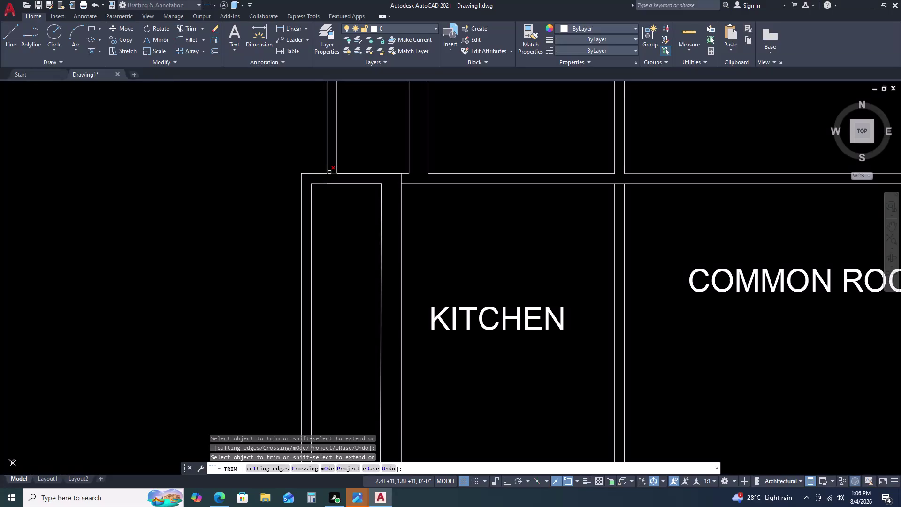
click(330, 173)
key(Escape)
Delete the small room's inner top edges and the outline of the room to the north.
click(363, 184)
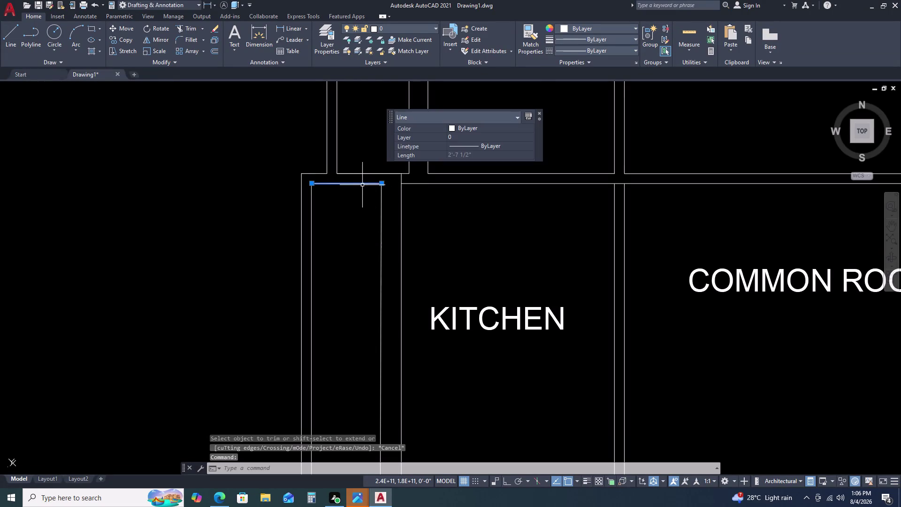
key(Delete)
click(364, 172)
key(Delete)
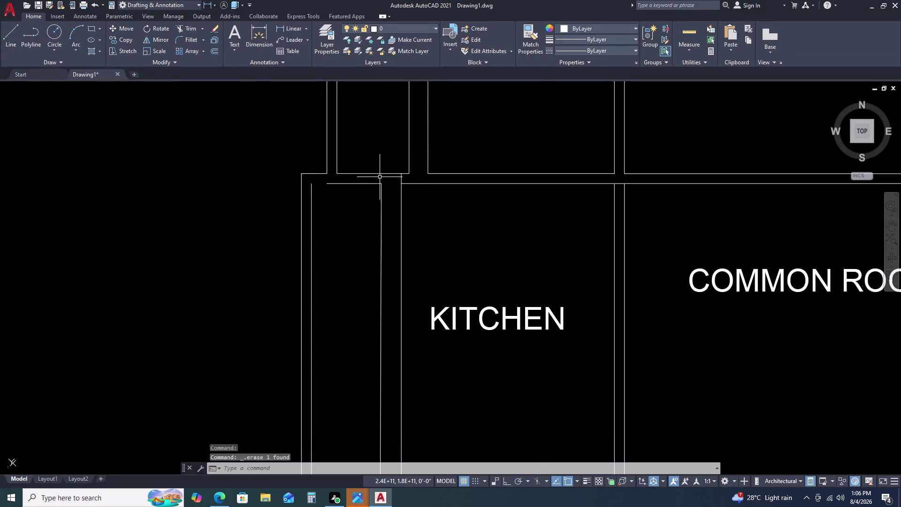
click(408, 173)
key(Delete)
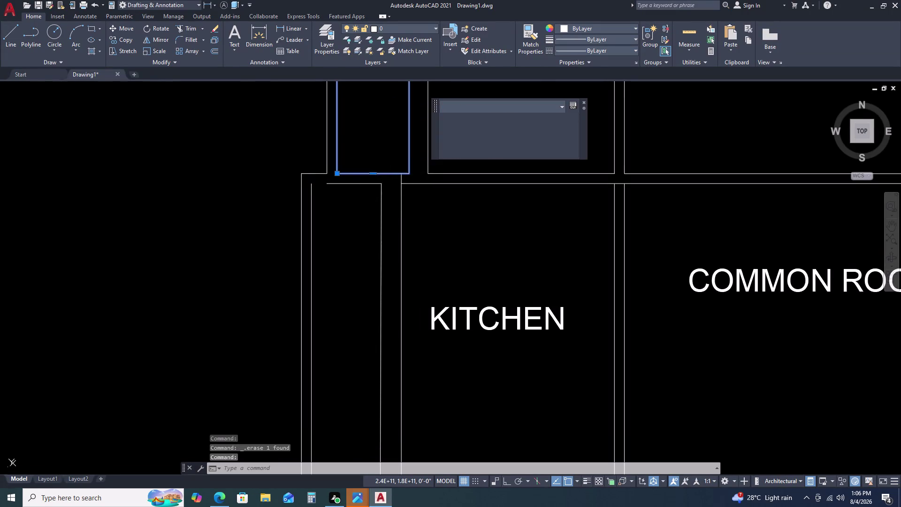
scroll(down, 3)
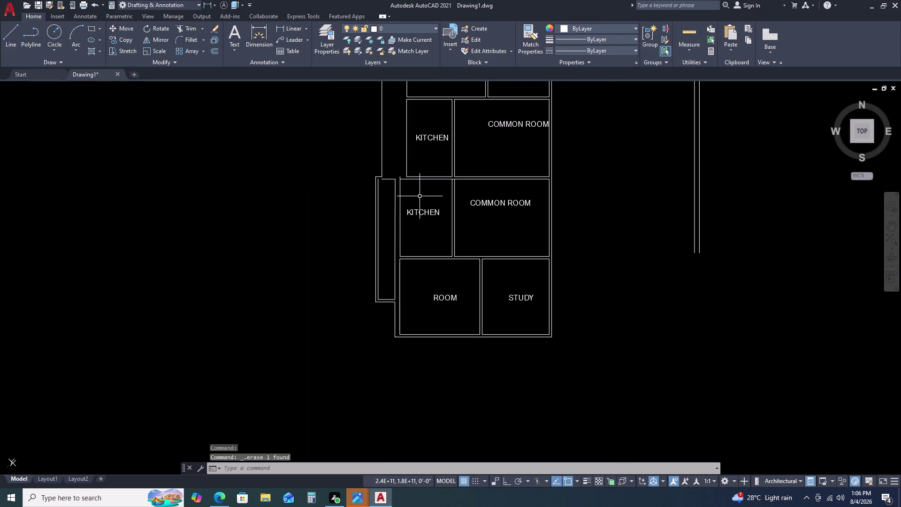
Undo the last two deletions and restart Trim (TR).
key(ctrl+z)
key(ctrl+z)
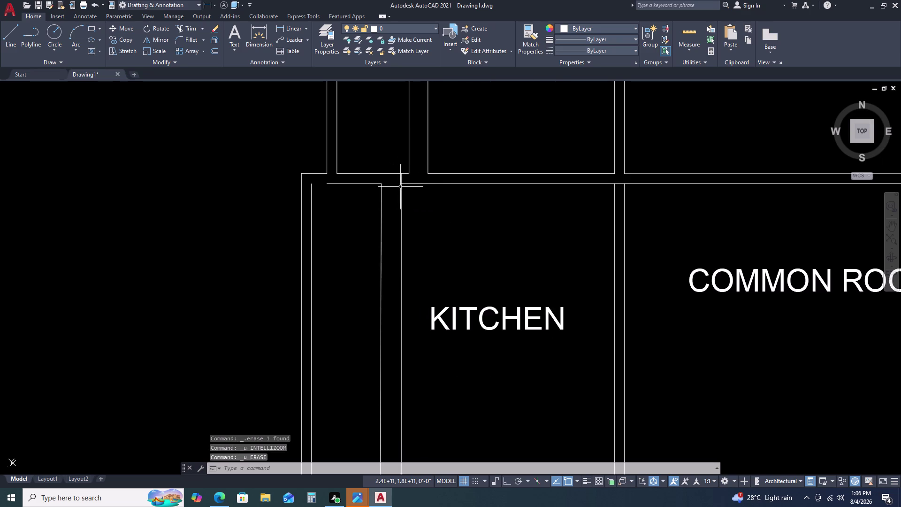
key(t)
key(r)
key(space)
scroll(up, 3)
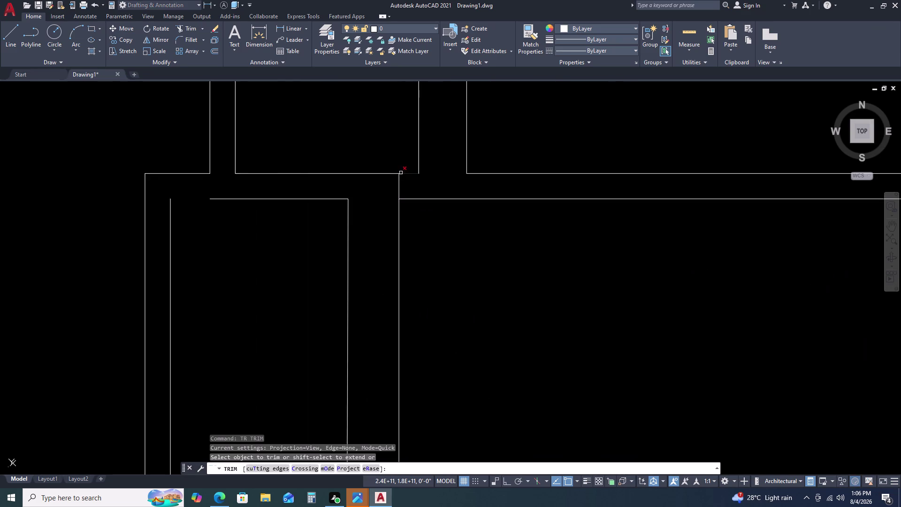
Cancel Trim and the mistyped RX command, leaving the walls unchanged.
scroll(down, 3)
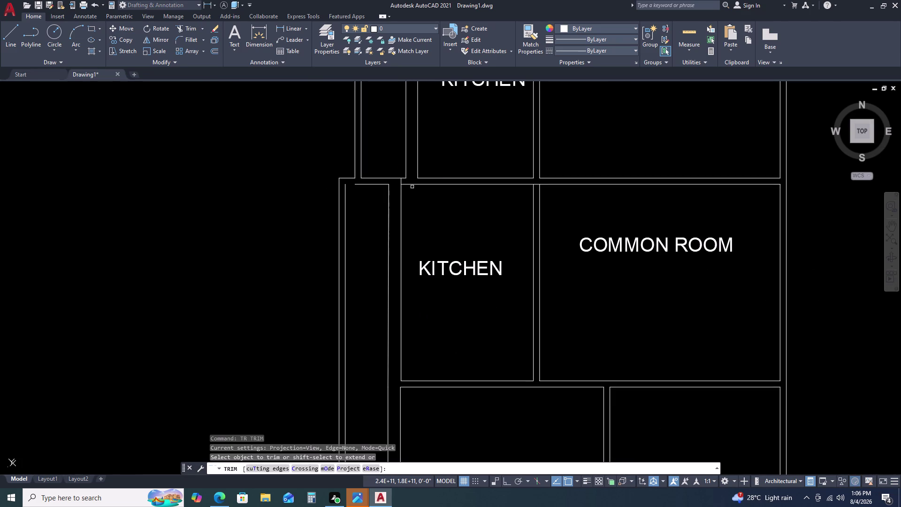
scroll(up, 3)
click(388, 174)
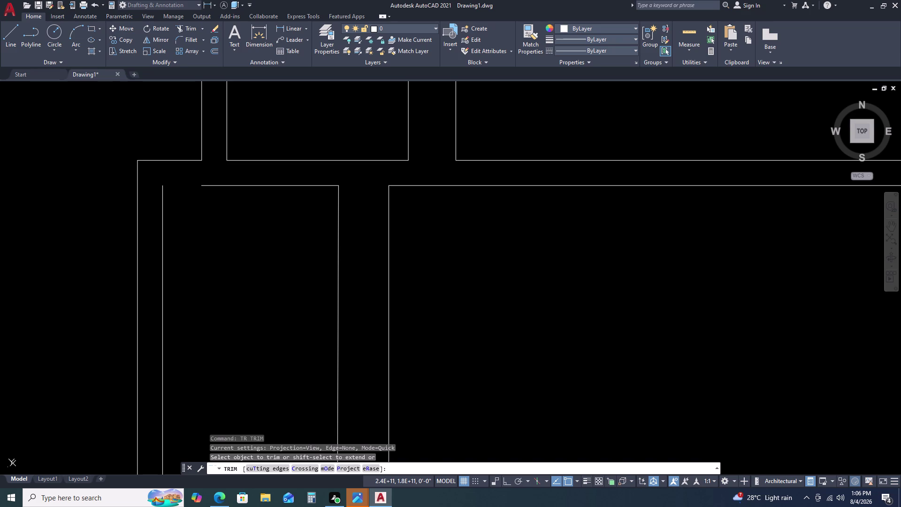
key(Escape)
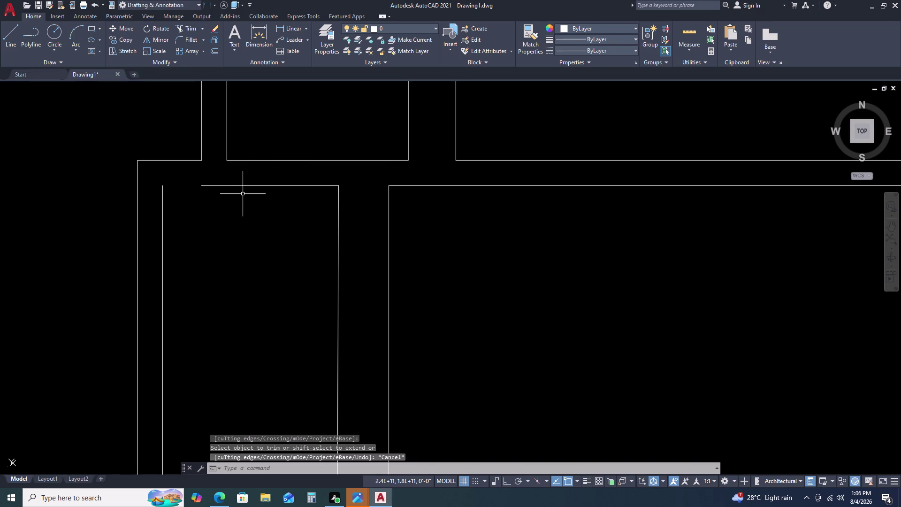
key(r)
key(c)
key(BackSpace)
key(x)
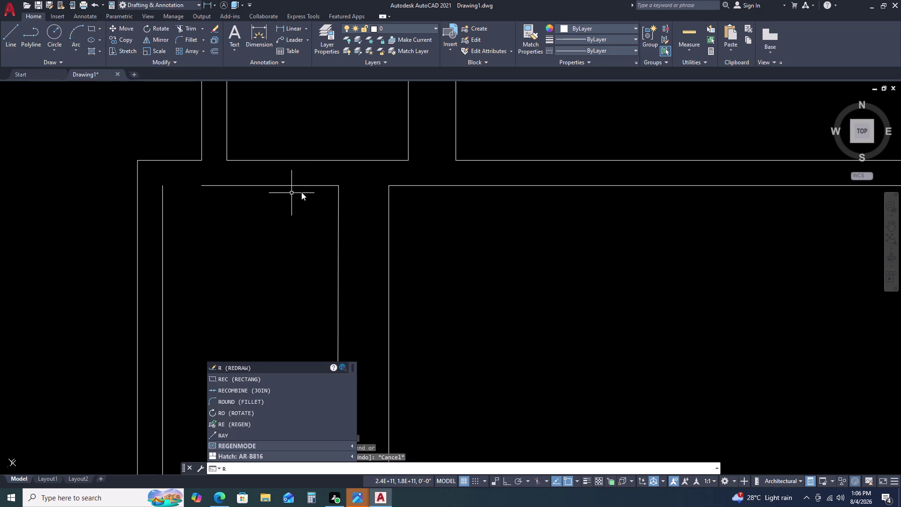
key(space)
key(Escape)
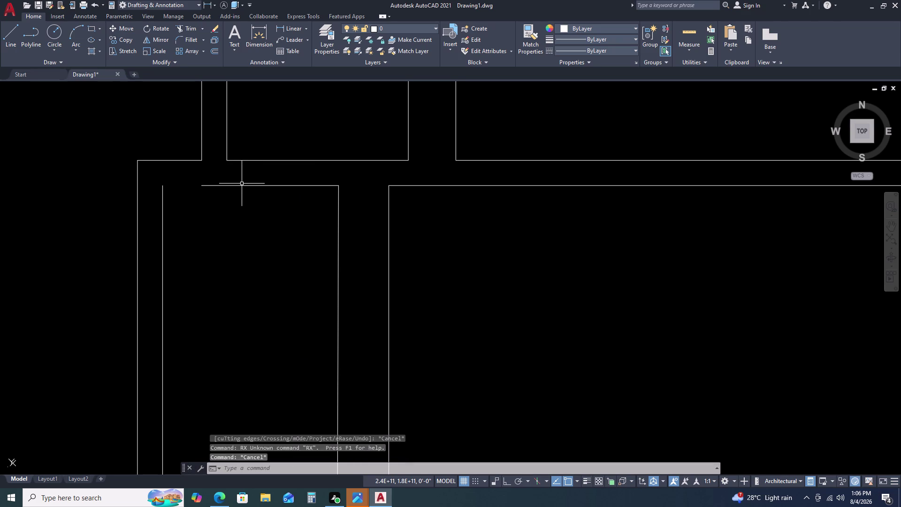
Start the Extend command (EX).
key(Escape)
key(e)
key(x)
key(space)
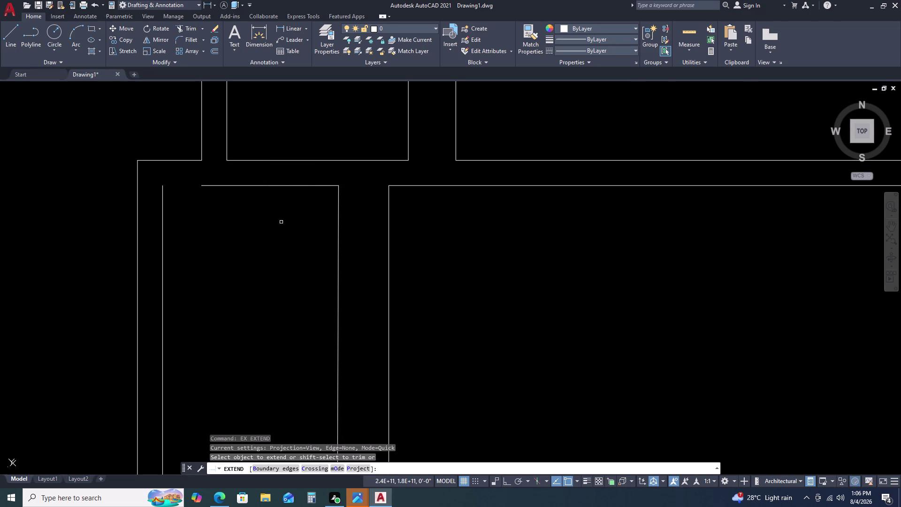
Extend the narrow room's inner top wall line west to meet its west wall.
click(219, 184)
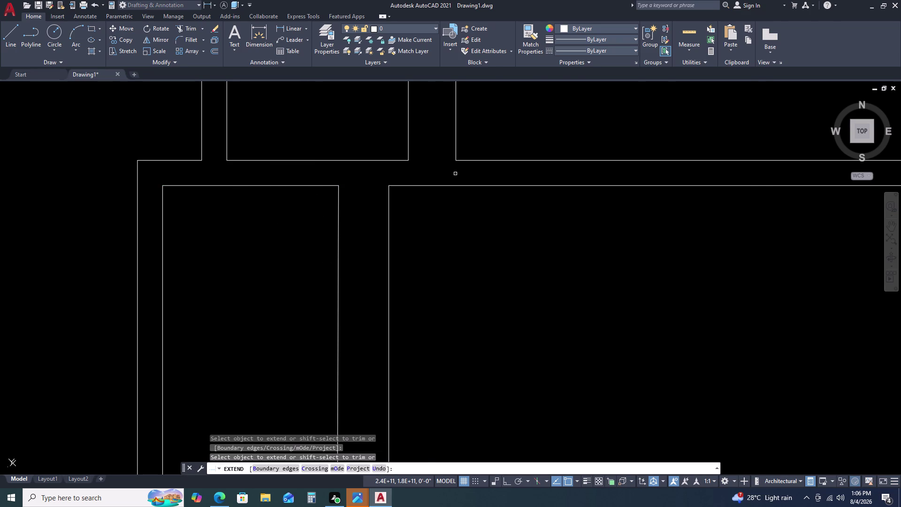
scroll(down, 3)
key(Escape)
scroll(down, 3)
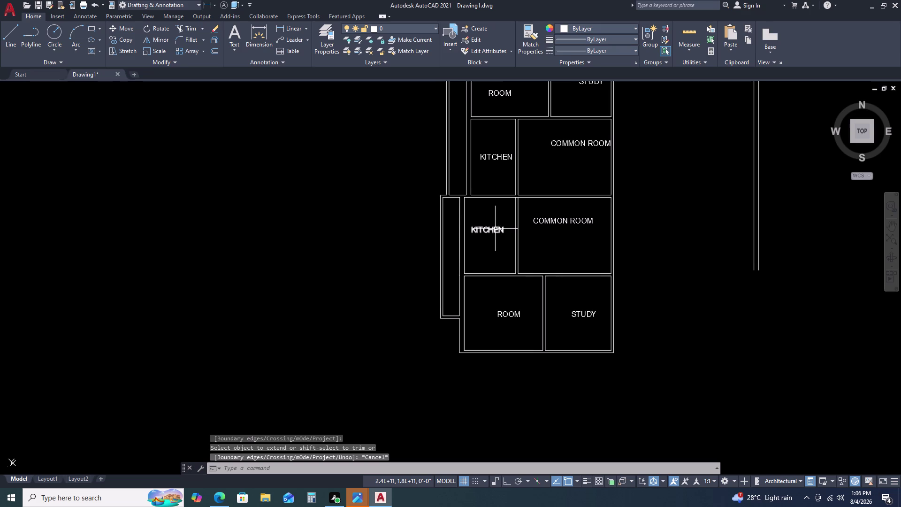
middle_drag(497, 229, 477, 150)
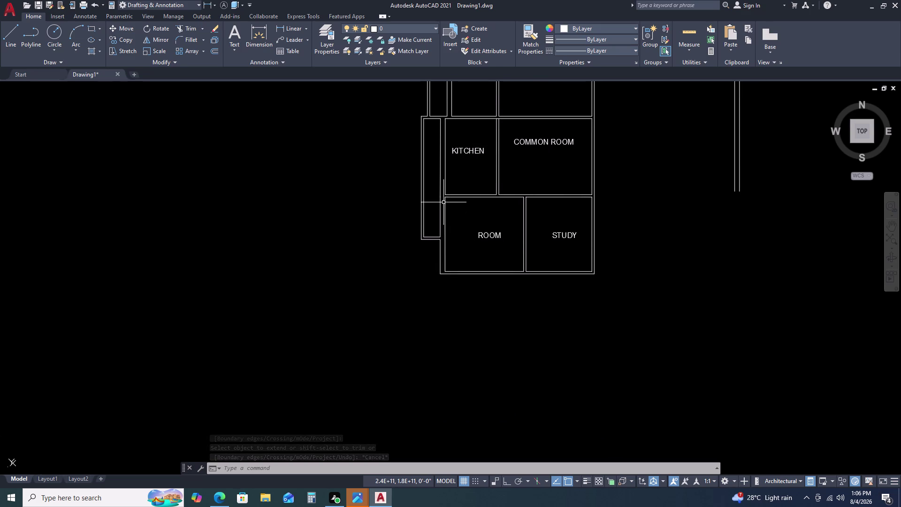
scroll(up, 3)
click(466, 165)
click(489, 215)
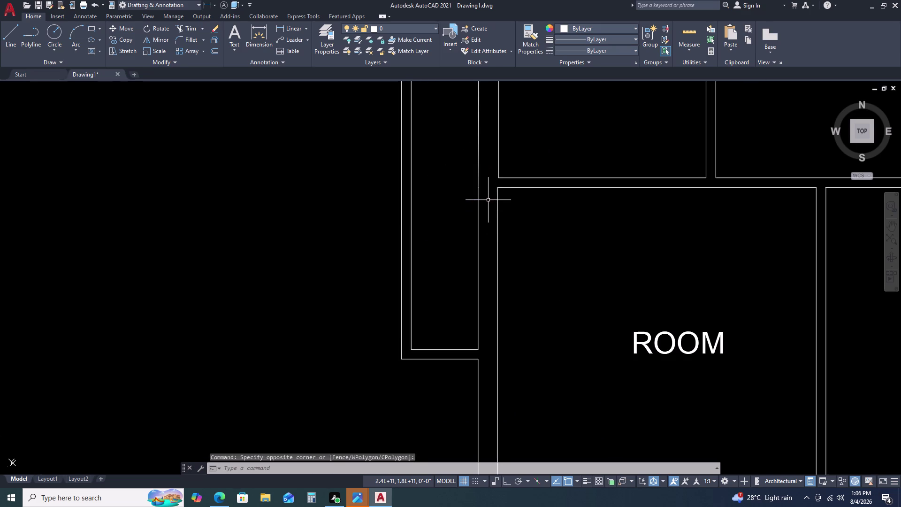
Erase the 6'-3" stray wall line on the narrow room's east side, then restart Extend.
scroll(up, 3)
click(485, 185)
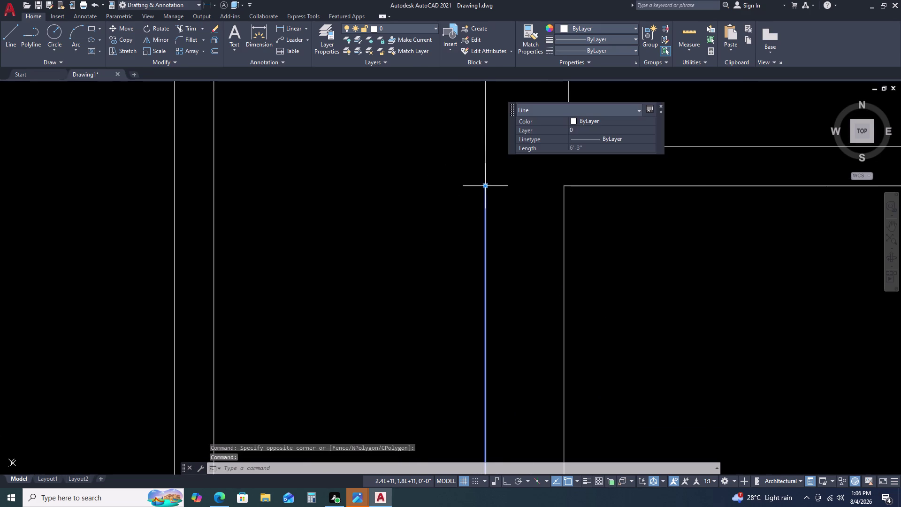
scroll(down, 3)
middle_click(505, 257)
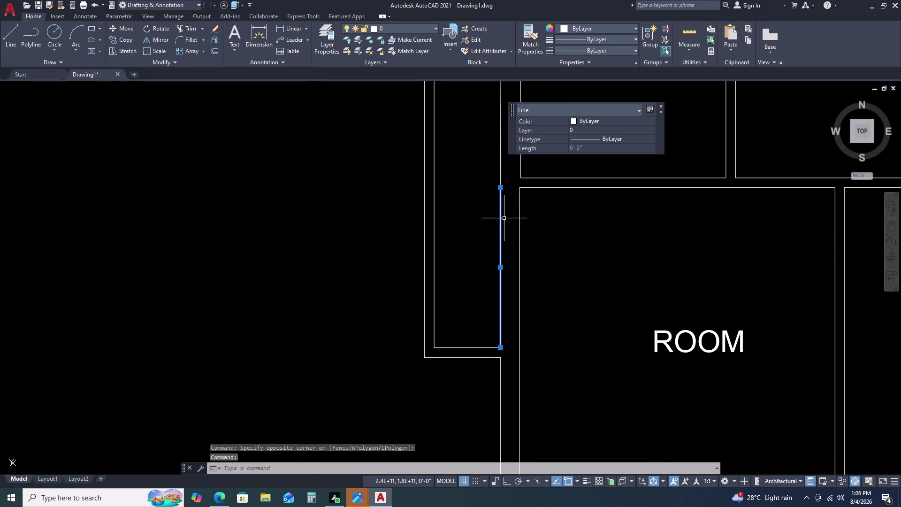
scroll(down, 3)
middle_drag(504, 221, 493, 255)
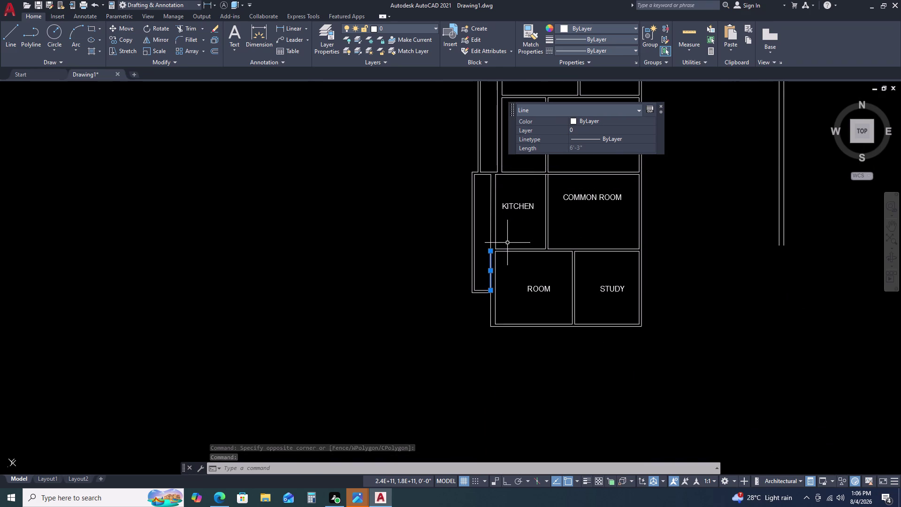
key(Delete)
text(EX)
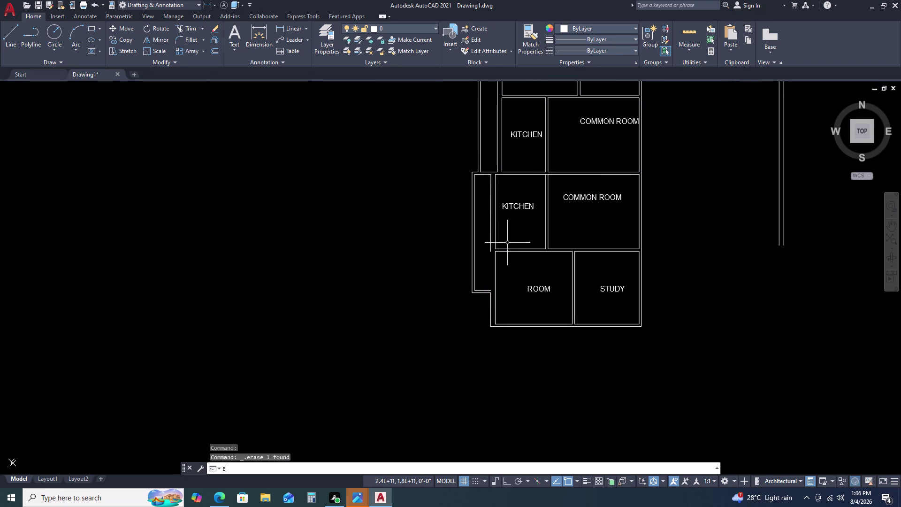
key(space)
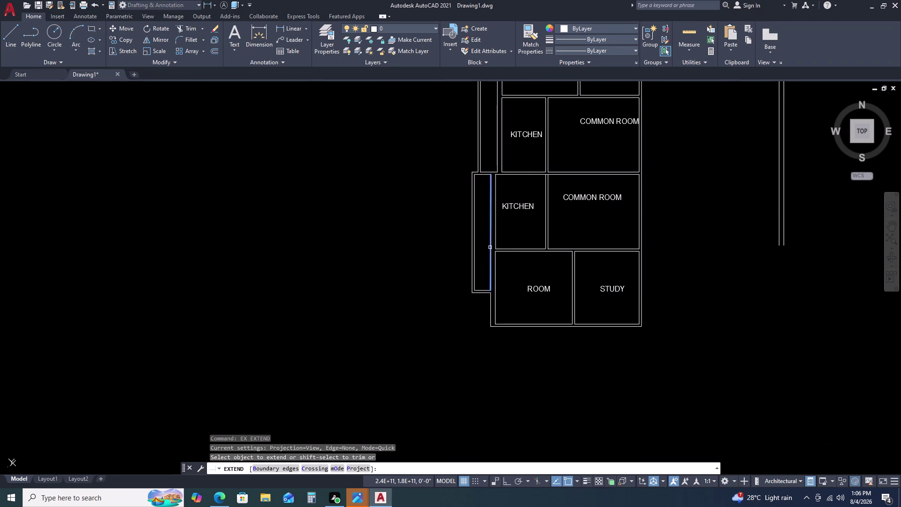
Extend the narrow room's inner wall line, then end Extend.
click(490, 247)
scroll(down, 3)
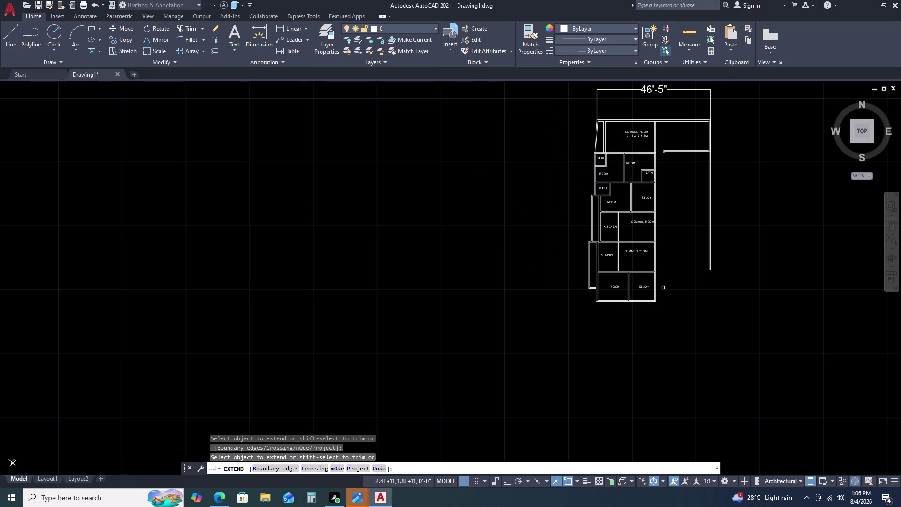
scroll(up, 3)
key(Escape)
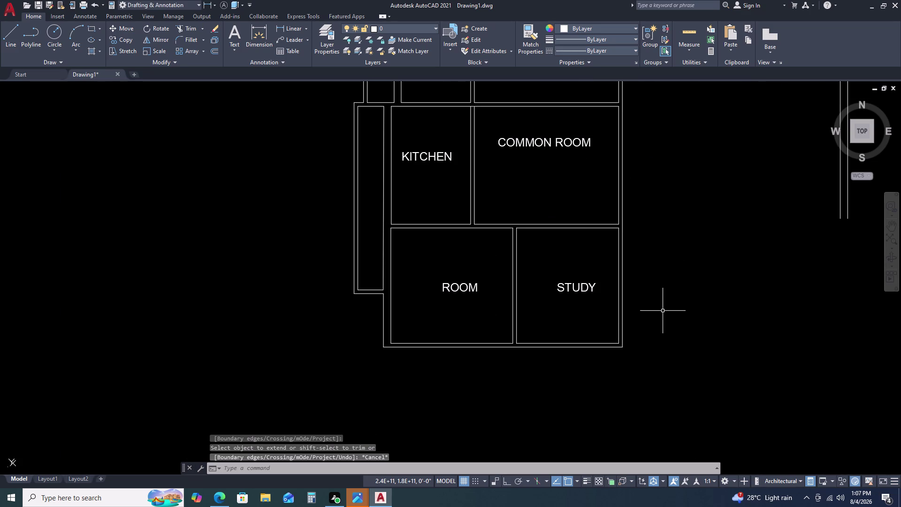
Pan across the floor plan to fit the drawing, then return to the Room and Study area.
middle_drag(619, 340, 618, 265)
middle_click(462, 324)
middle_drag(461, 324, 492, 302)
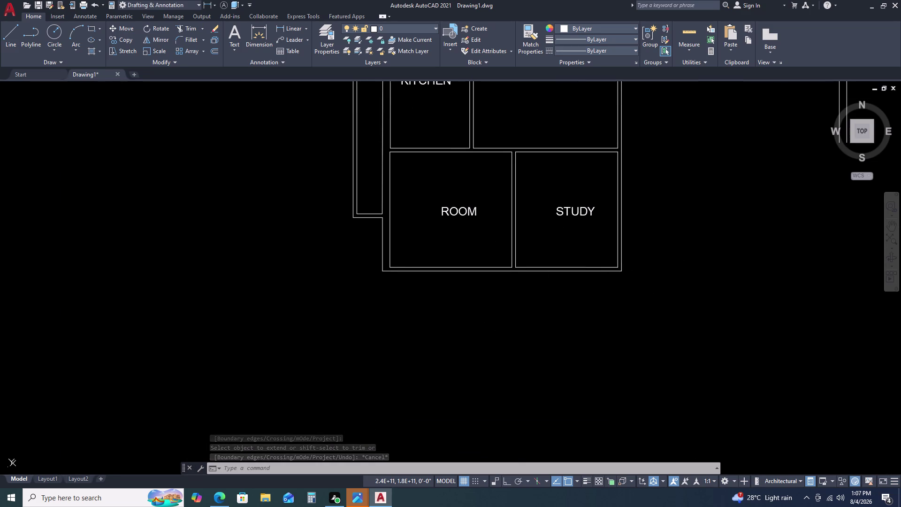
middle_drag(493, 302, 493, 301)
scroll(down, 3)
middle_drag(497, 309, 499, 305)
middle_drag(501, 295, 513, 259)
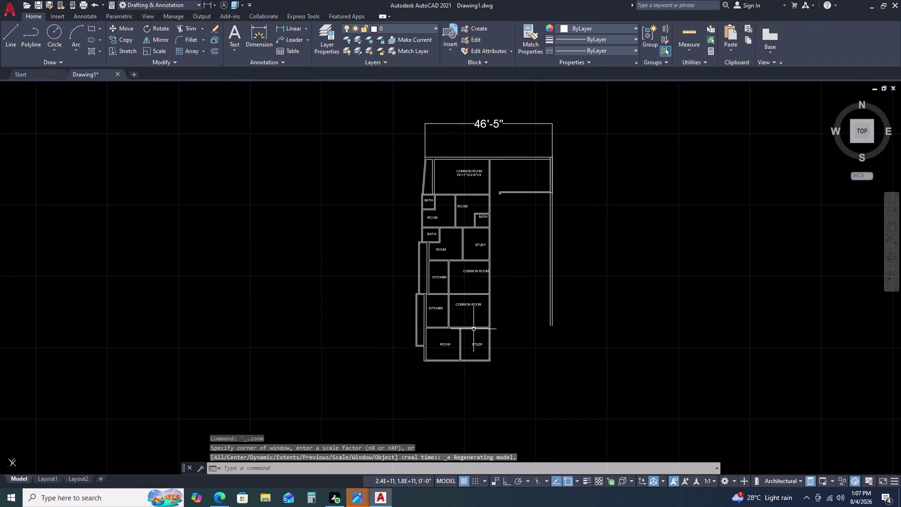
middle_drag(447, 385, 474, 332)
scroll(down, 3)
scroll(up, 3)
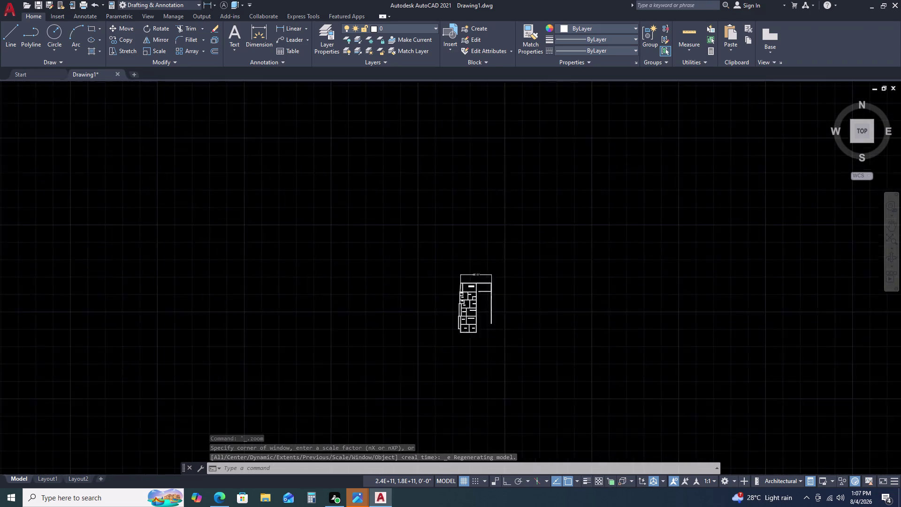
scroll(up, 3)
scroll(up, 3)
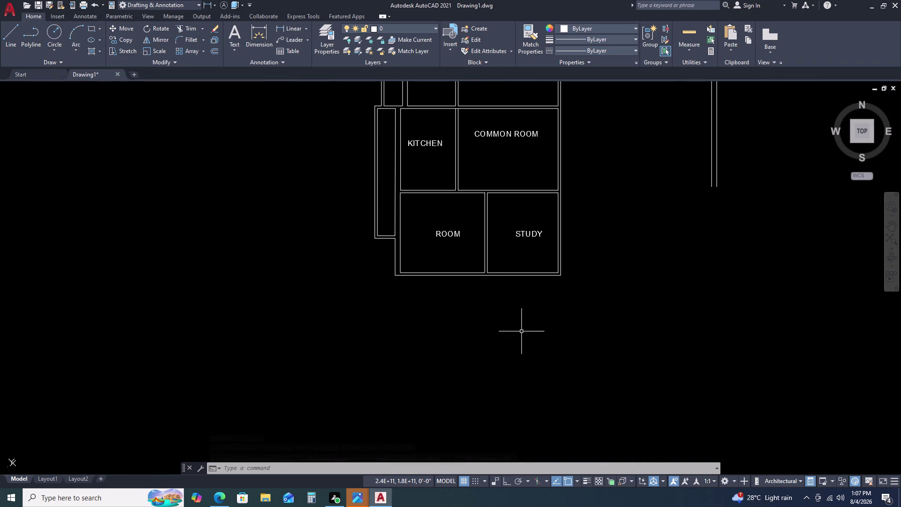
Draw a 6'-8.5" by 5' rectangle below the Room and Study.
text(REC)
key(space)
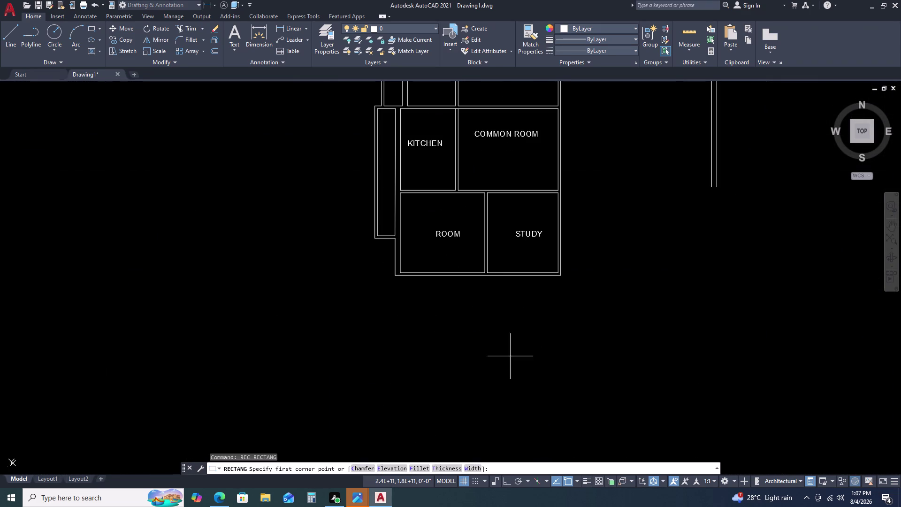
click(486, 315)
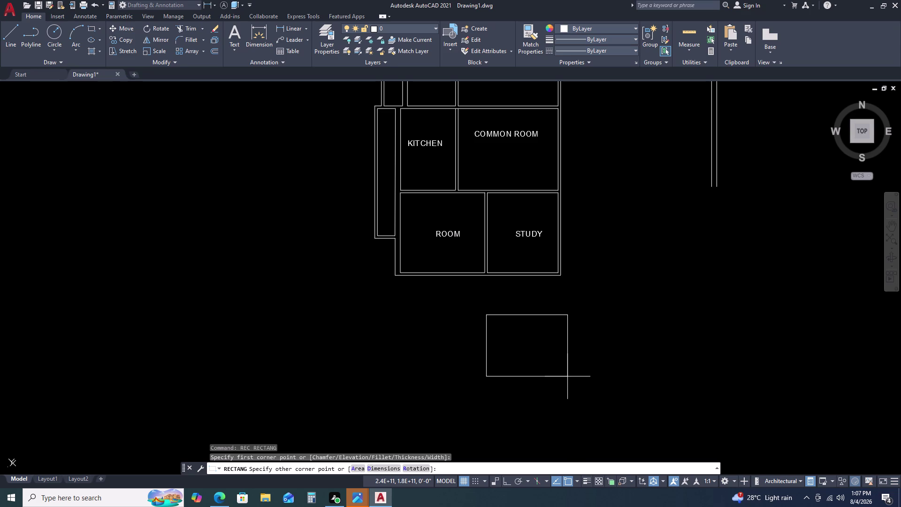
text(D)
key(space)
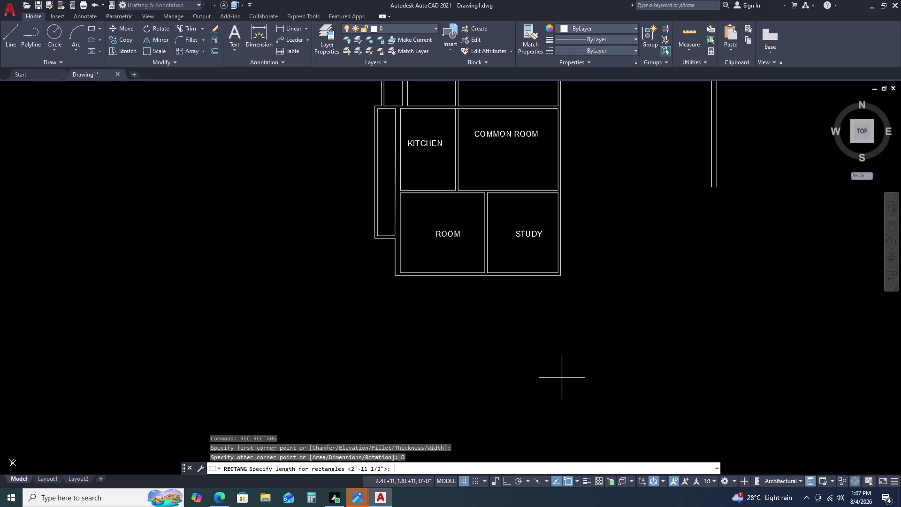
key(6)
key(apostrophe)
text(8)
text(.5)
key(Return)
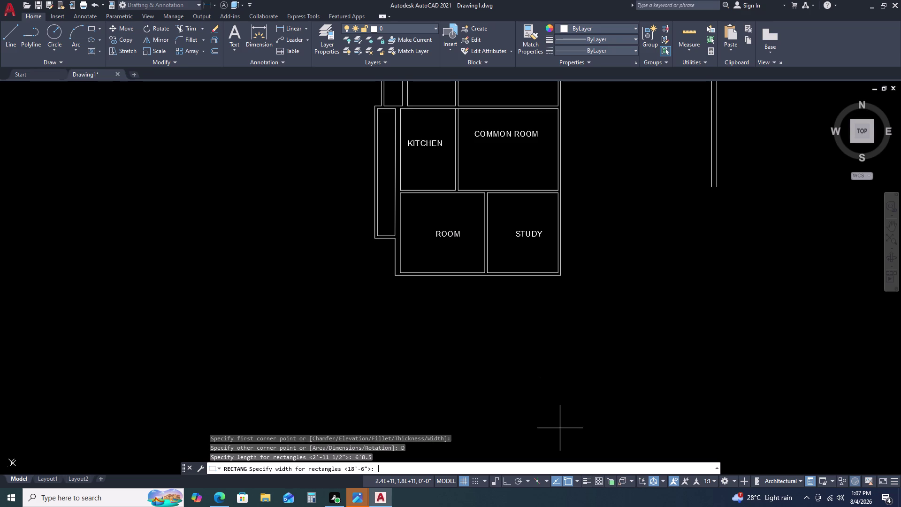
key(5)
key(apostrophe)
key(Return)
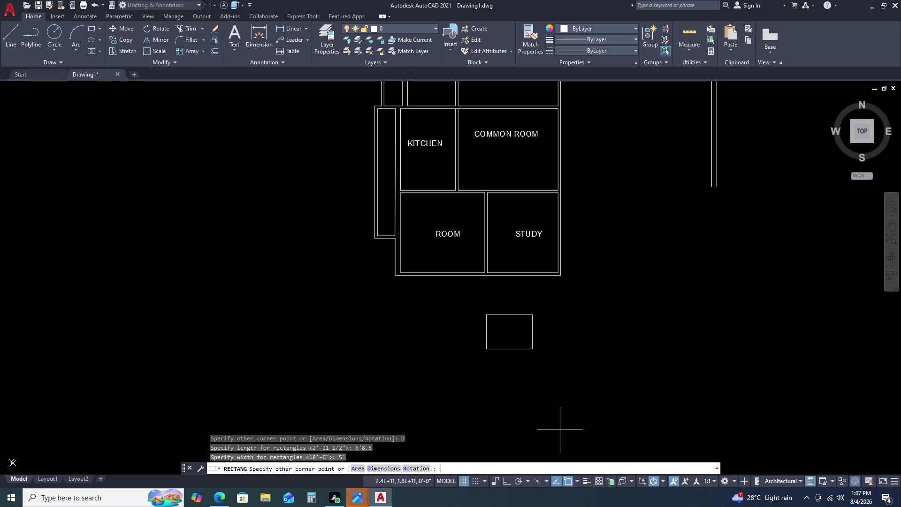
click(619, 390)
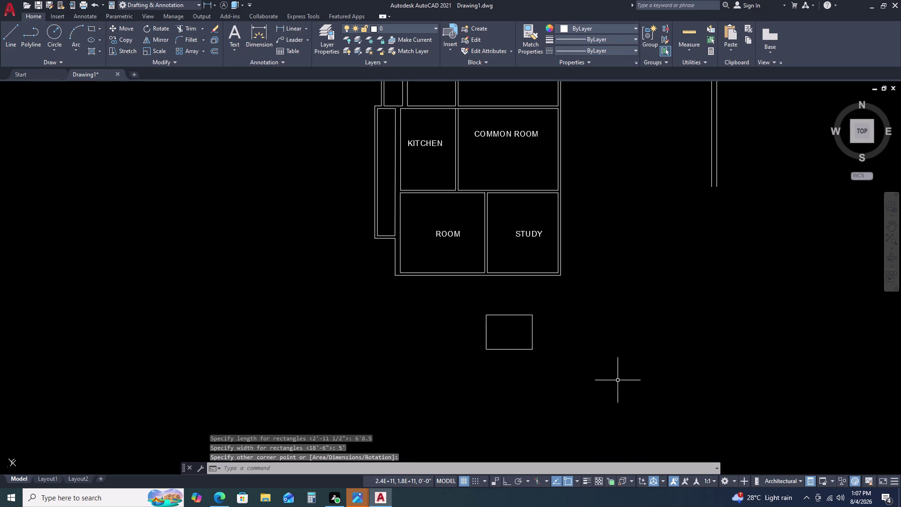
Select the new rectangle and start the OFFSET command.
click(536, 347)
click(528, 339)
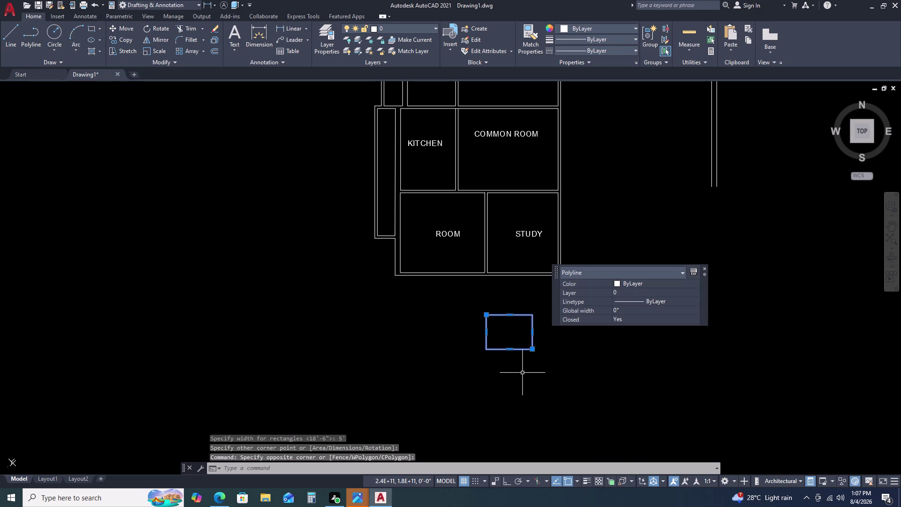
key(o)
key(space)
Offset the small room rectangle 4.5" to form its second wall outline.
text(4)
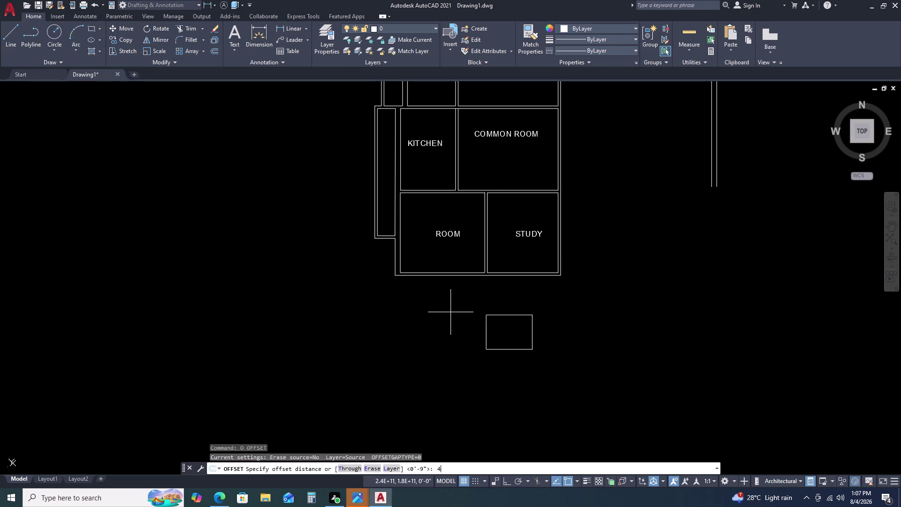
text(.5)
key(Return)
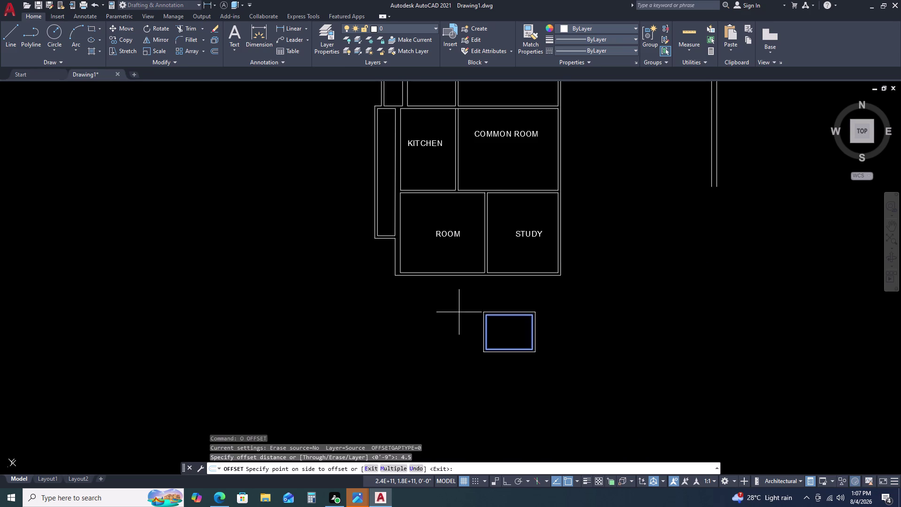
click(459, 312)
scroll(up, 3)
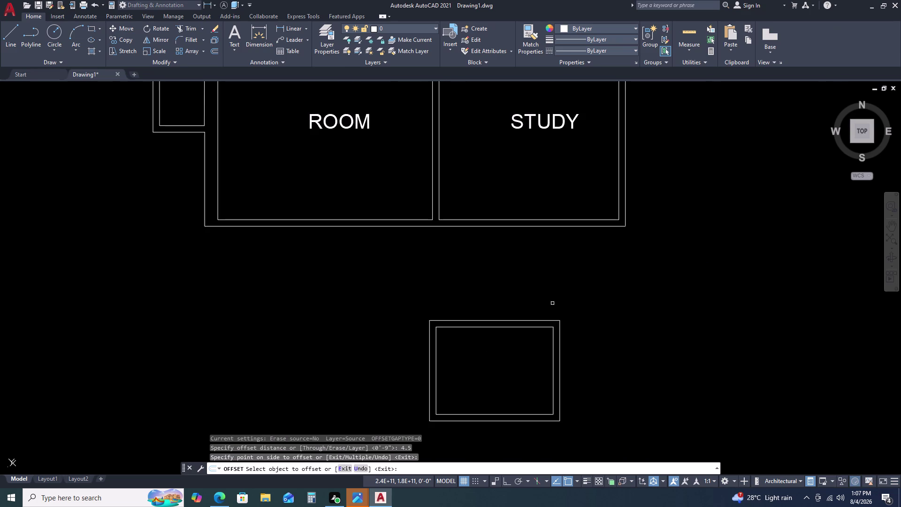
scroll(down, 3)
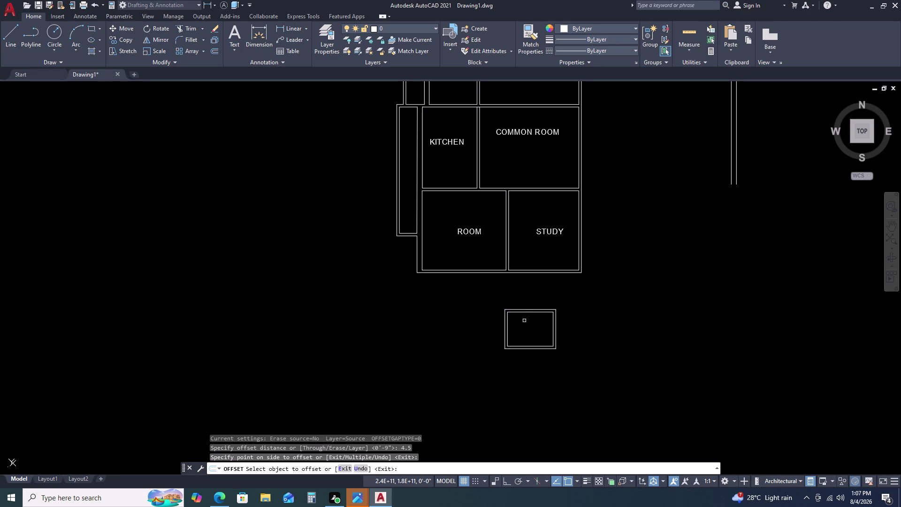
key(Escape)
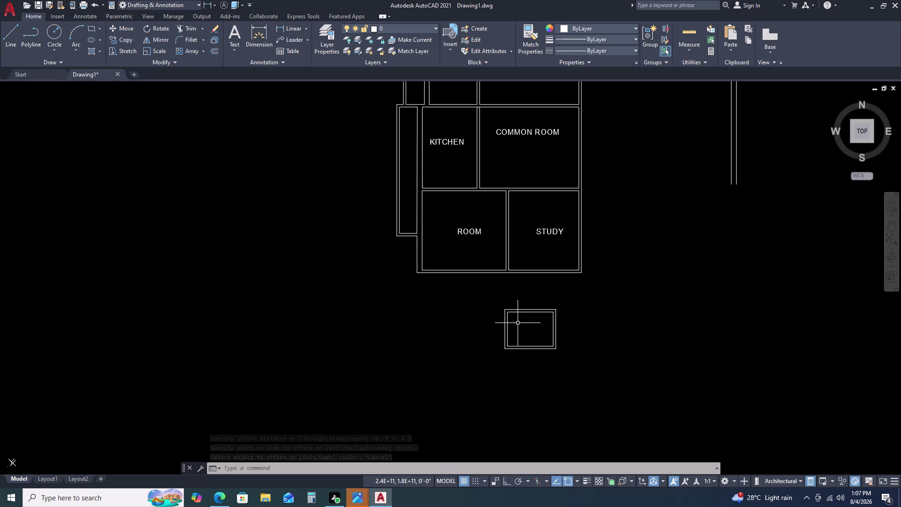
scroll(up, 3)
Trim away the small room's outer east wall line and its three corner stubs.
text(T)
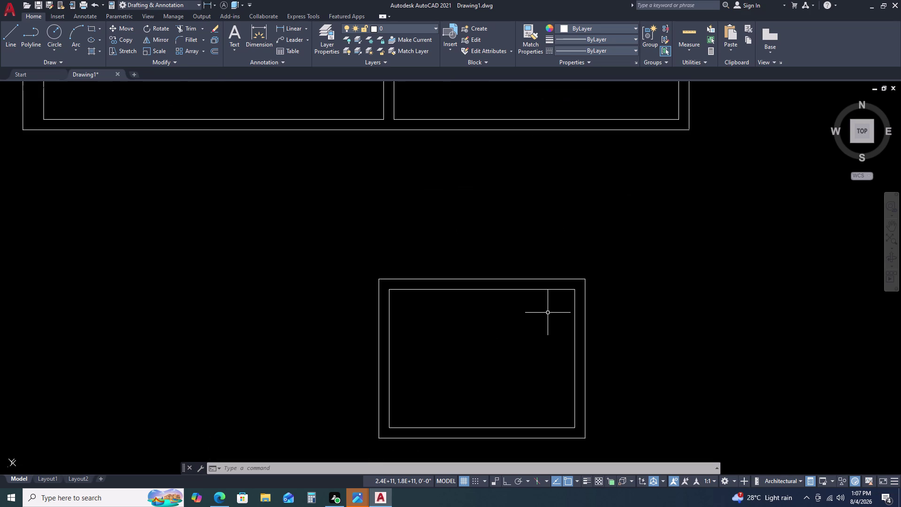
text(R)
key(space)
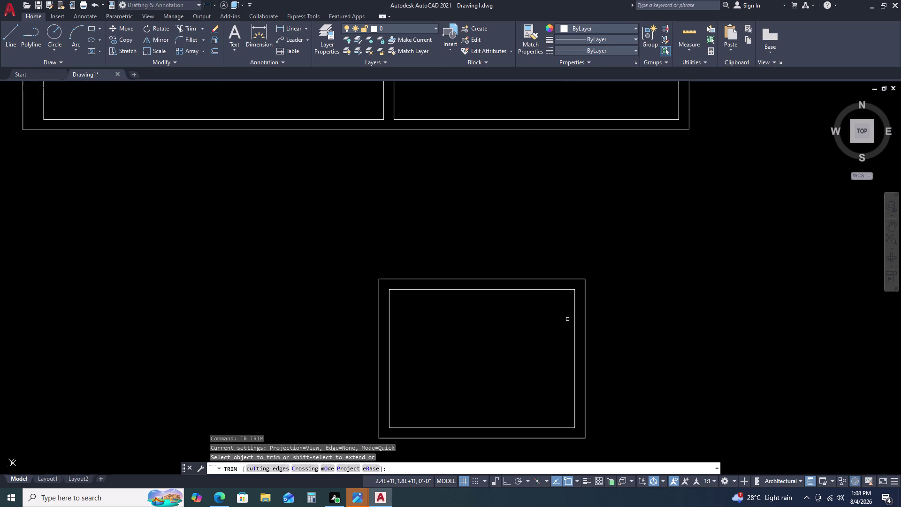
click(585, 296)
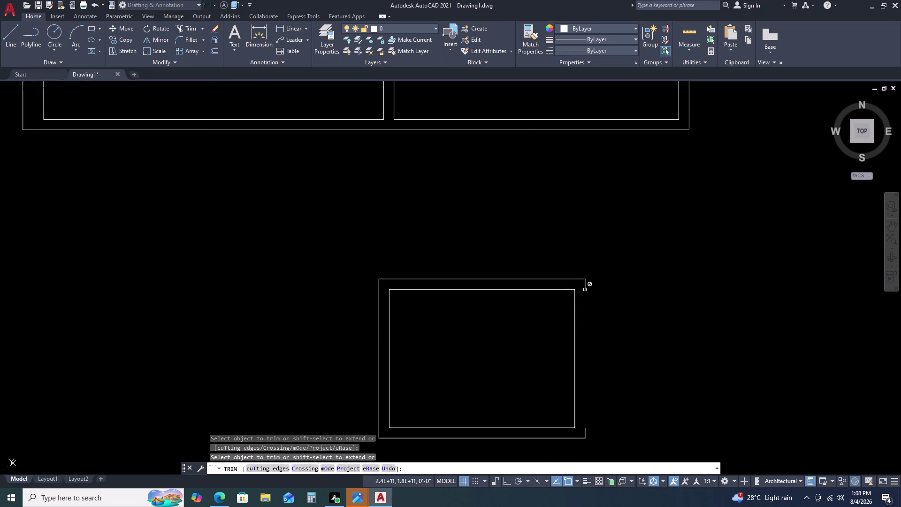
click(585, 288)
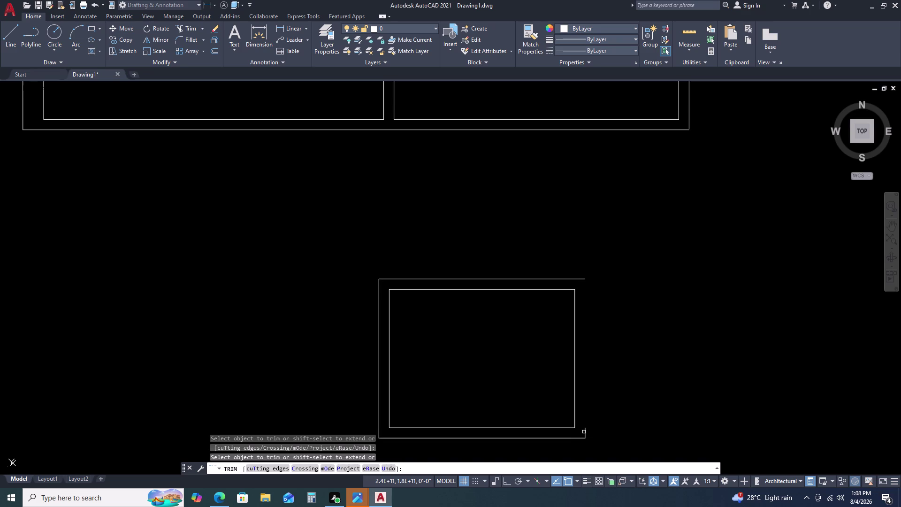
click(584, 431)
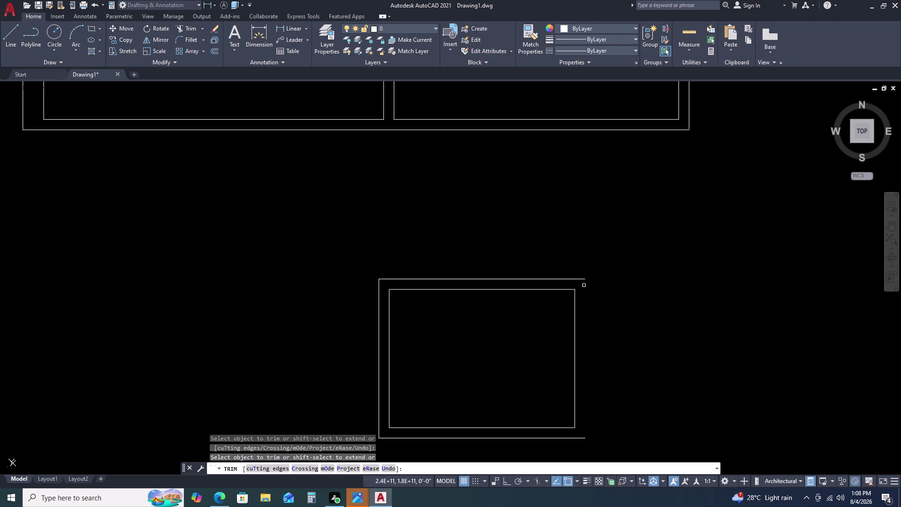
click(581, 280)
scroll(down, 3)
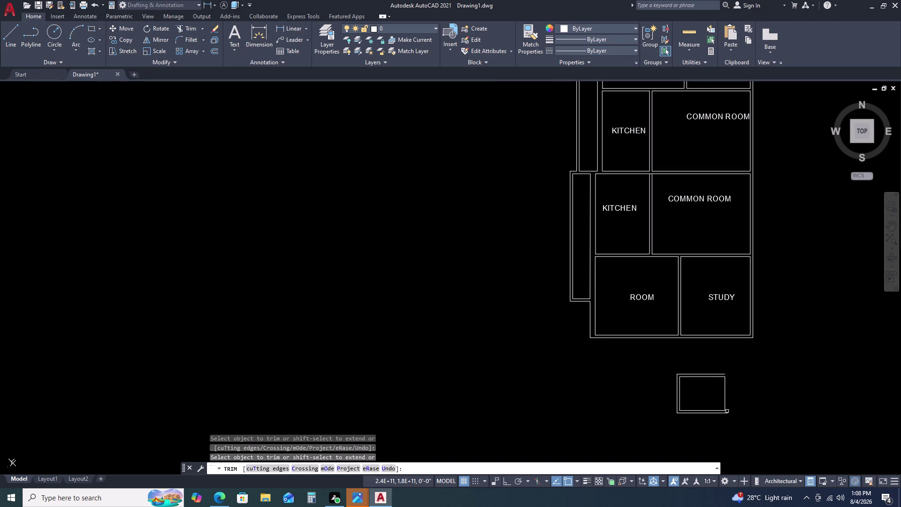
key(Escape)
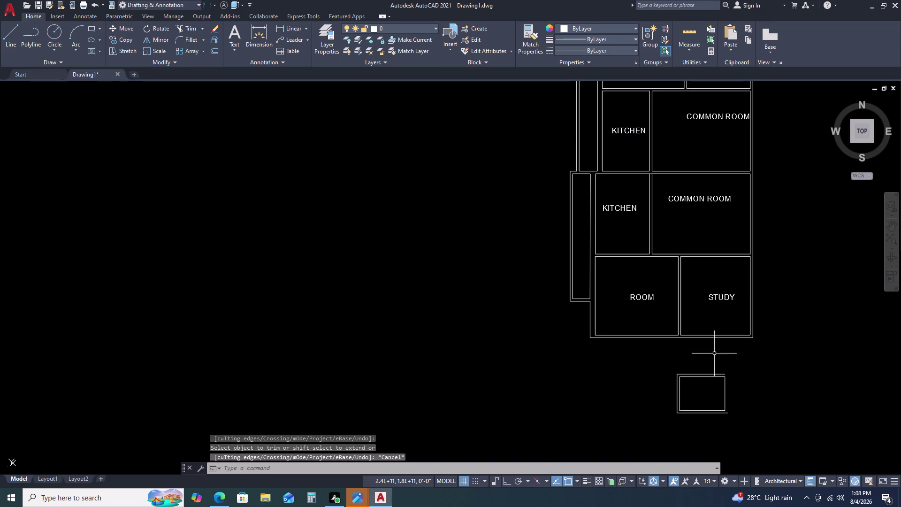
click(739, 426)
Move the small room so its outer top-right corner snaps onto the house wall corner.
click(709, 371)
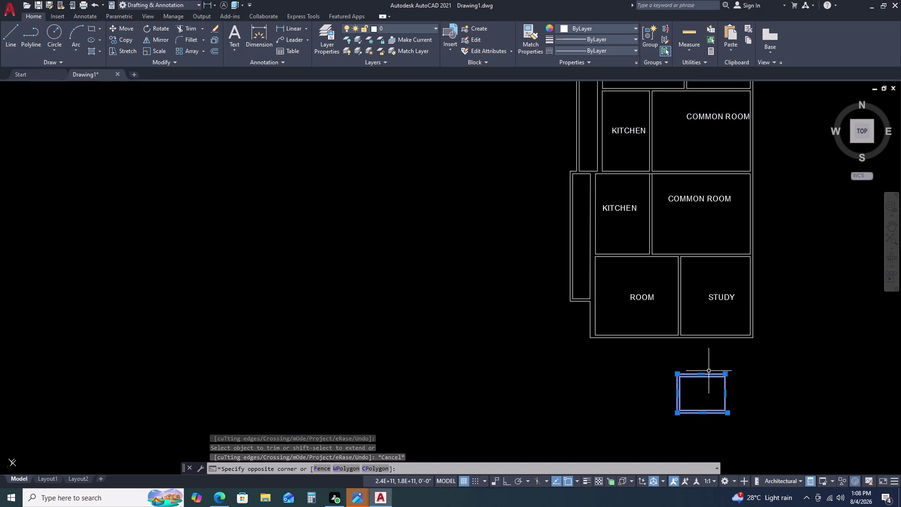
text(M)
key(space)
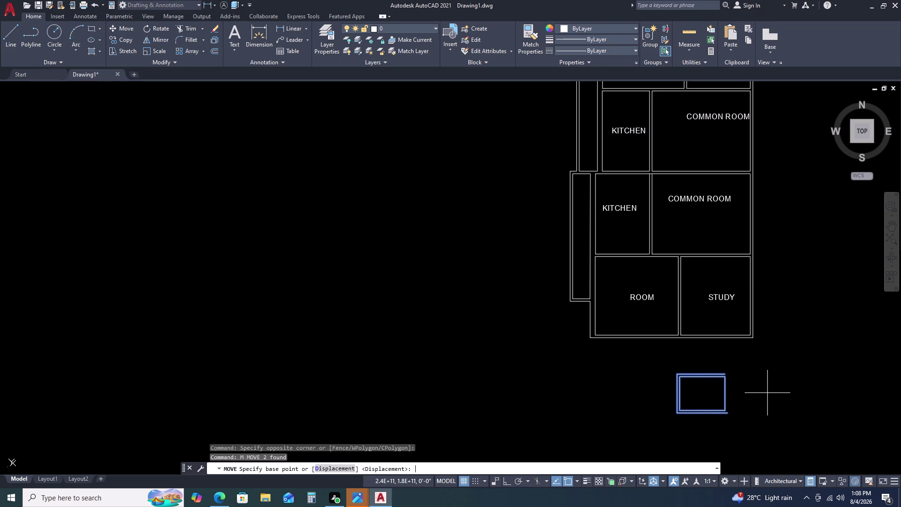
scroll(up, 3)
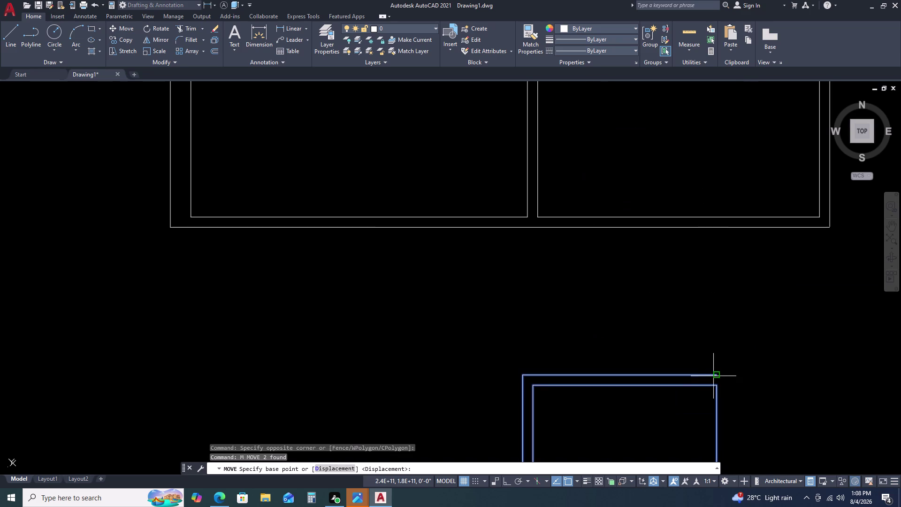
click(714, 384)
scroll(down, 3)
scroll(up, 3)
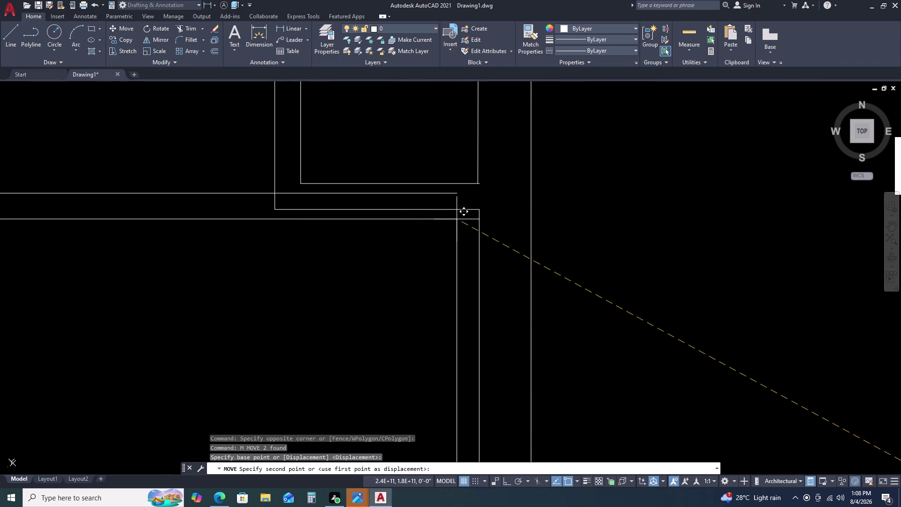
click(479, 208)
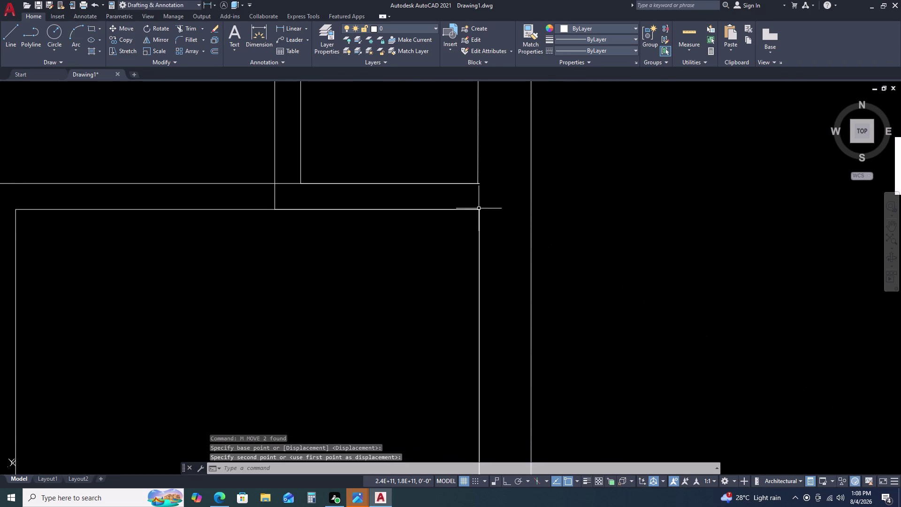
scroll(down, 3)
scroll(up, 3)
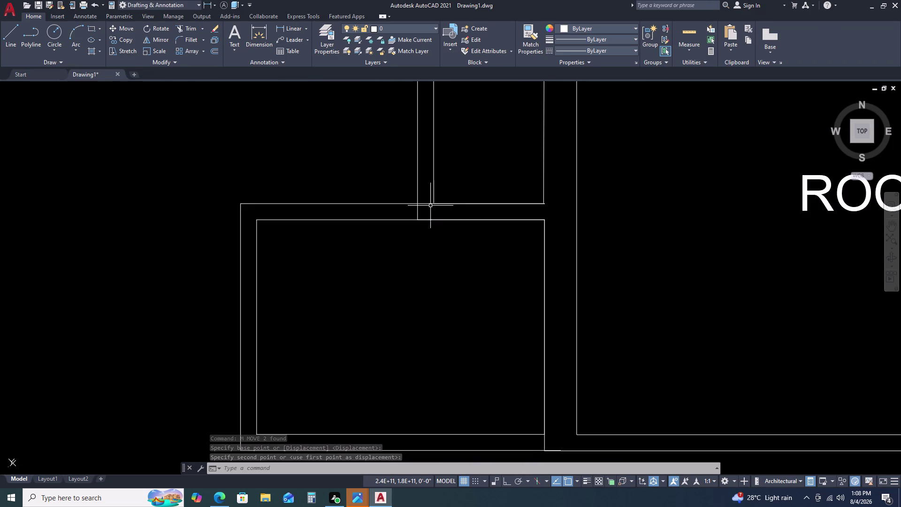
click(358, 183)
Explode the moved room's outlines and stretch the outer north line's end to the wall intersection.
click(336, 223)
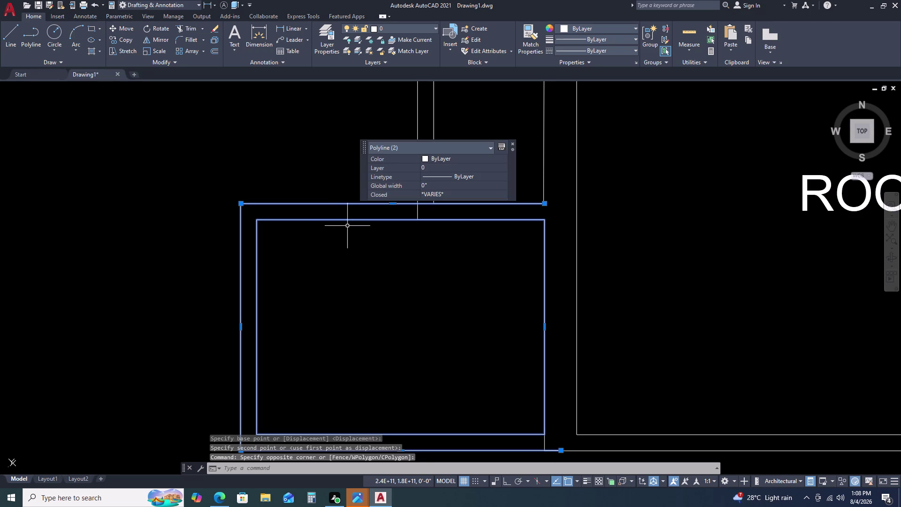
text(X)
key(space)
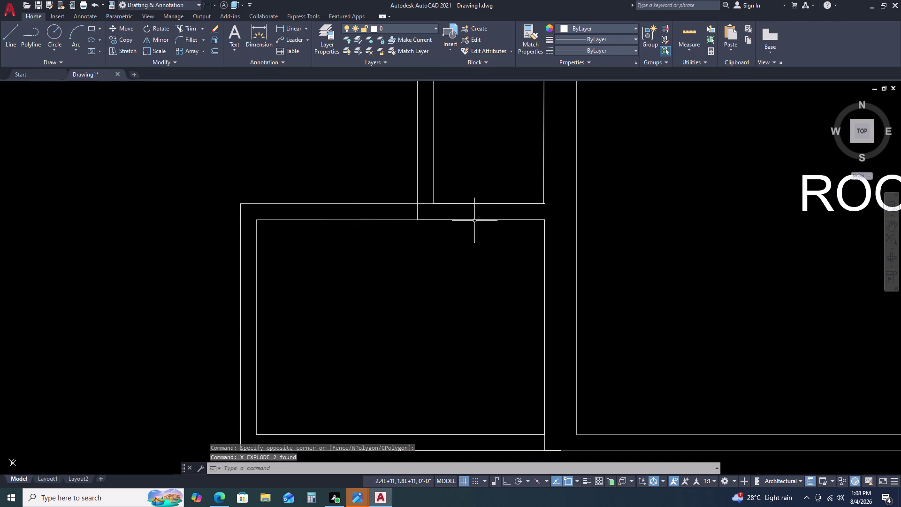
click(485, 203)
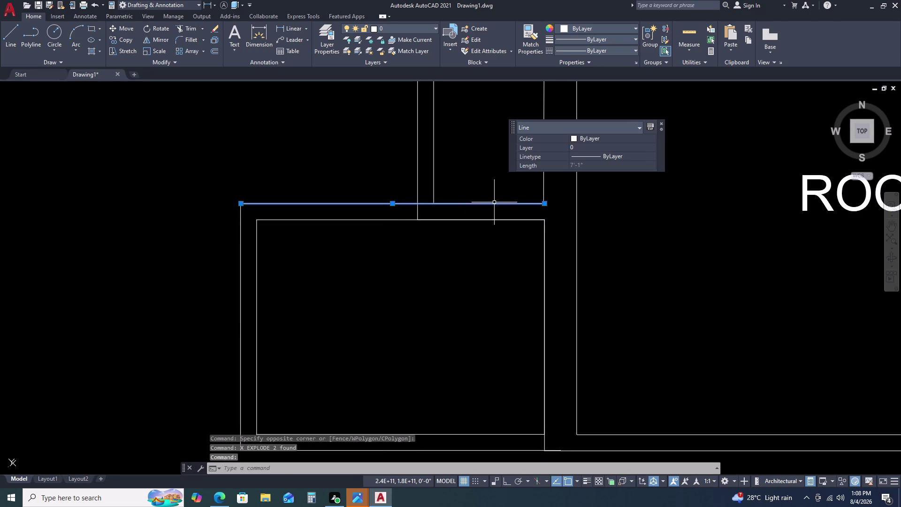
click(547, 204)
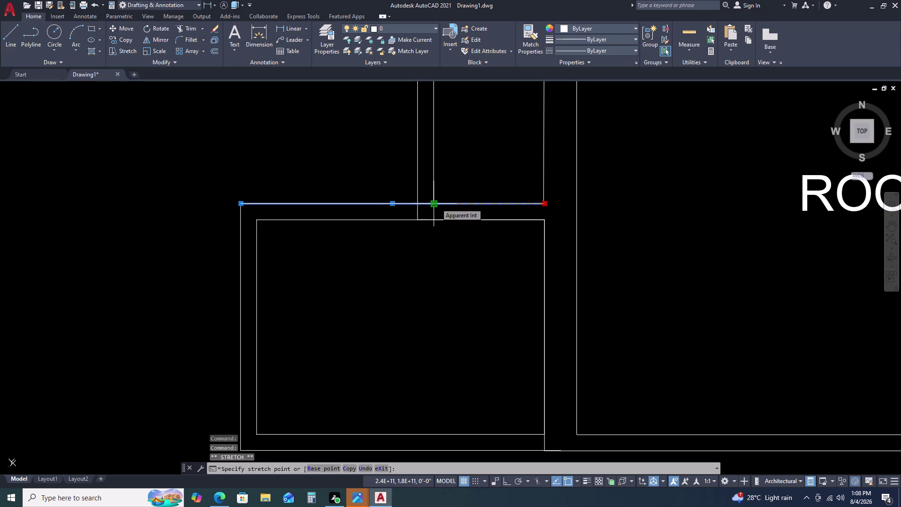
click(436, 204)
click(454, 203)
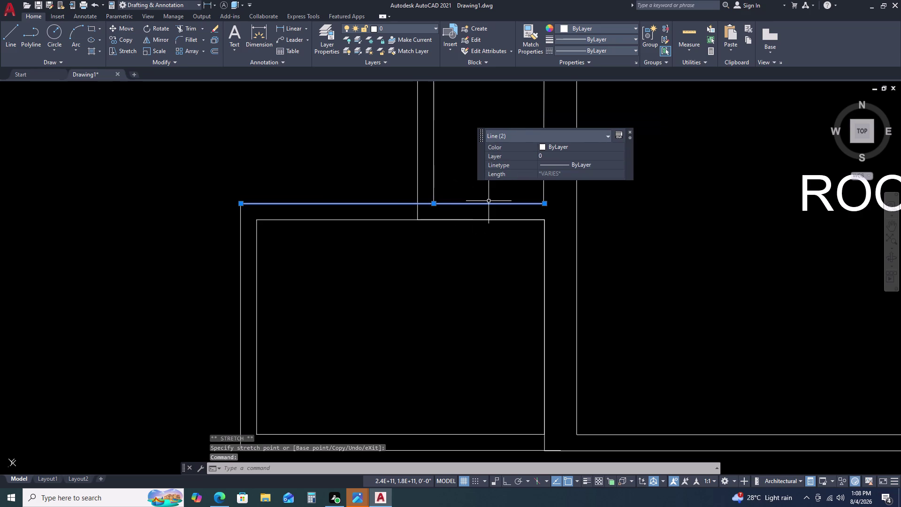
key(Escape)
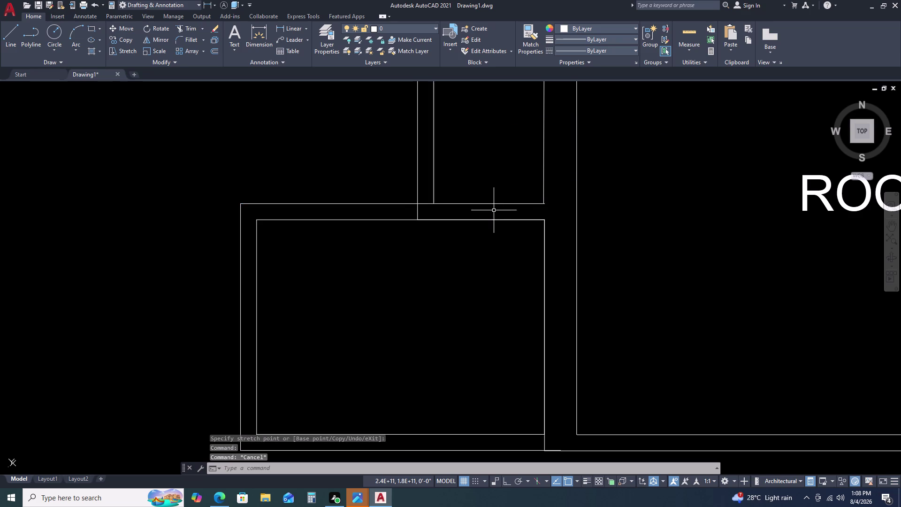
Delete the outer wall piece past the junction, the inner north line, and the leftover junction line.
click(506, 205)
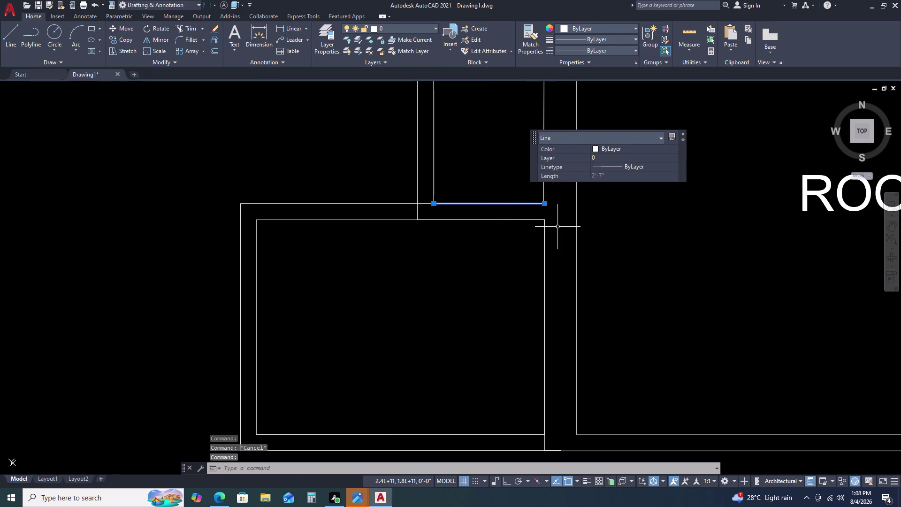
key(Delete)
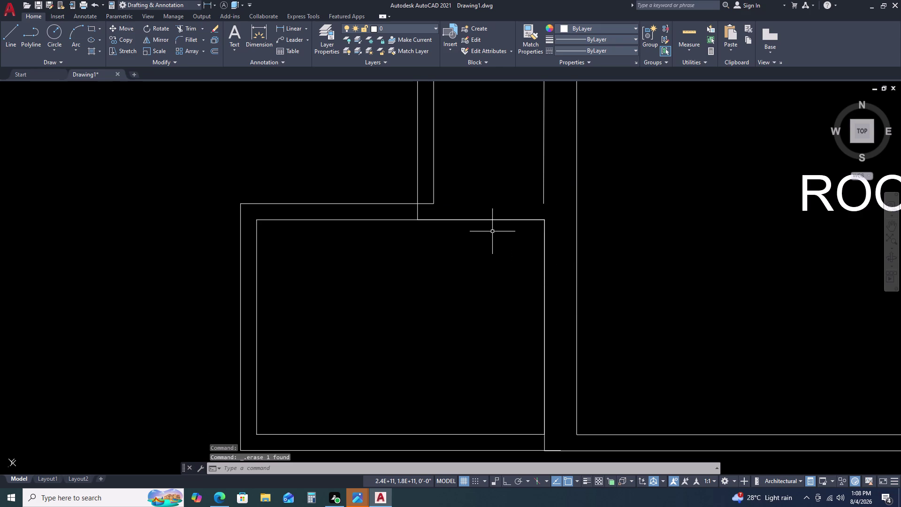
click(494, 218)
key(Delete)
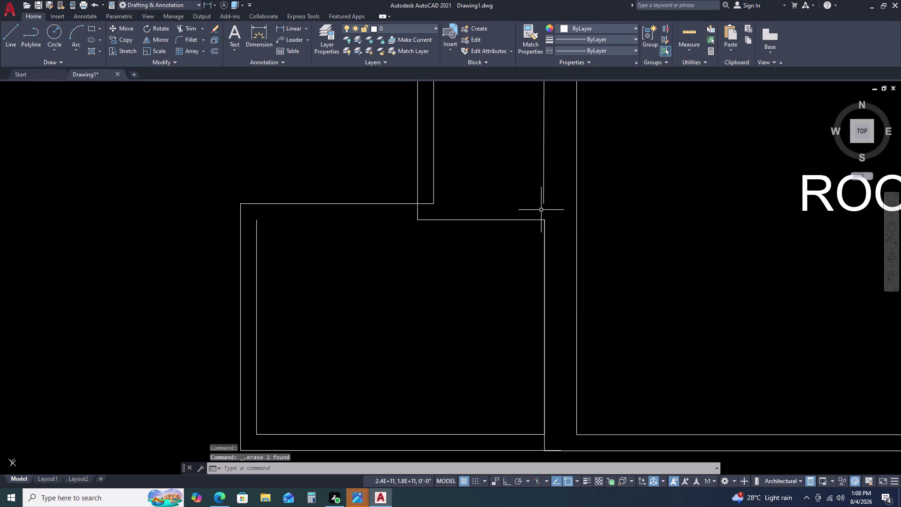
click(508, 220)
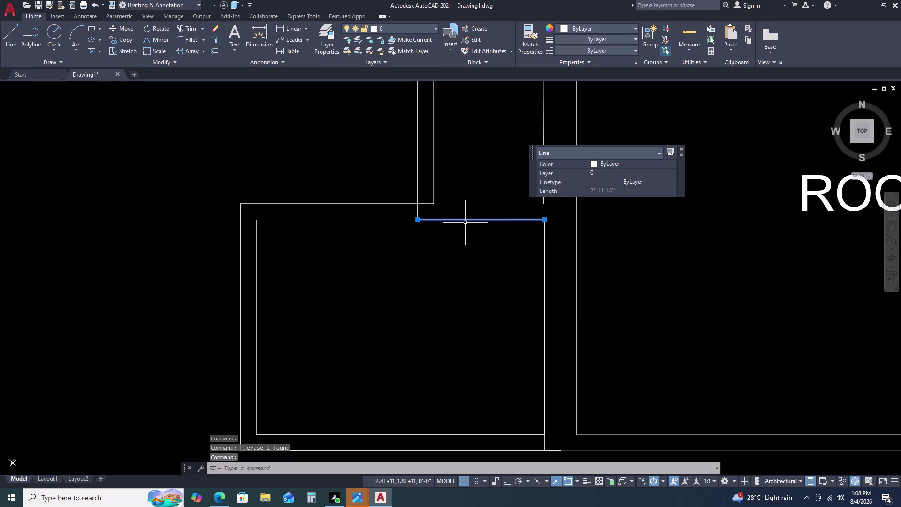
key(Delete)
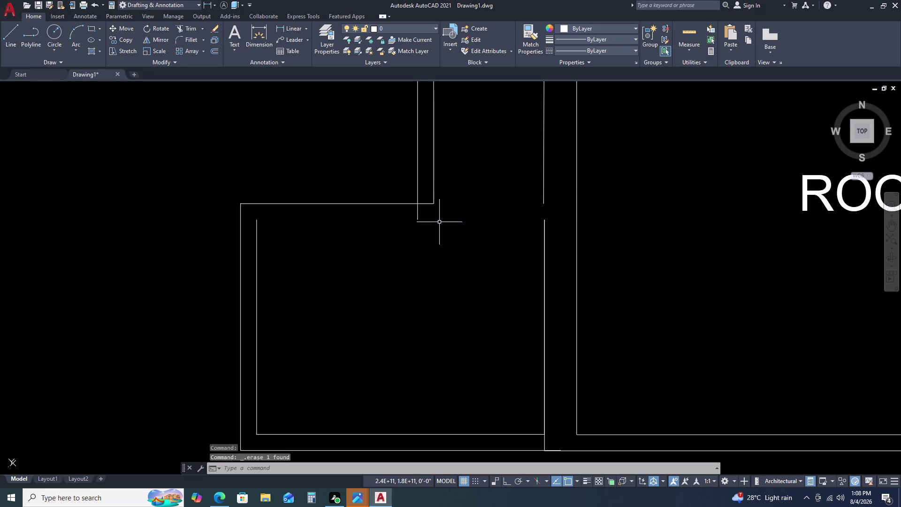
key(l)
key(space)
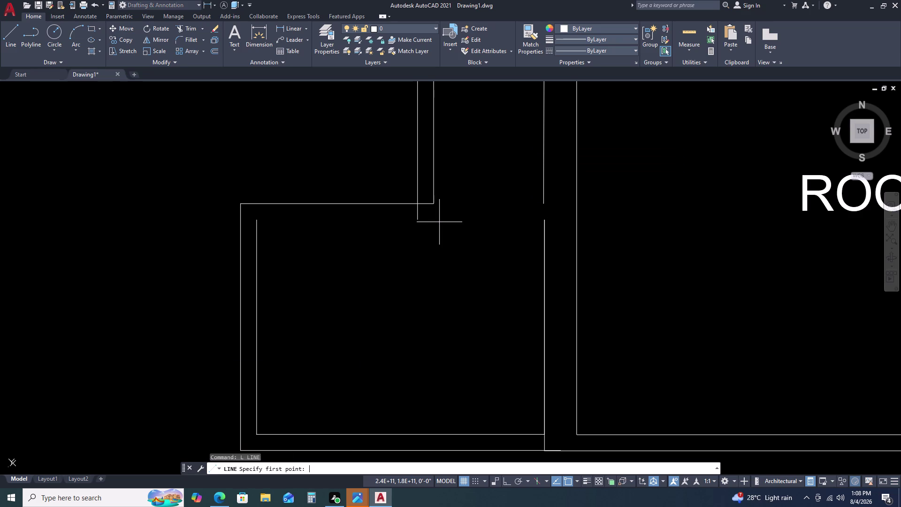
Draw the inner north wall line from the room's west corner perpendicular to the east wall.
click(260, 220)
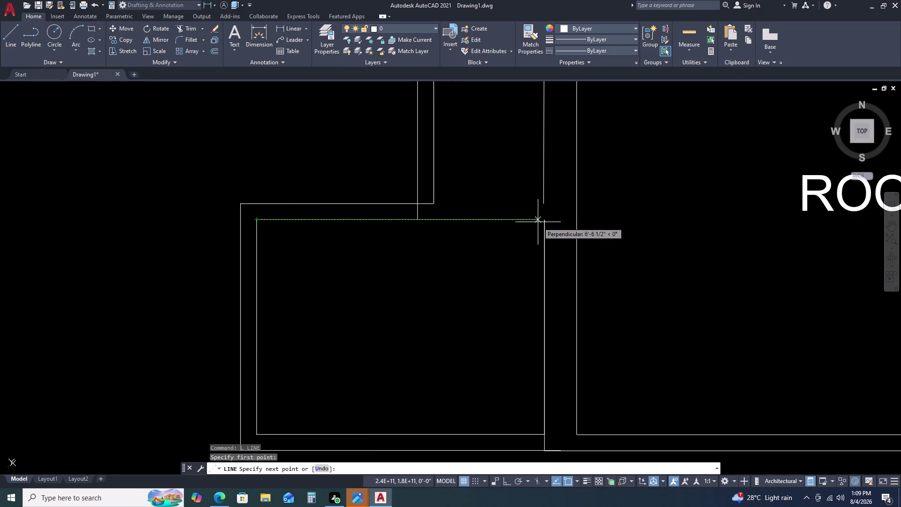
click(546, 222)
scroll(down, 3)
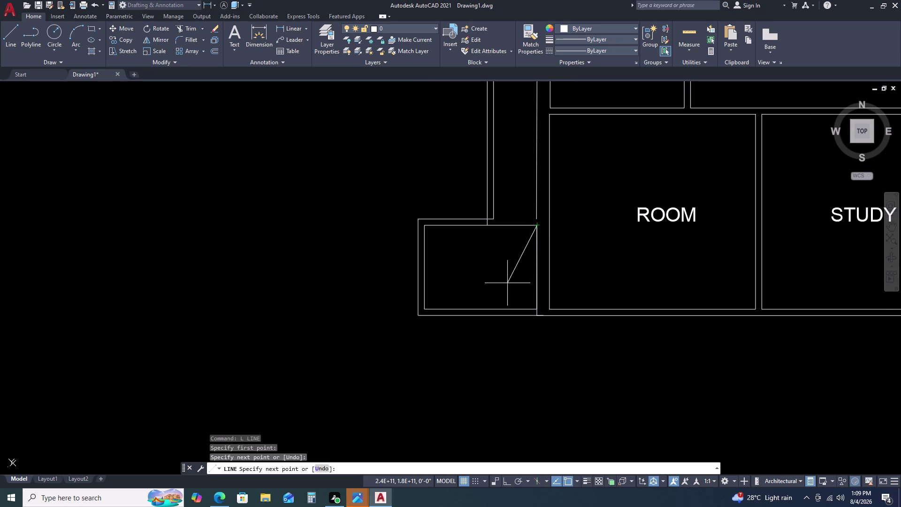
key(Escape)
text(TR)
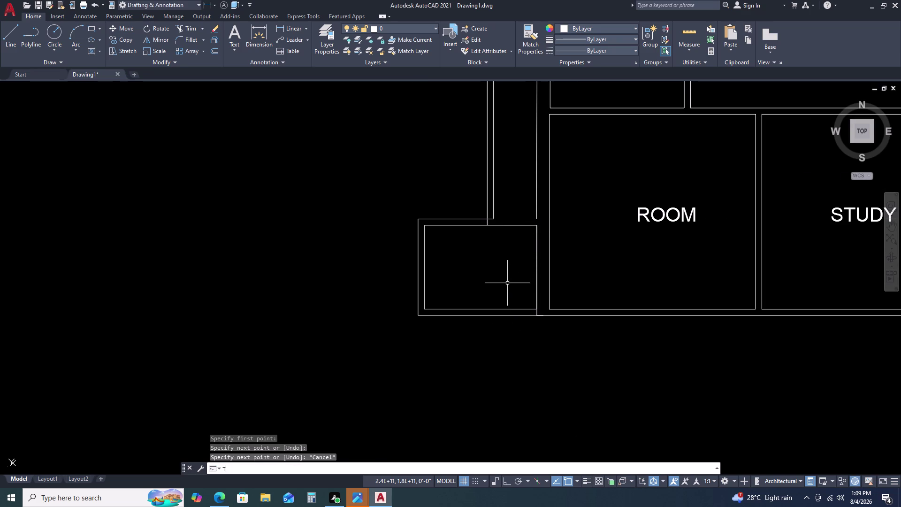
key(space)
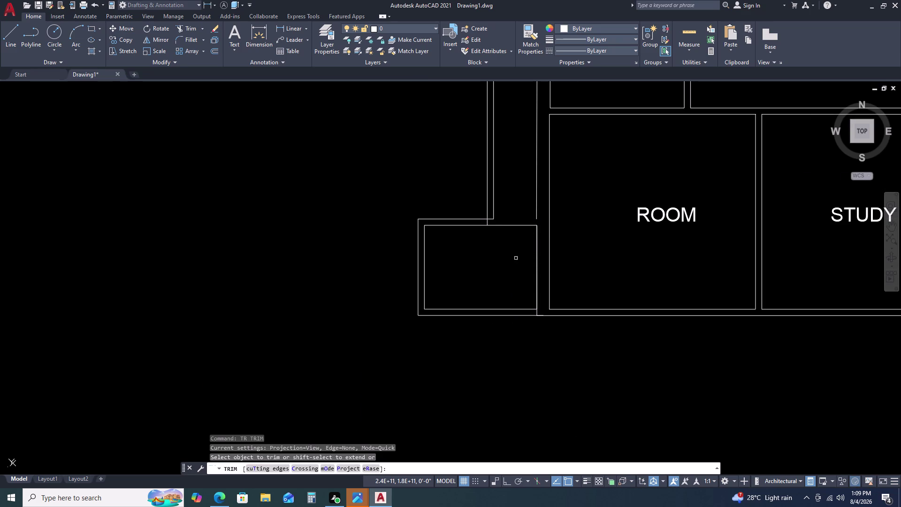
Trim the five excess wall segments at the small room and corridor junction.
scroll(up, 3)
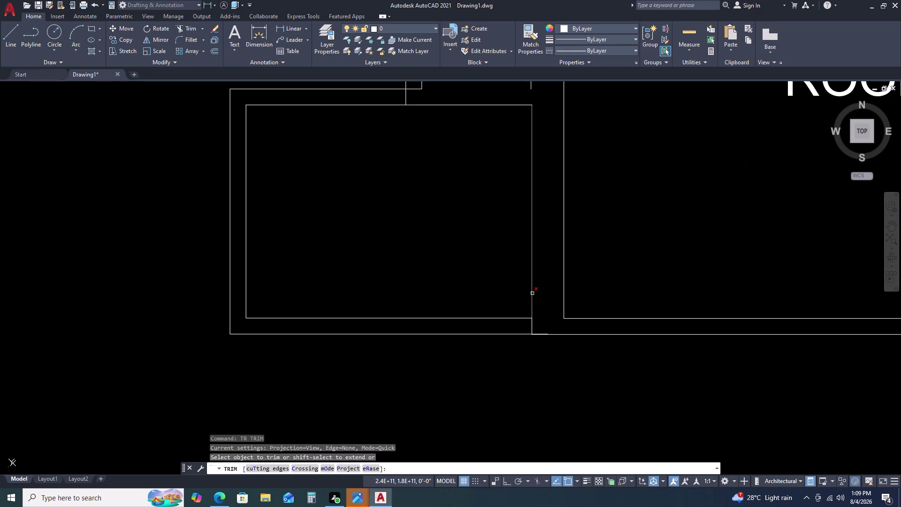
click(532, 294)
click(533, 324)
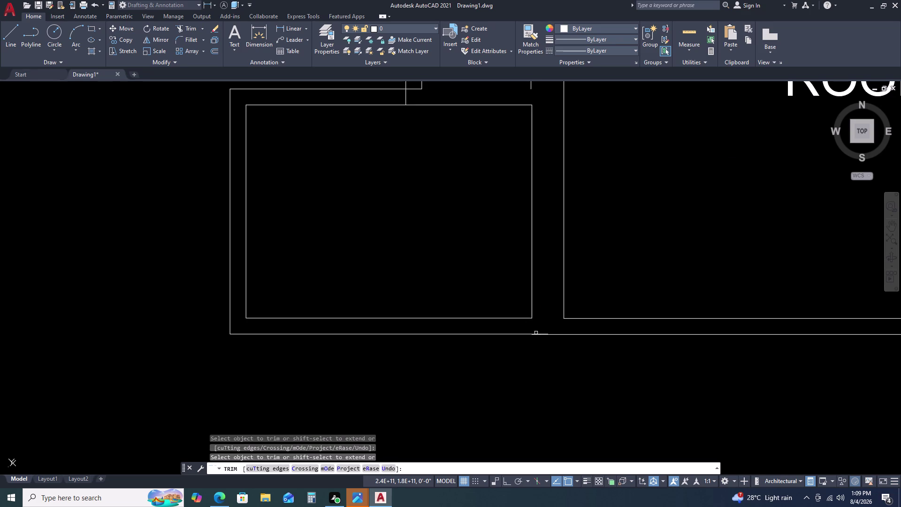
click(537, 335)
scroll(down, 3)
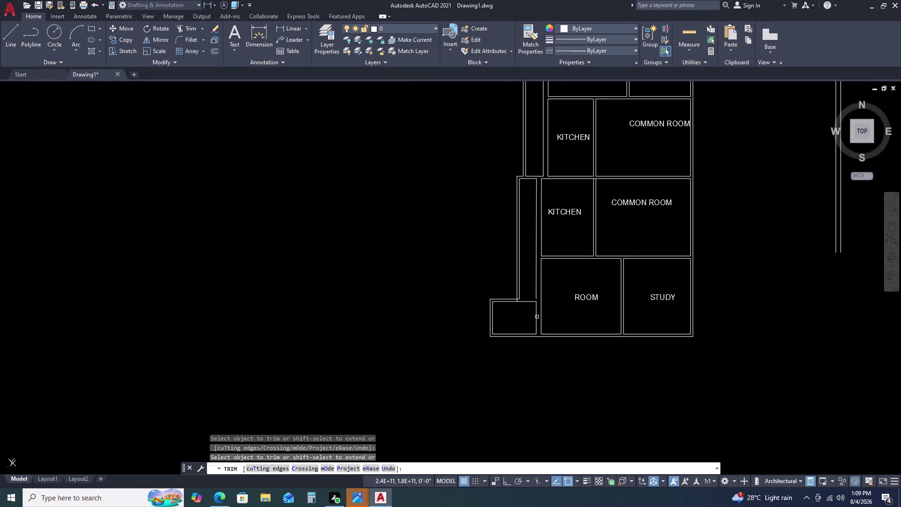
scroll(up, 3)
click(526, 328)
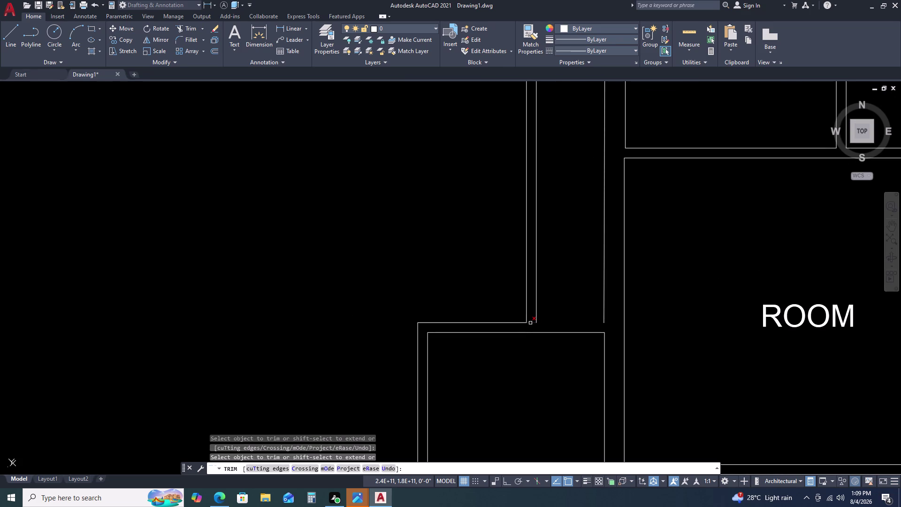
click(530, 323)
scroll(down, 3)
middle_drag(614, 349, 591, 327)
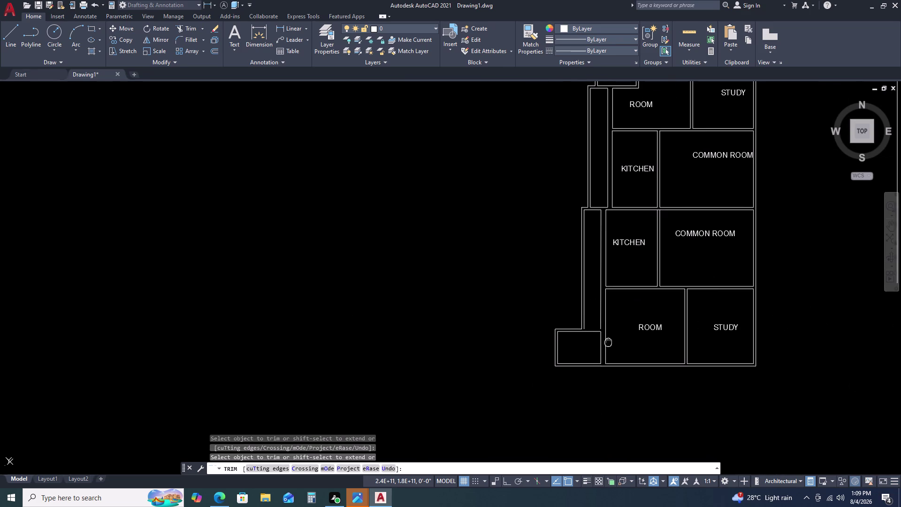
middle_drag(591, 326, 570, 305)
middle_click(565, 301)
Draw a short line from the corridor corner toward the south wall.
scroll(up, 3)
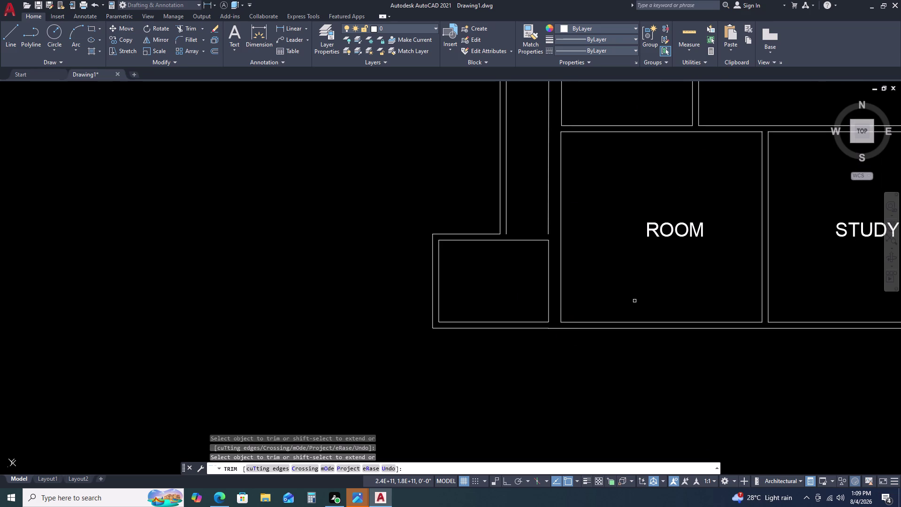
key(Escape)
text(L)
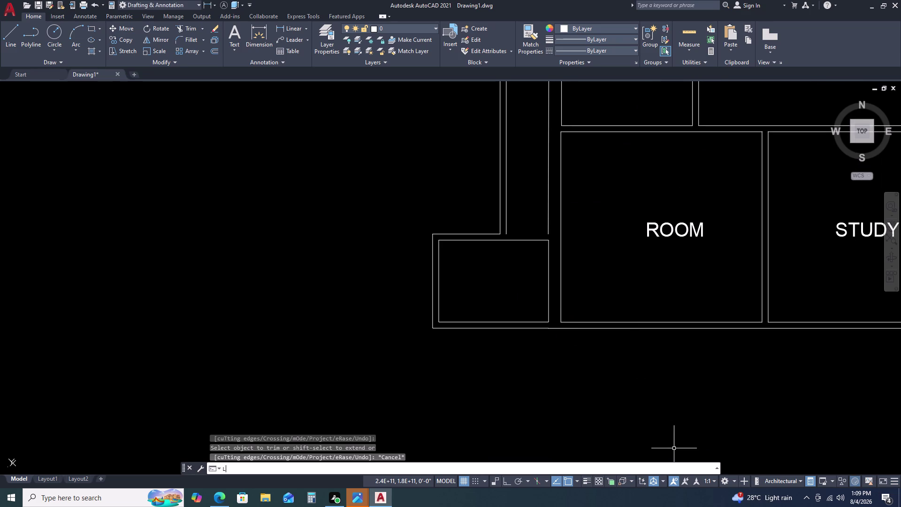
key(space)
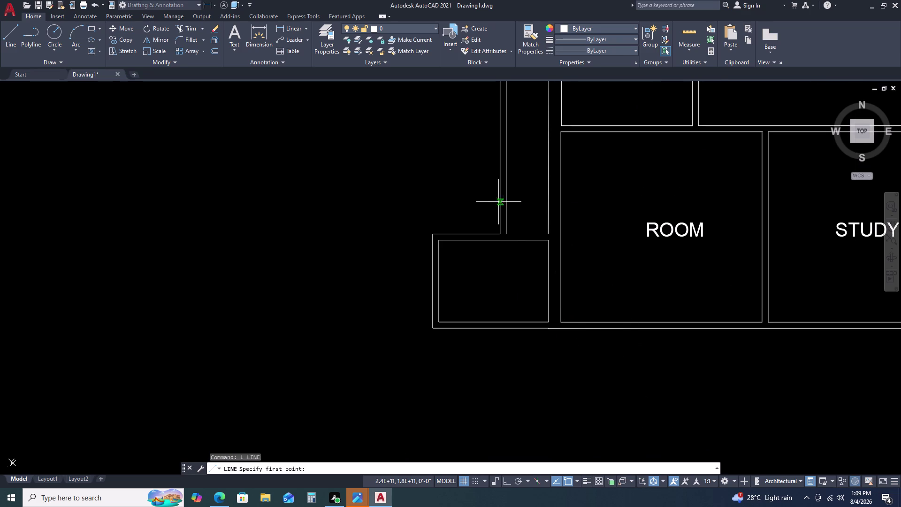
click(505, 232)
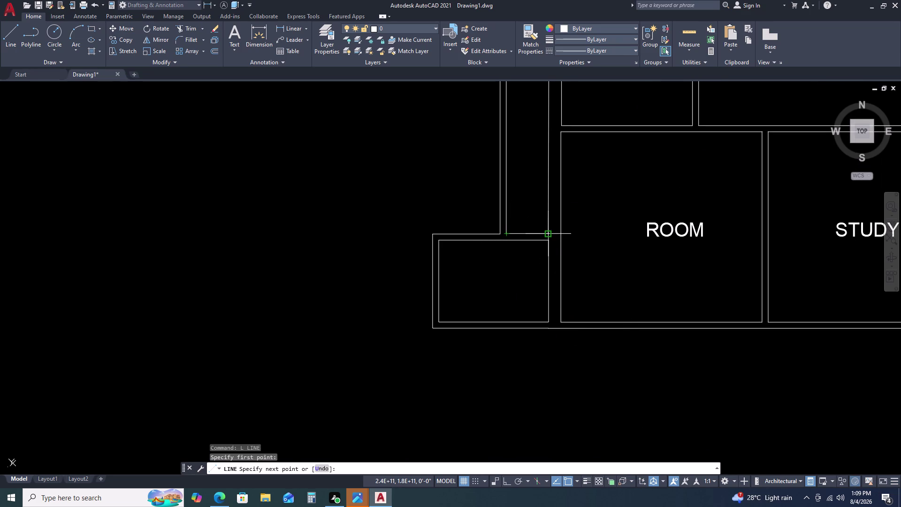
click(551, 235)
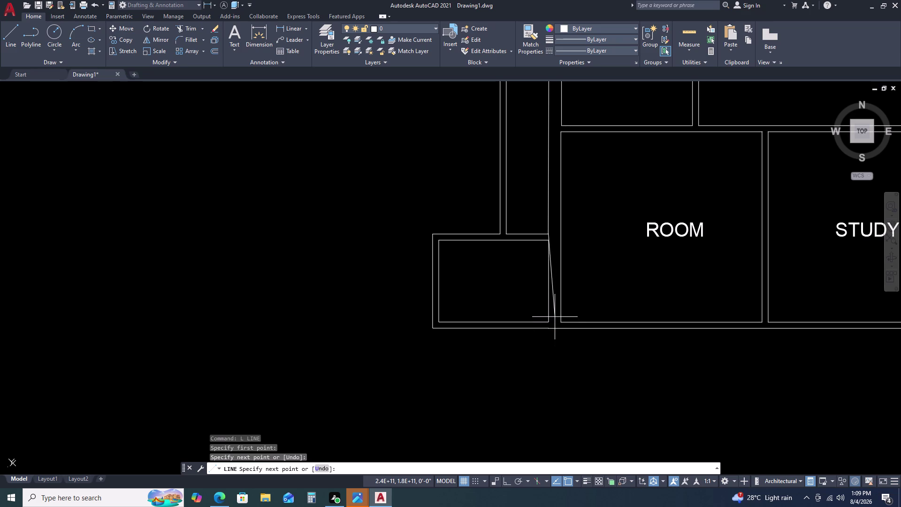
key(Escape)
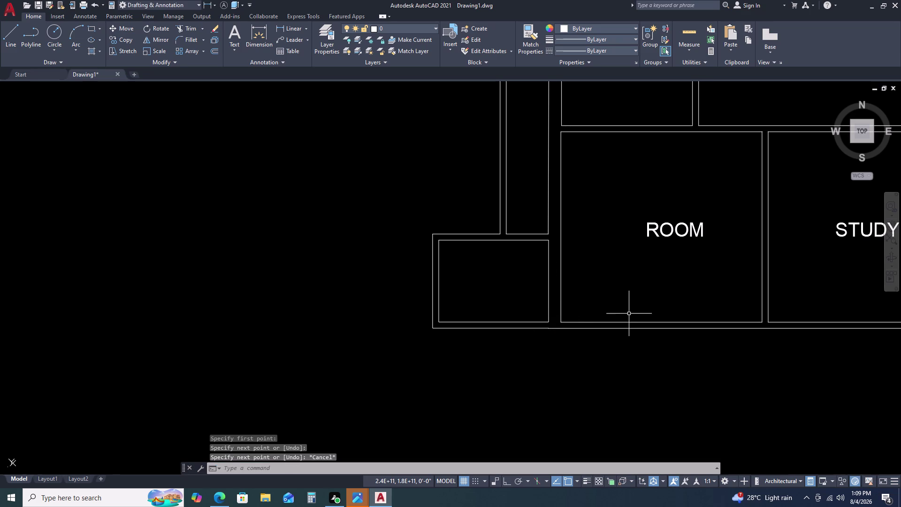
Erase the 24'-1" outer south wall line beneath ROOM and STUDY.
scroll(up, 3)
scroll(up, 3)
click(536, 312)
click(520, 333)
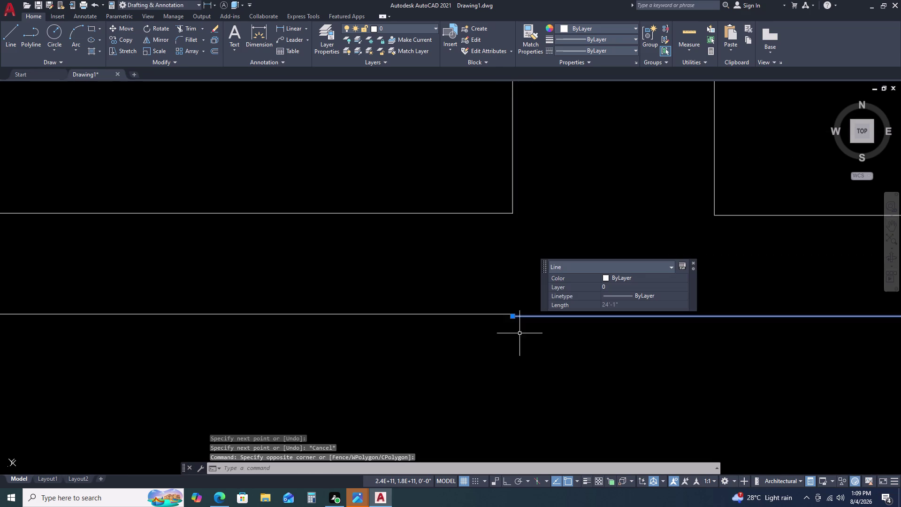
scroll(down, 3)
scroll(down, 3)
middle_drag(588, 337, 538, 336)
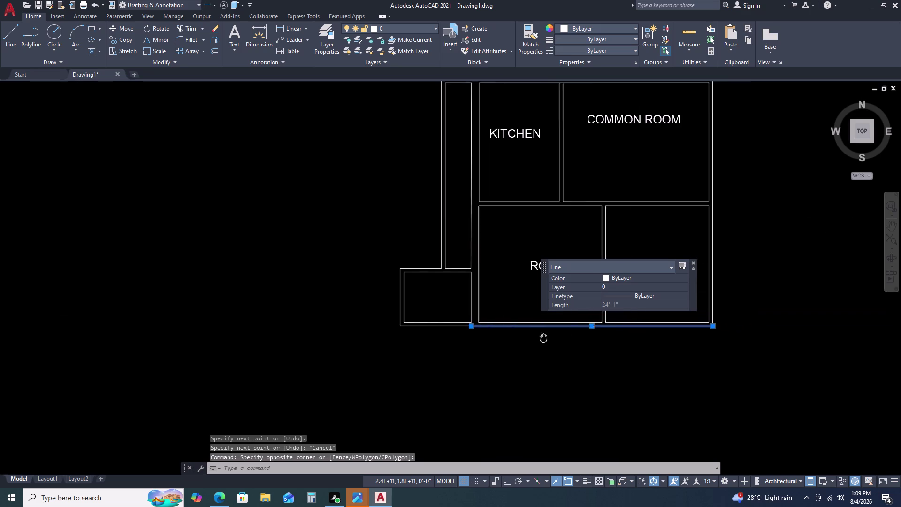
middle_drag(539, 336, 515, 333)
scroll(down, 3)
scroll(up, 3)
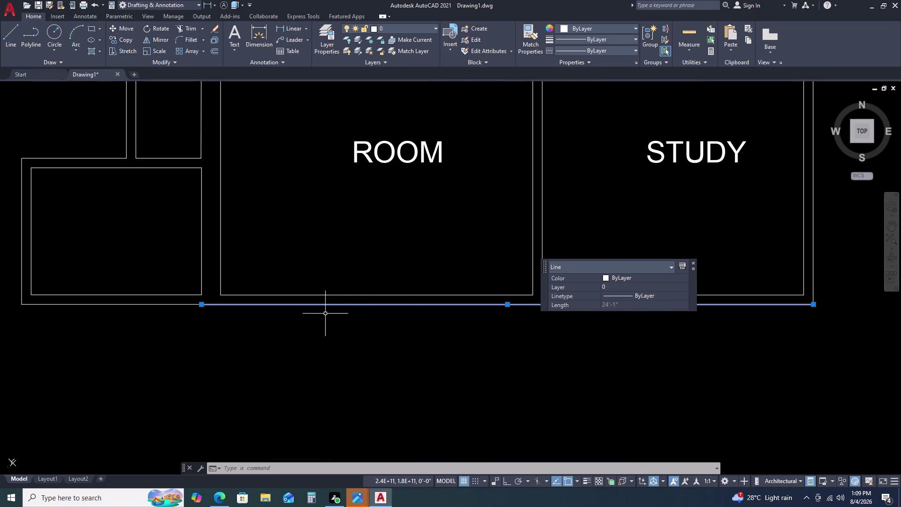
key(Escape)
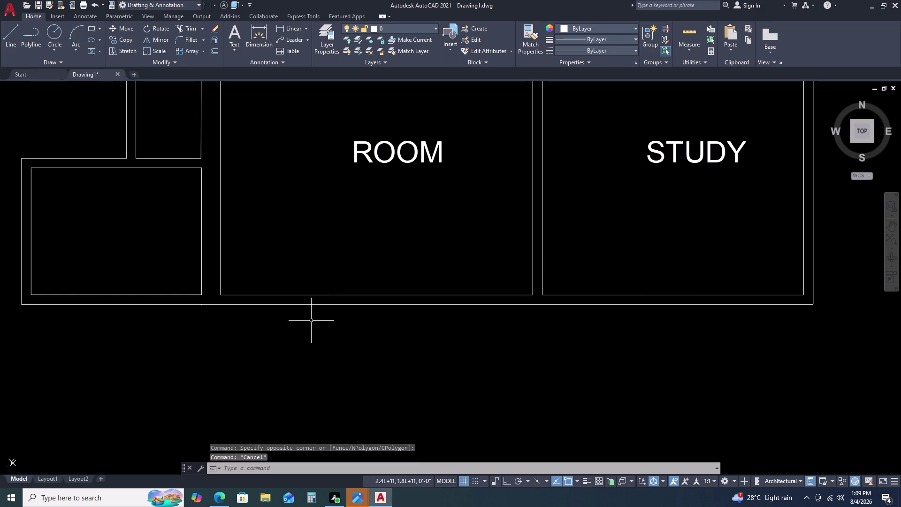
click(320, 299)
click(305, 312)
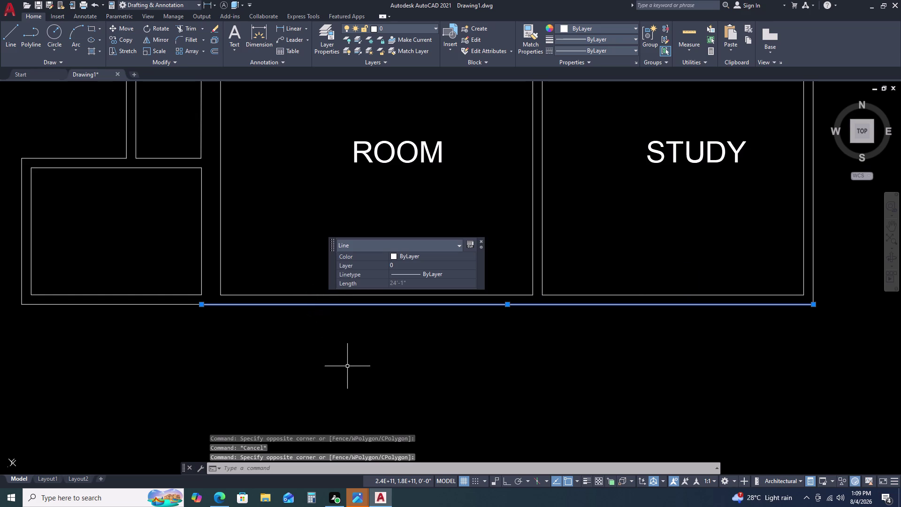
key(Delete)
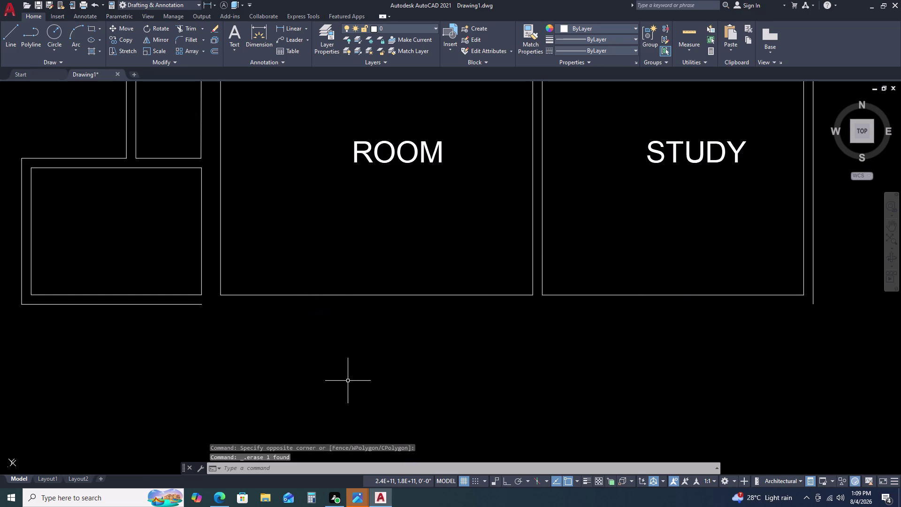
Extend the short outer south wall line east to the outer east wall.
text(EC)
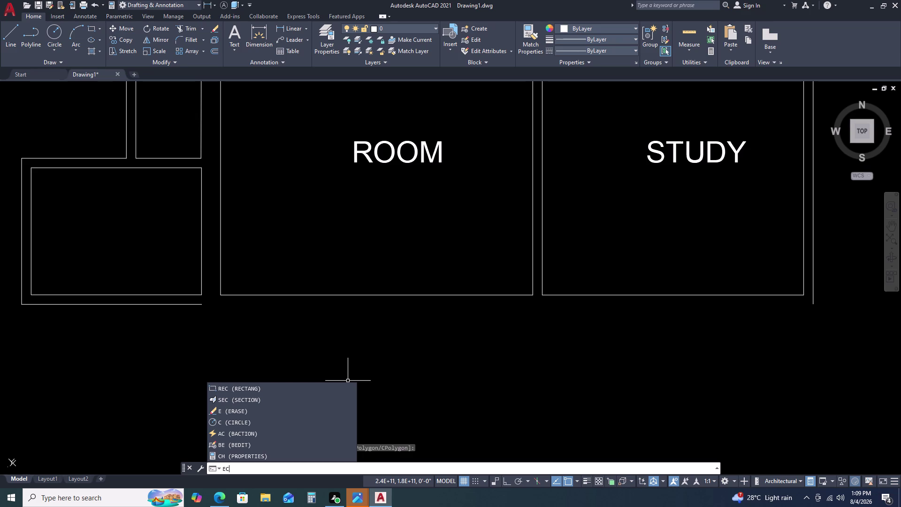
text(X)
key(space)
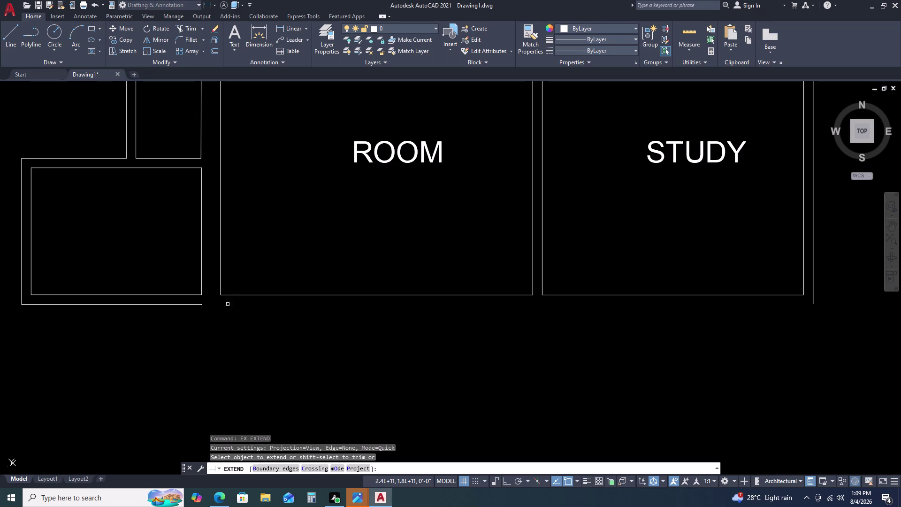
click(202, 305)
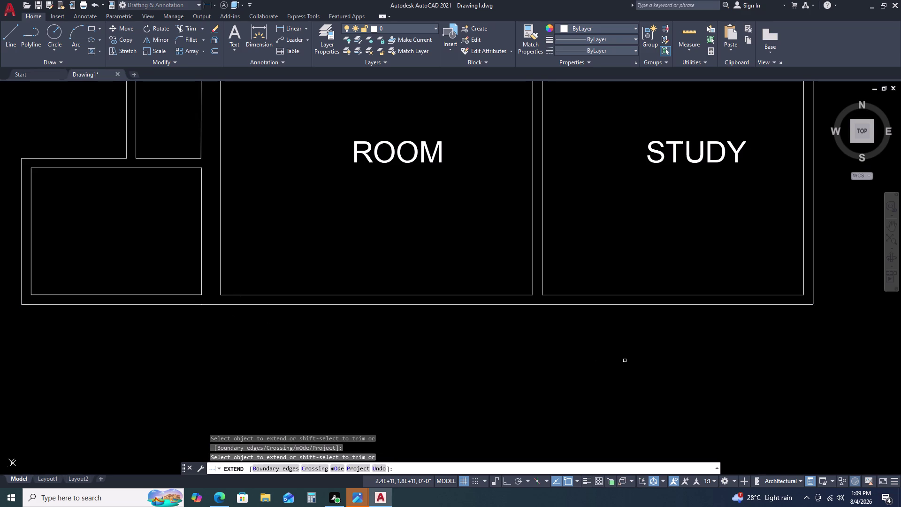
scroll(up, 3)
scroll(up, 3)
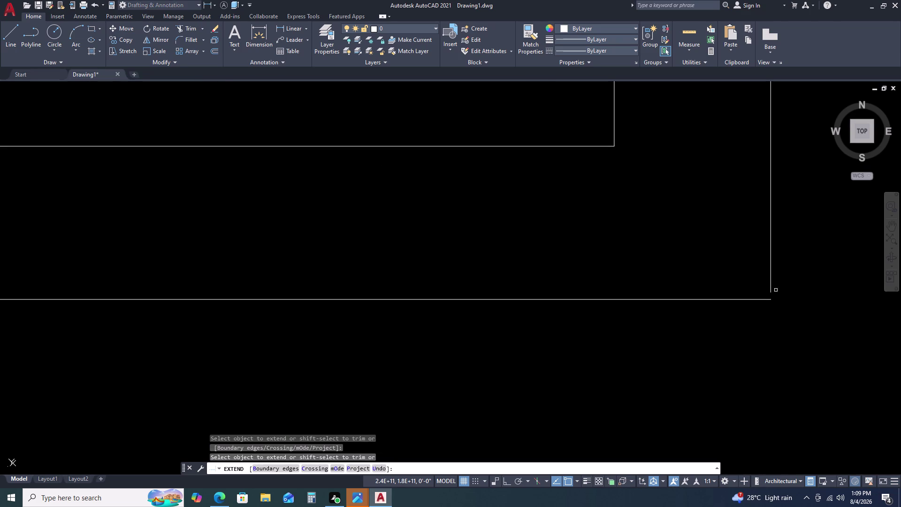
click(770, 291)
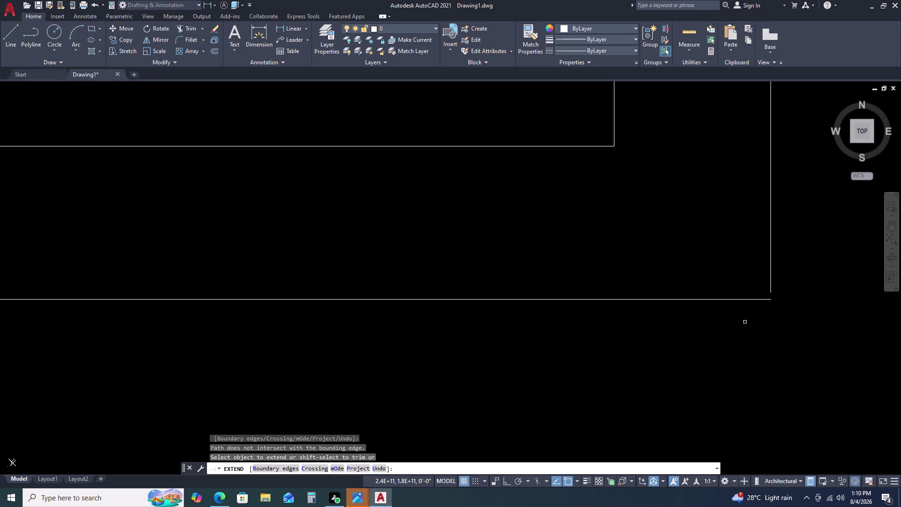
text(F)
key(space)
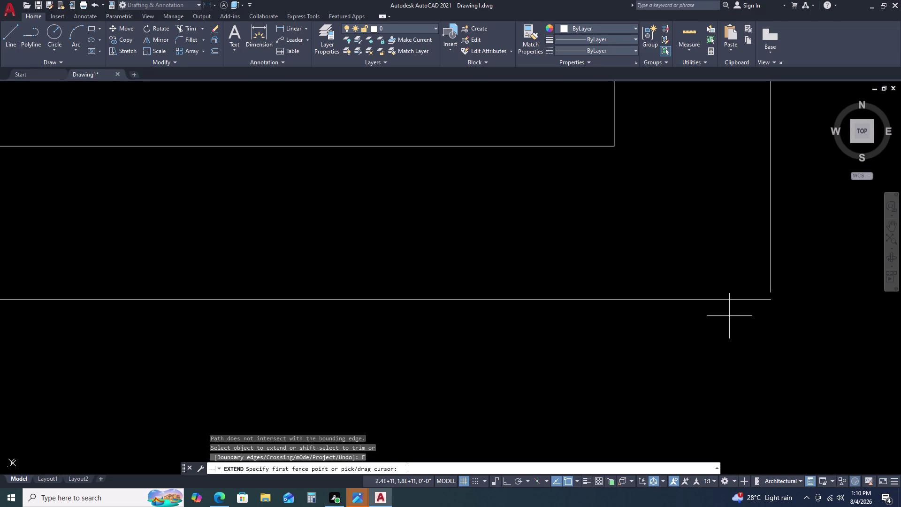
key(Escape)
key(Escape)
key(Escape)
key(Escape)
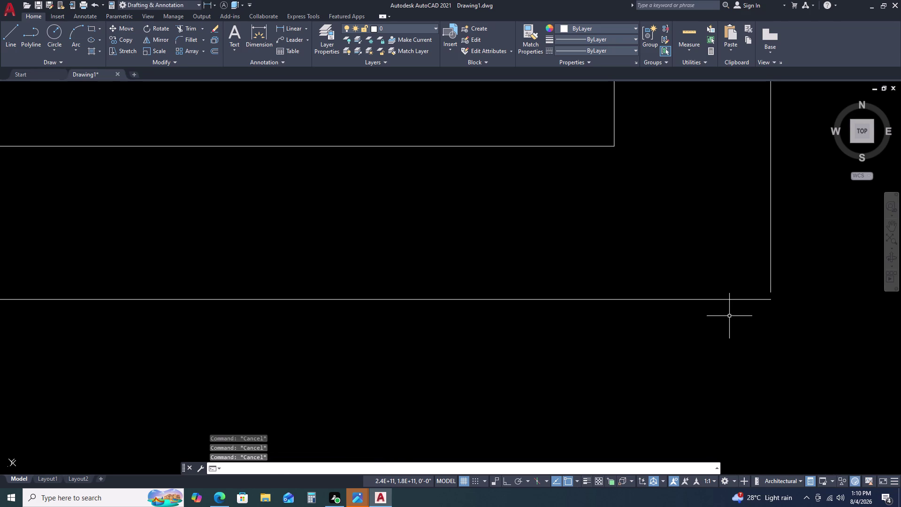
Fillet the outer south and east wall lines beneath STUDY into a square corner.
text(F)
key(space)
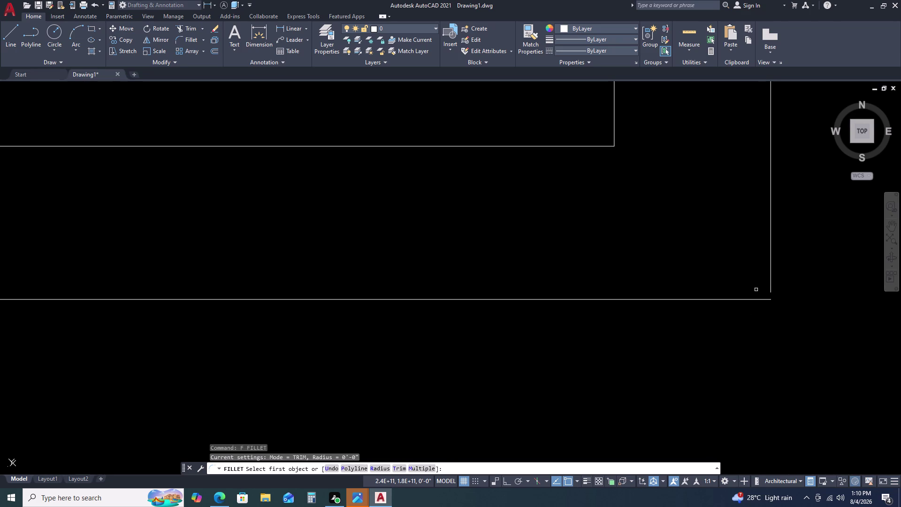
click(771, 289)
click(762, 299)
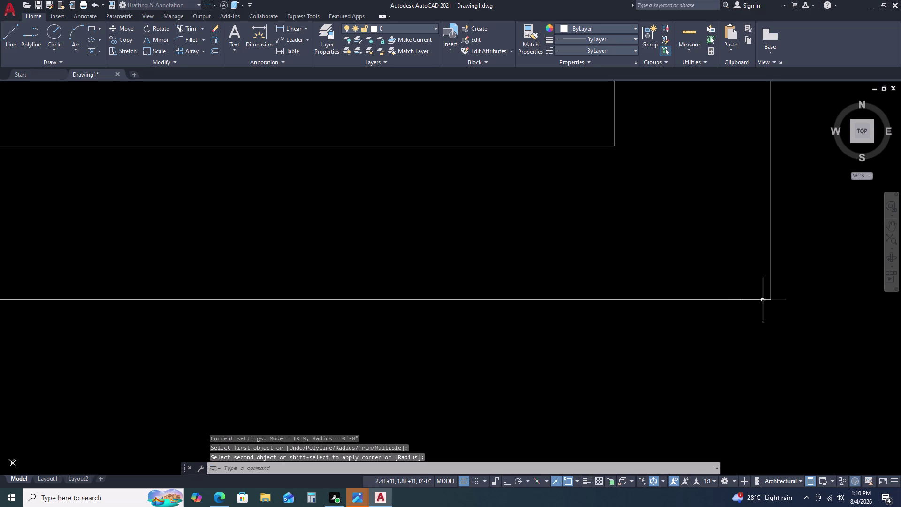
scroll(down, 3)
scroll(down, 3)
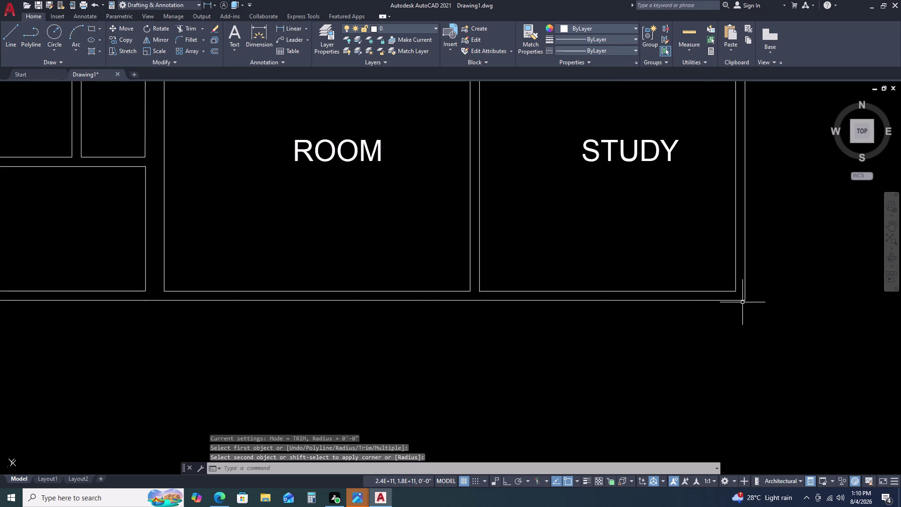
scroll(down, 3)
scroll(up, 3)
scroll(up, 3)
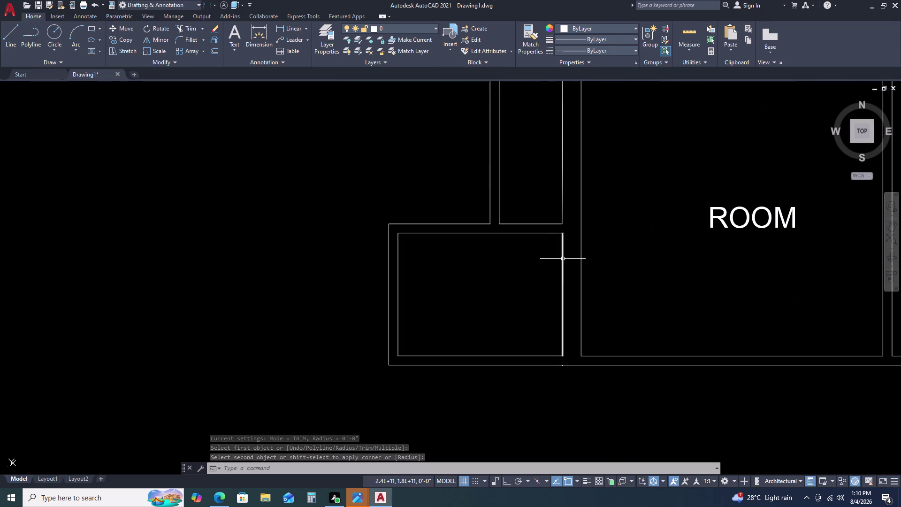
scroll(down, 3)
scroll(up, 3)
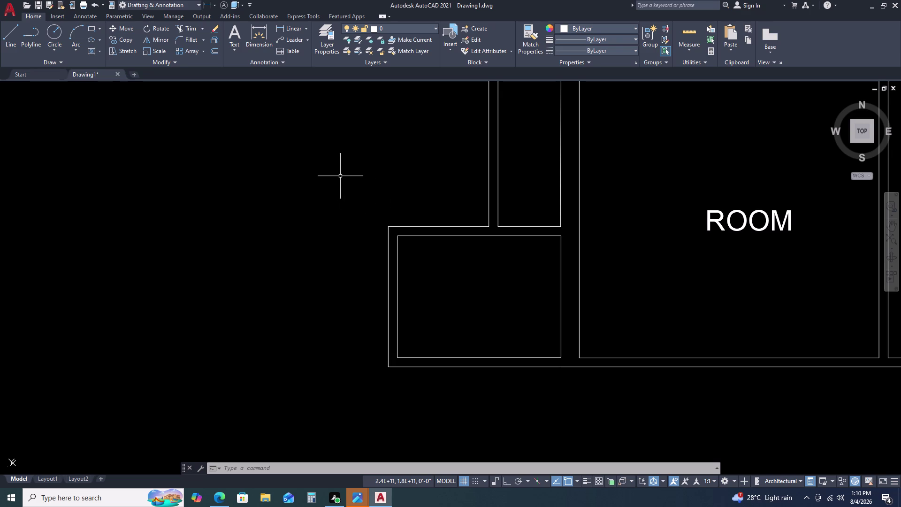
click(353, 185)
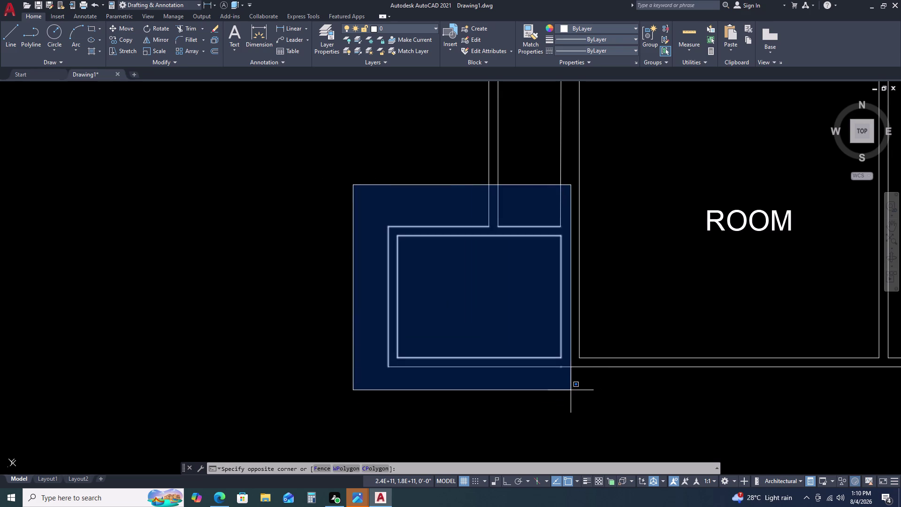
click(350, 323)
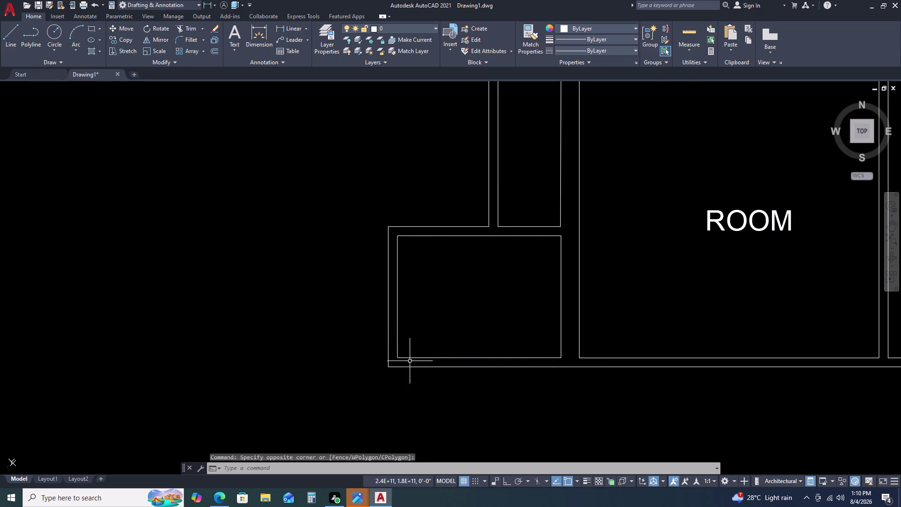
scroll(up, 3)
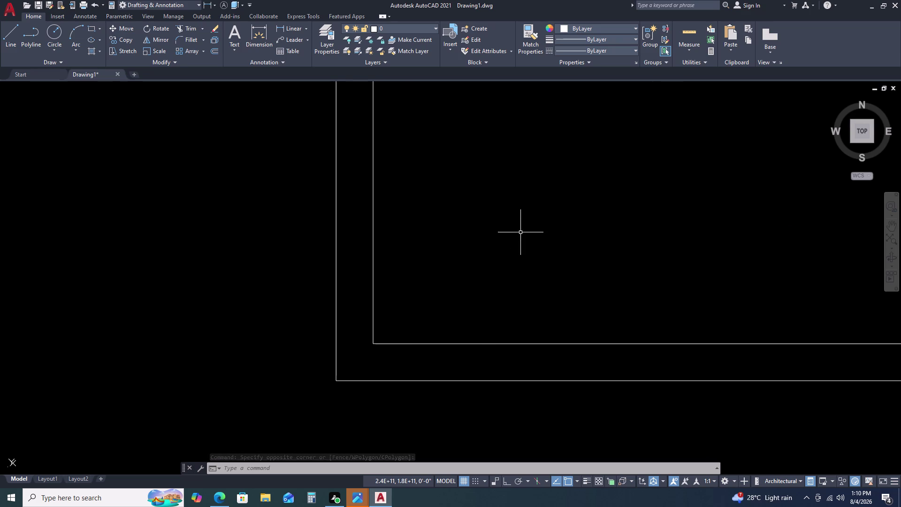
scroll(down, 3)
scroll(up, 3)
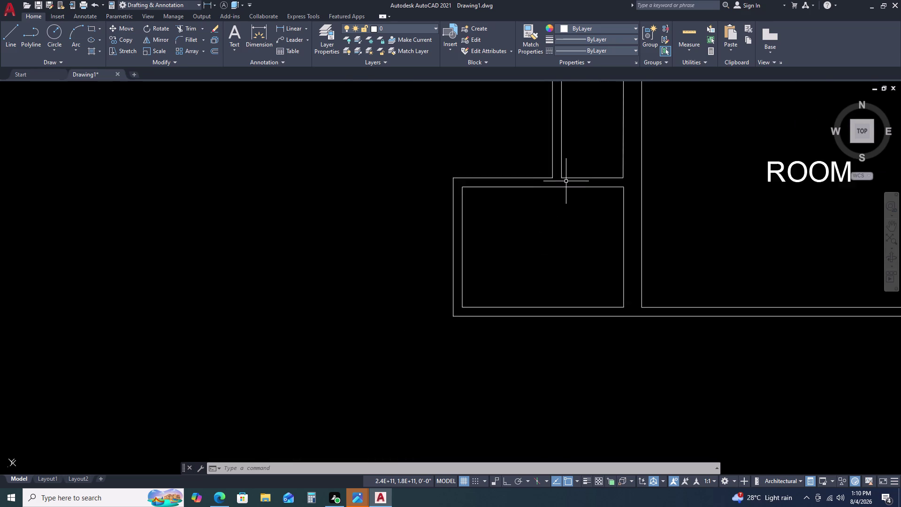
scroll(up, 3)
scroll(down, 3)
scroll(up, 3)
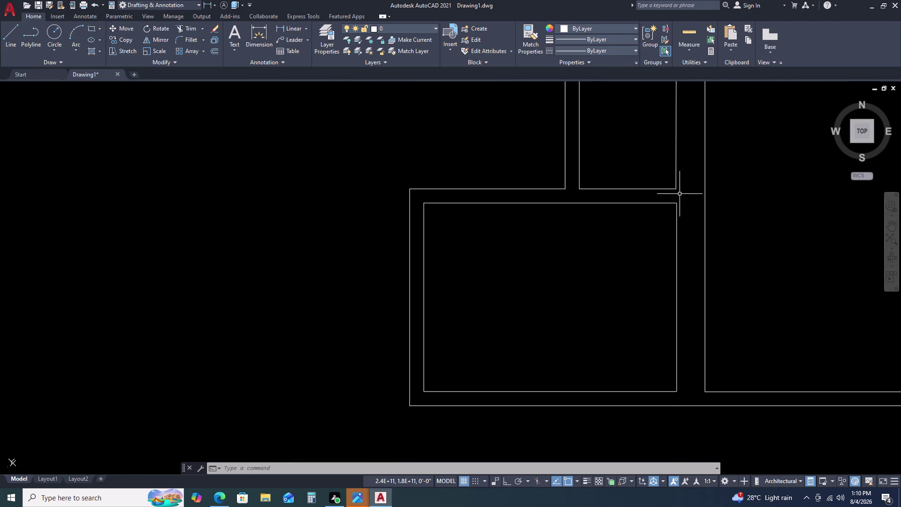
scroll(up, 3)
scroll(down, 3)
scroll(down, 3)
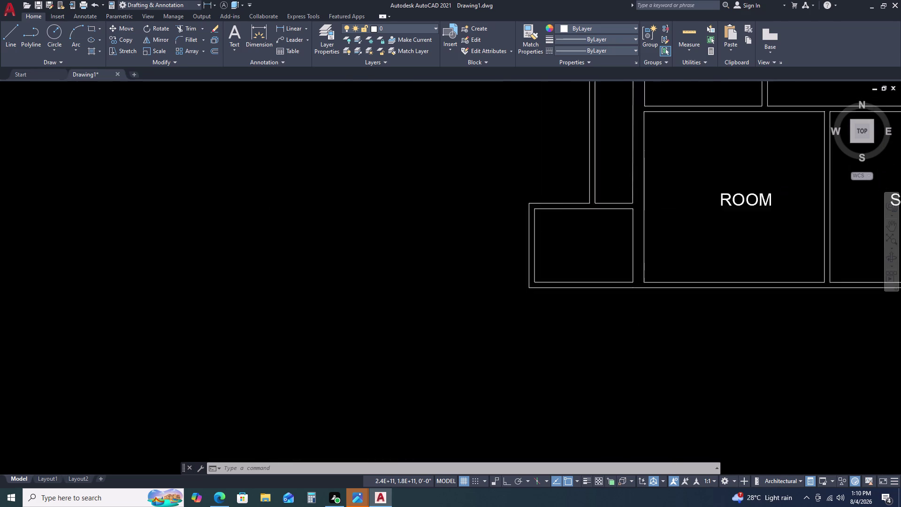
scroll(down, 3)
scroll(up, 3)
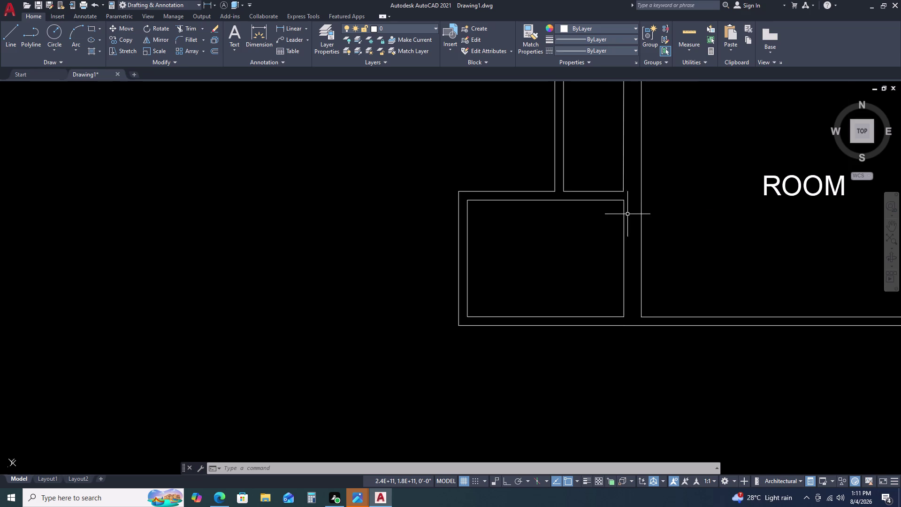
scroll(up, 3)
scroll(down, 3)
scroll(down, 3)
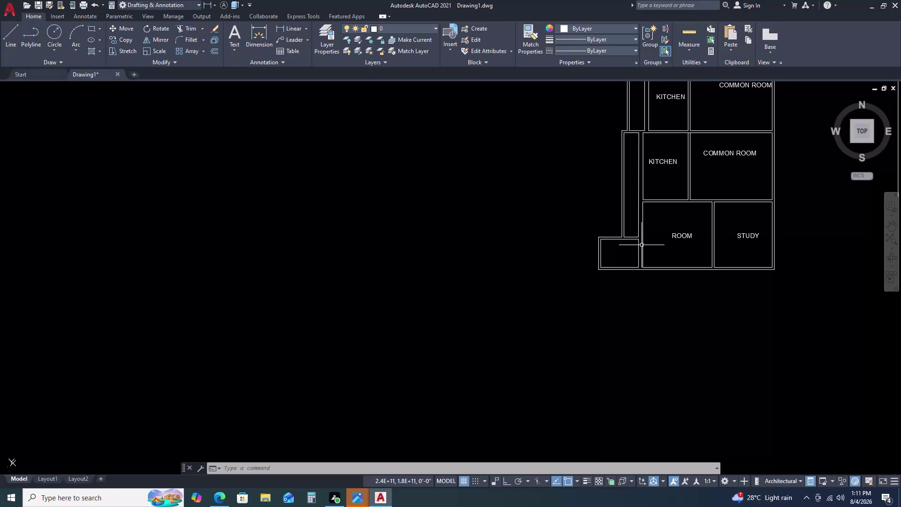
scroll(up, 3)
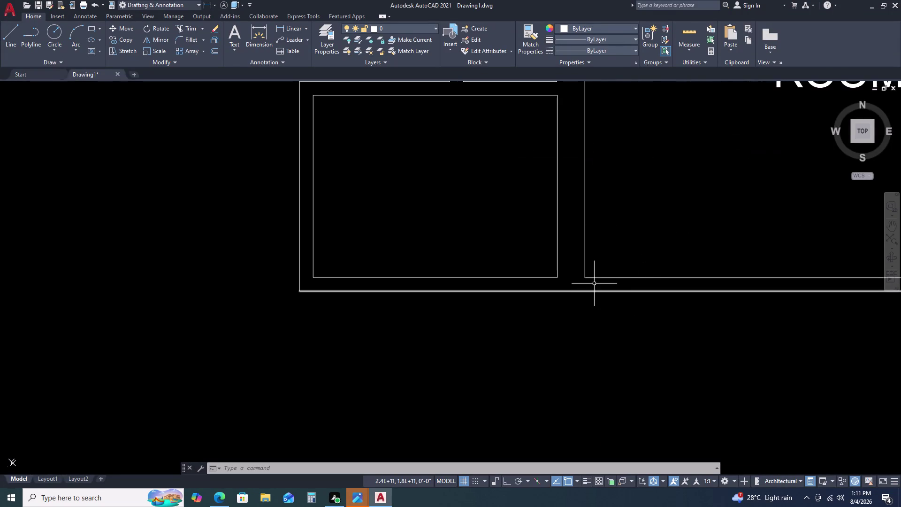
scroll(up, 3)
scroll(down, 3)
scroll(down, 3)
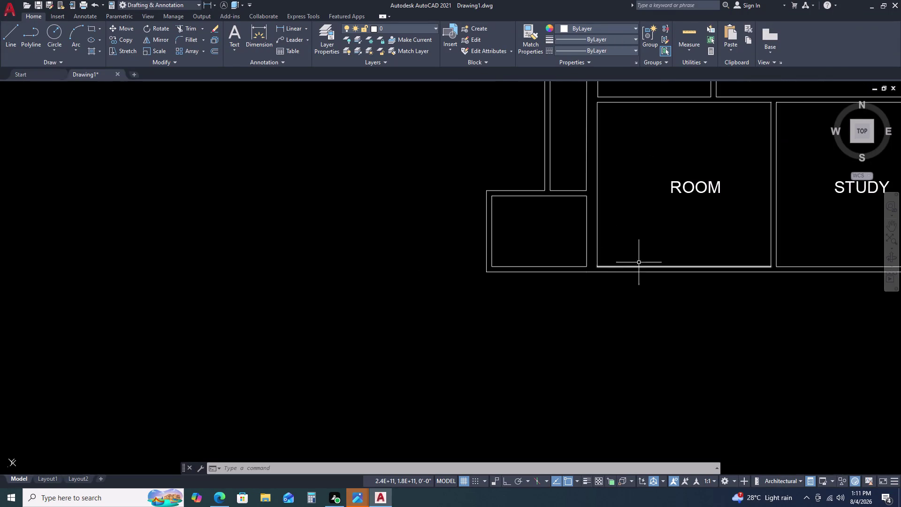
middle_drag(651, 256, 572, 250)
middle_click(542, 253)
scroll(down, 3)
scroll(up, 3)
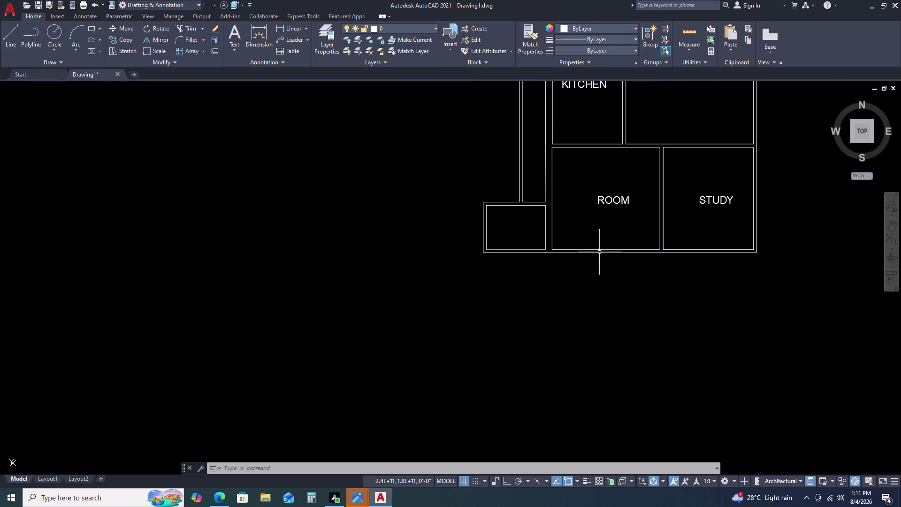
scroll(up, 3)
scroll(down, 3)
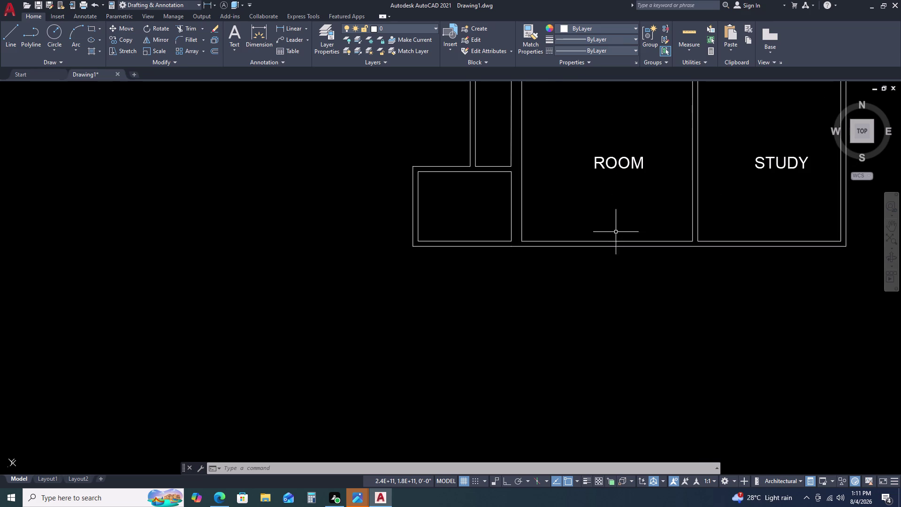
middle_drag(670, 223, 588, 237)
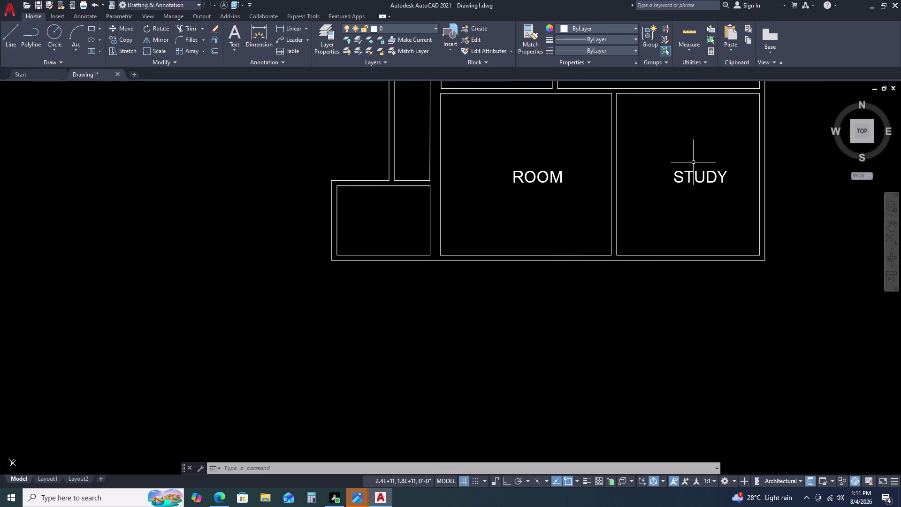
scroll(up, 3)
click(686, 180)
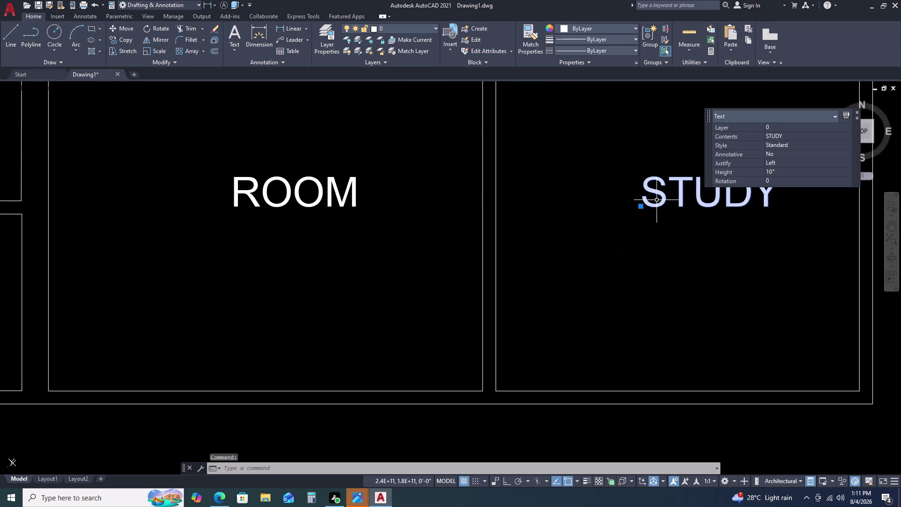
key(Escape)
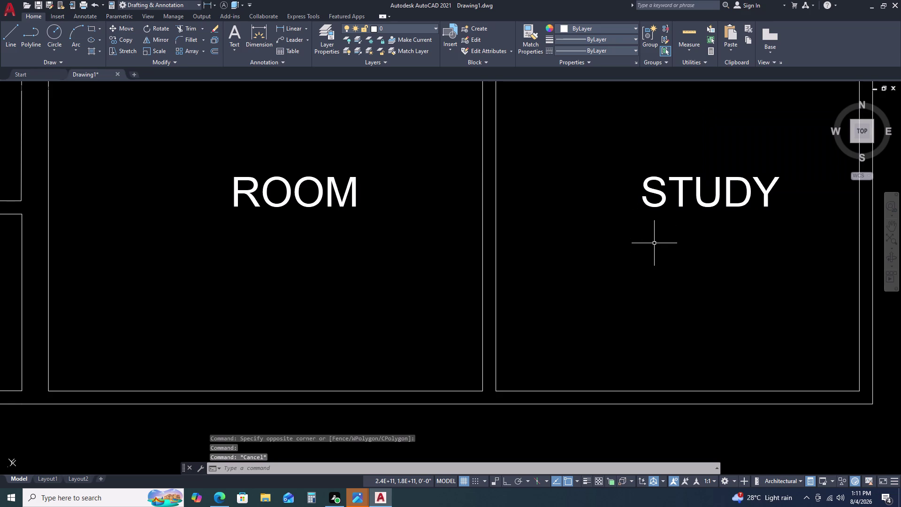
scroll(down, 3)
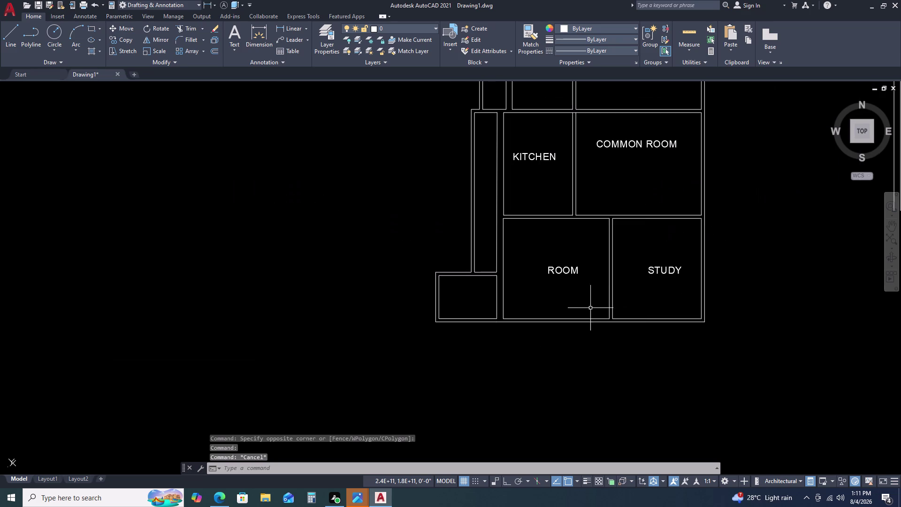
scroll(up, 3)
click(559, 272)
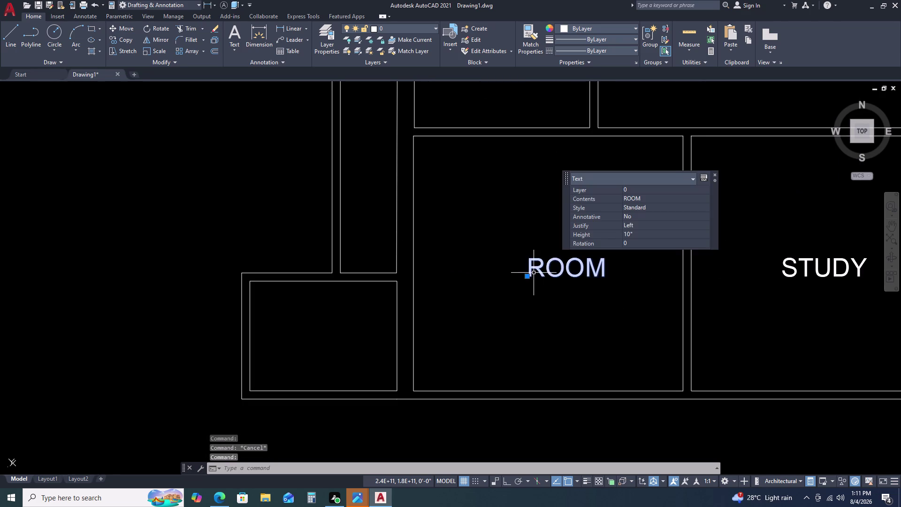
click(526, 275)
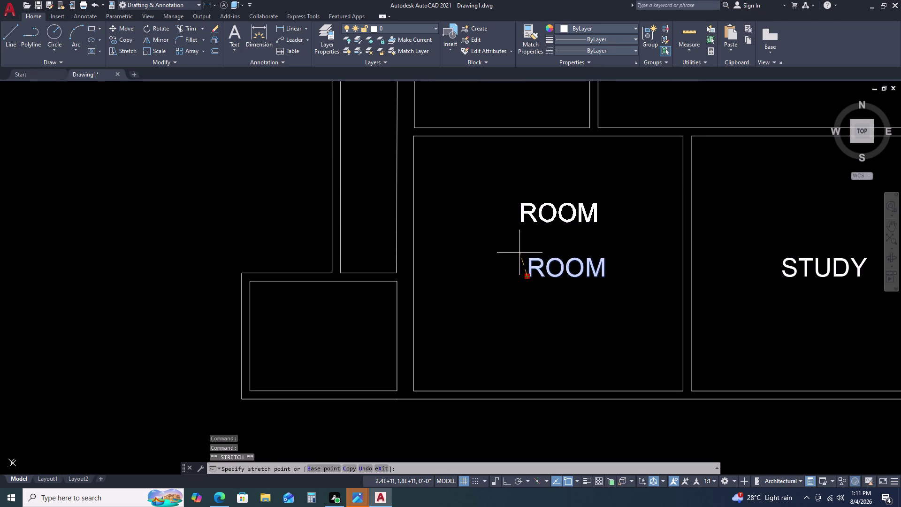
click(526, 278)
scroll(down, 3)
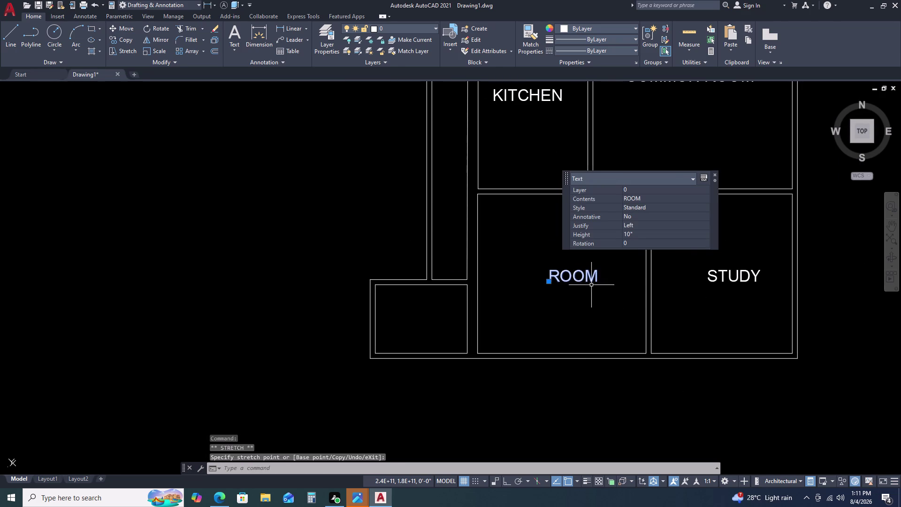